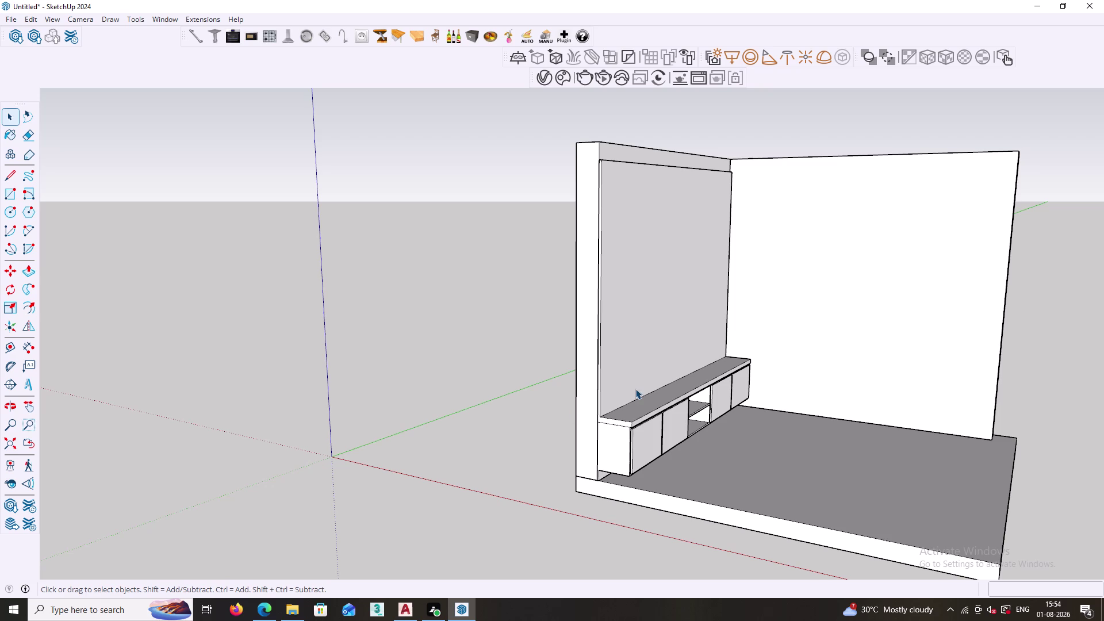
Orbit and zoom around the room to bring the TV back panel into view.
scroll(down, 3)
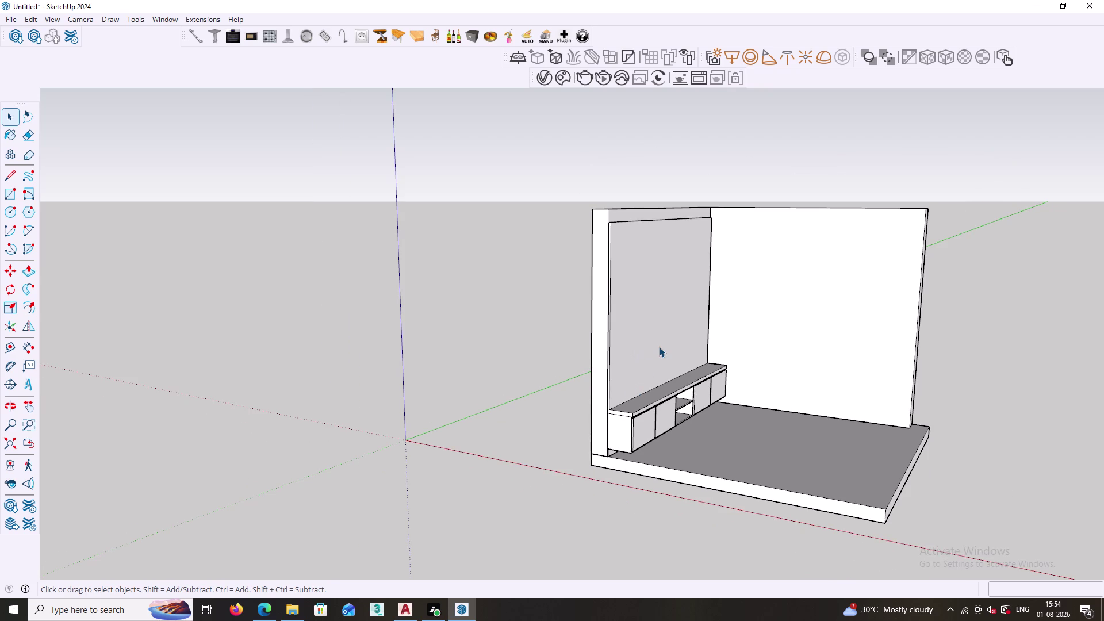
scroll(up, 3)
middle_drag(680, 351, 555, 405)
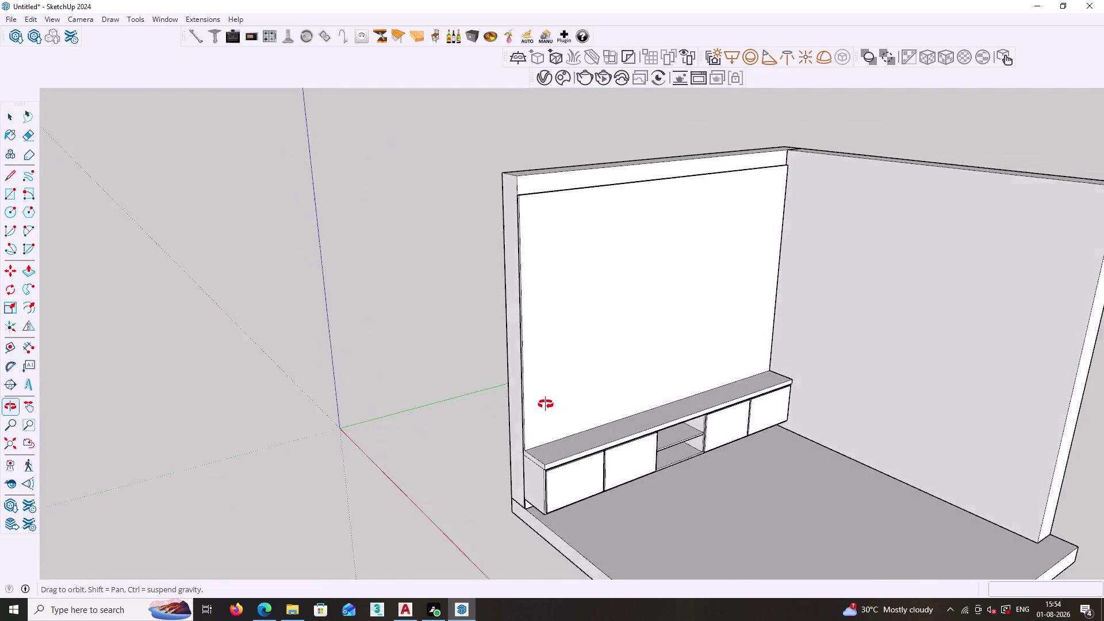
middle_drag(554, 404, 516, 411)
scroll(up, 3)
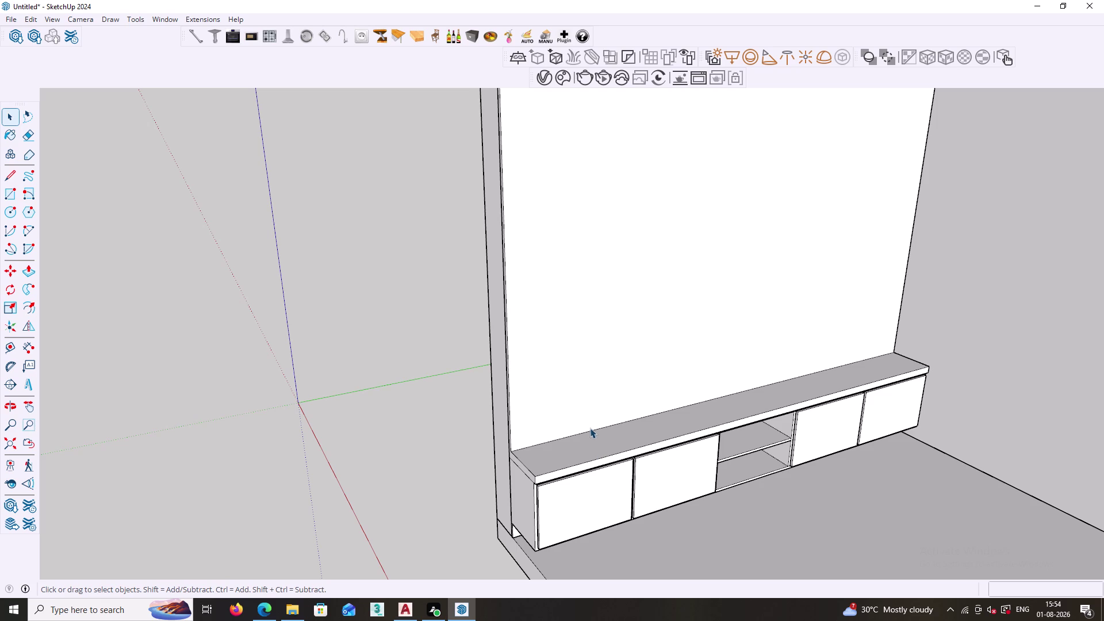
scroll(down, 3)
middle_drag(533, 419, 623, 407)
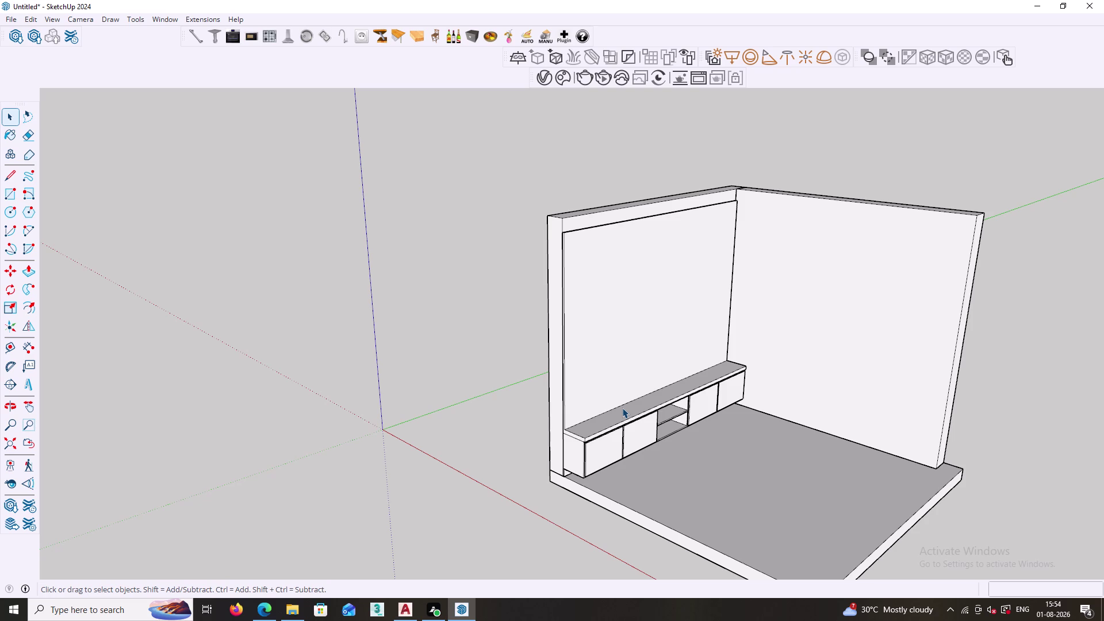
scroll(up, 3)
middle_drag(609, 388, 522, 391)
scroll(up, 3)
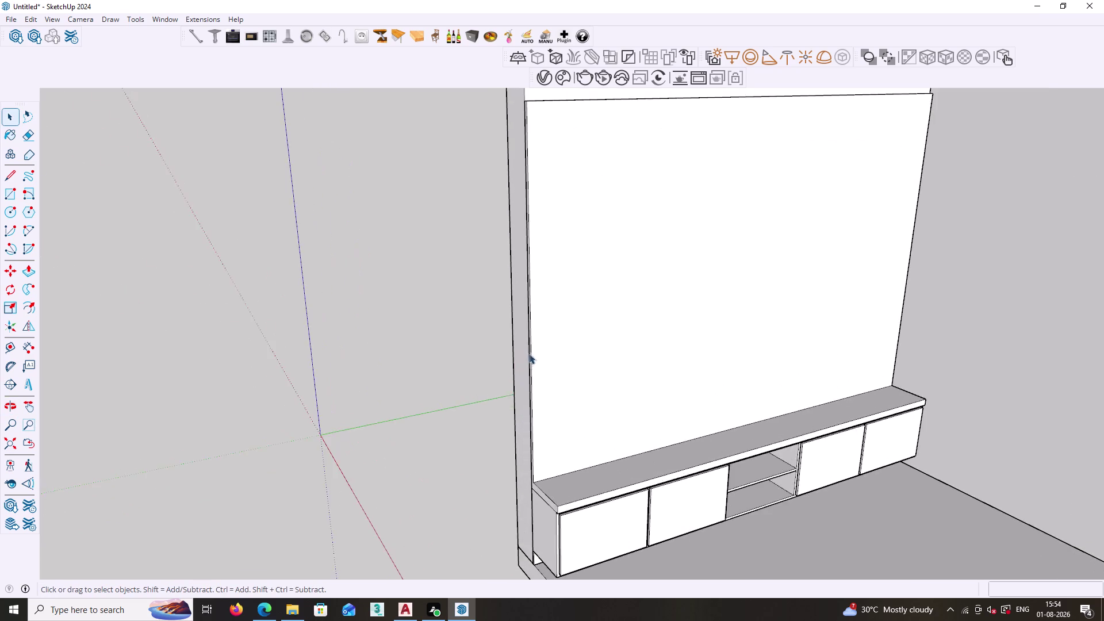
scroll(up, 3)
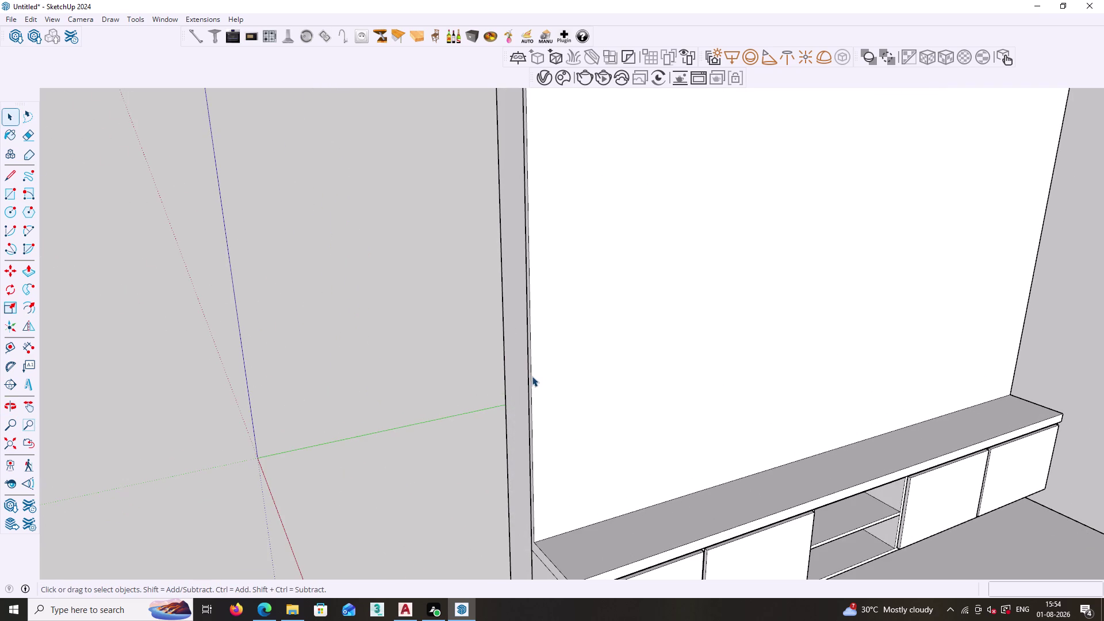
Enter the back panel group, select its left edge, and orbit toward its top.
click(532, 376)
double_click(532, 376)
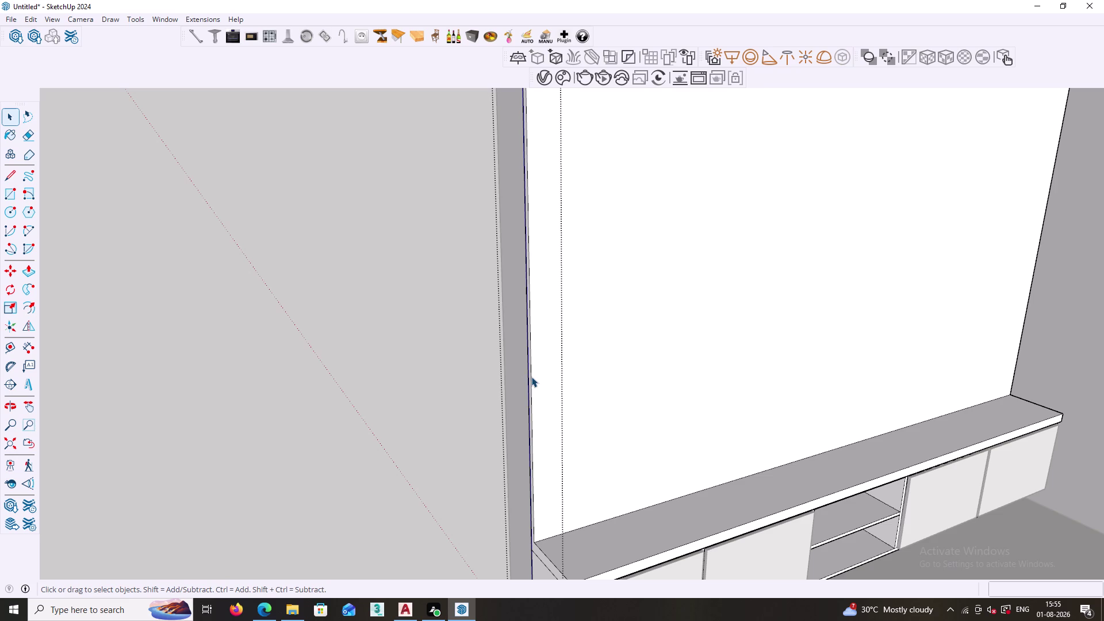
click(532, 374)
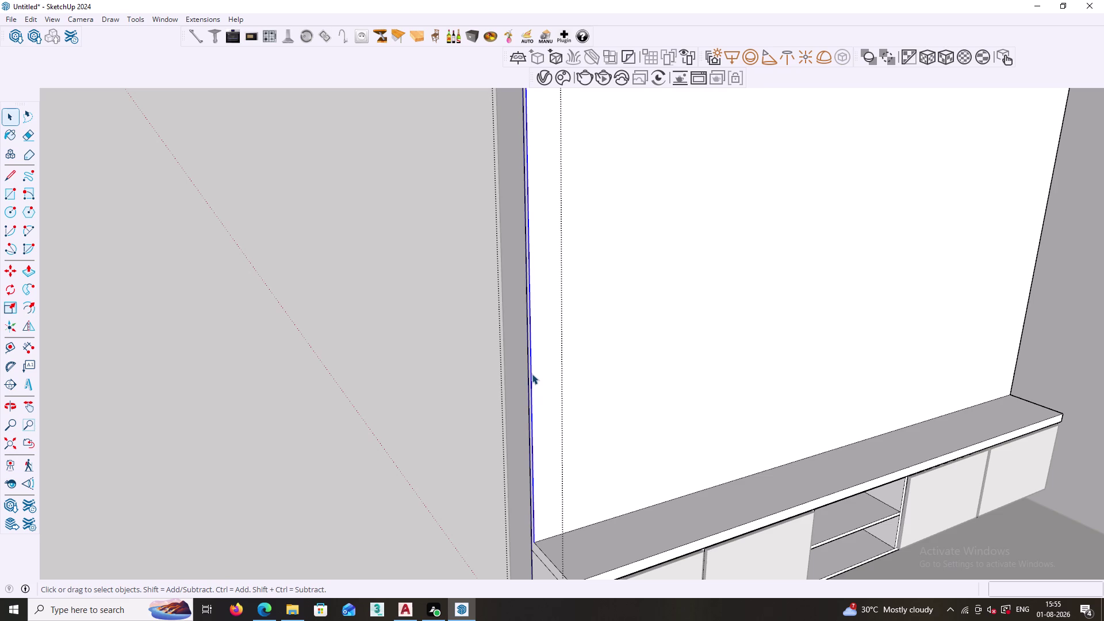
scroll(down, 3)
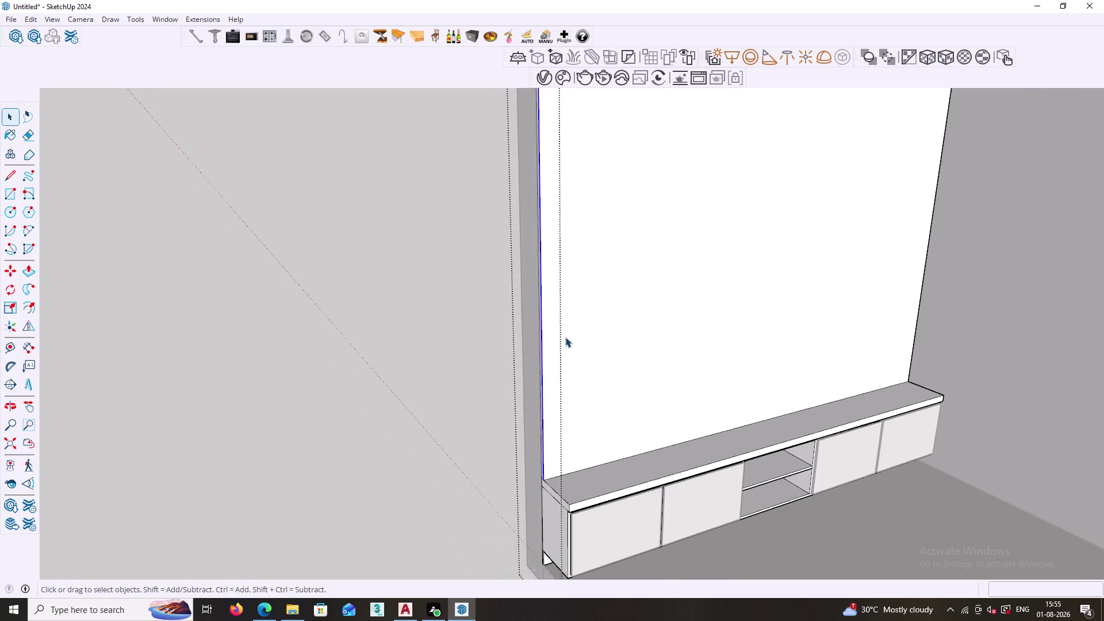
scroll(down, 3)
click(437, 300)
double_click(626, 259)
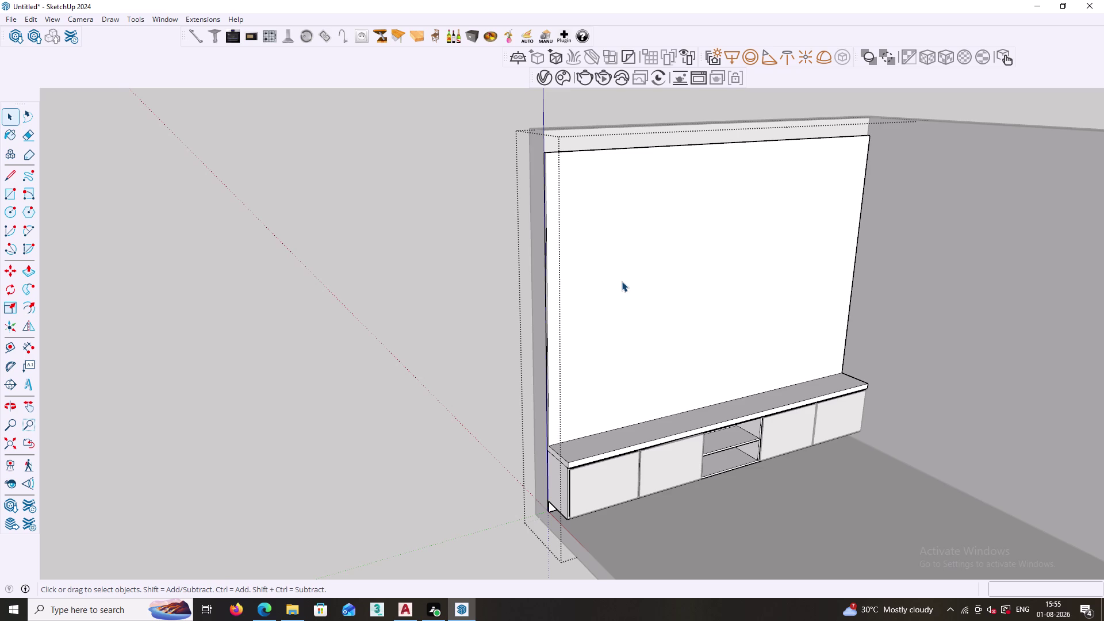
scroll(up, 3)
middle_drag(569, 178, 582, 288)
Copy the back panel's top edge 2' downward with Move and Ctrl.
scroll(up, 3)
click(565, 240)
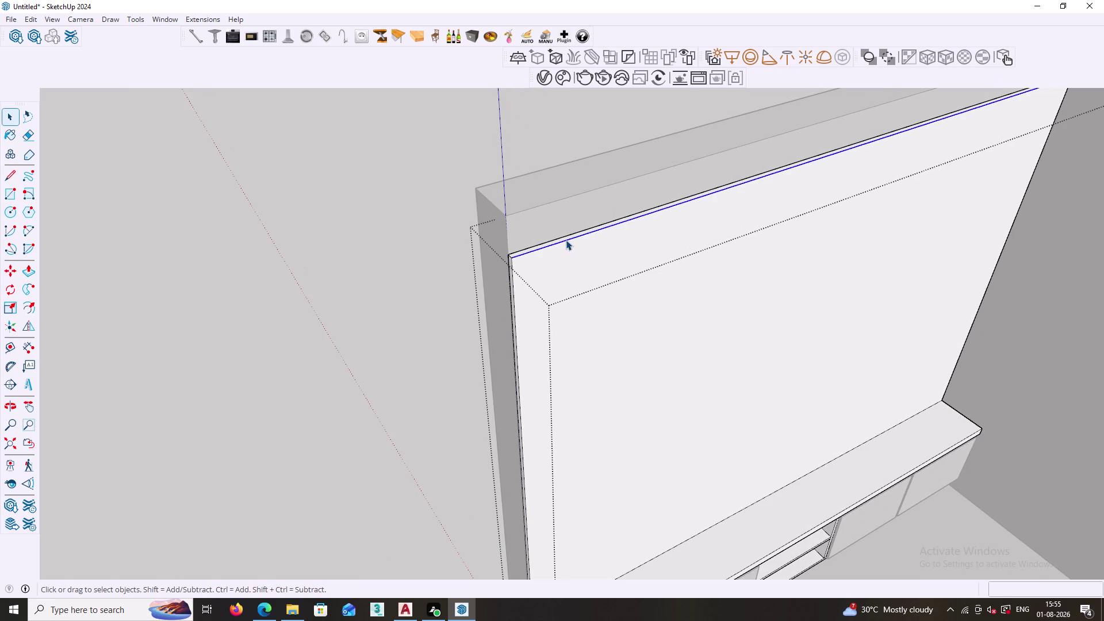
key(m)
scroll(up, 3)
click(512, 255)
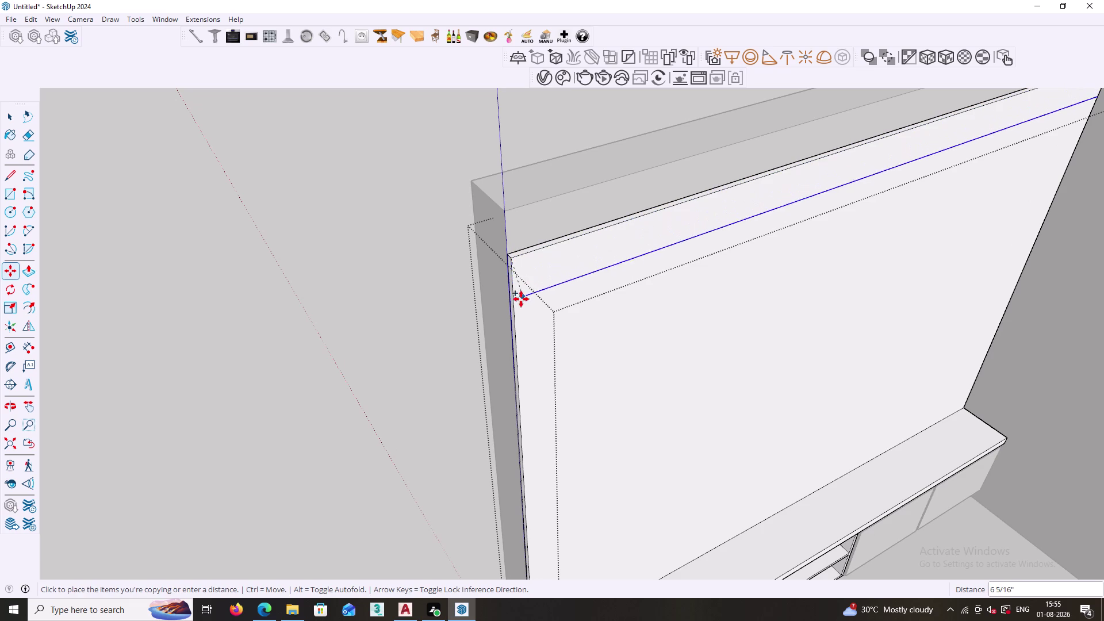
scroll(down, 3)
middle_drag(527, 359, 536, 269)
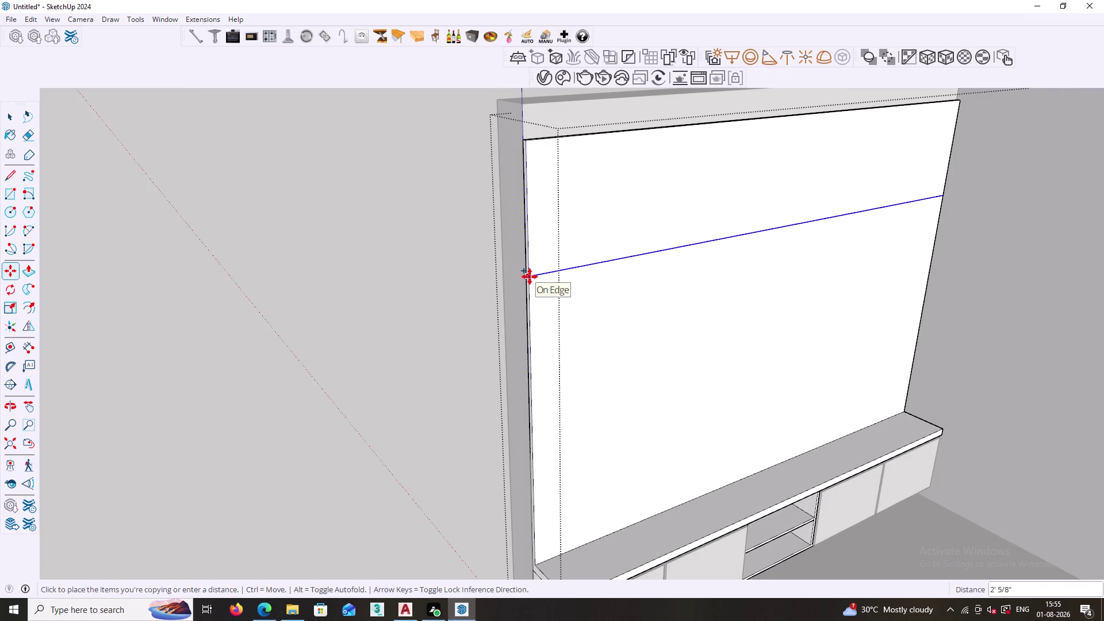
key(Up)
text(1')
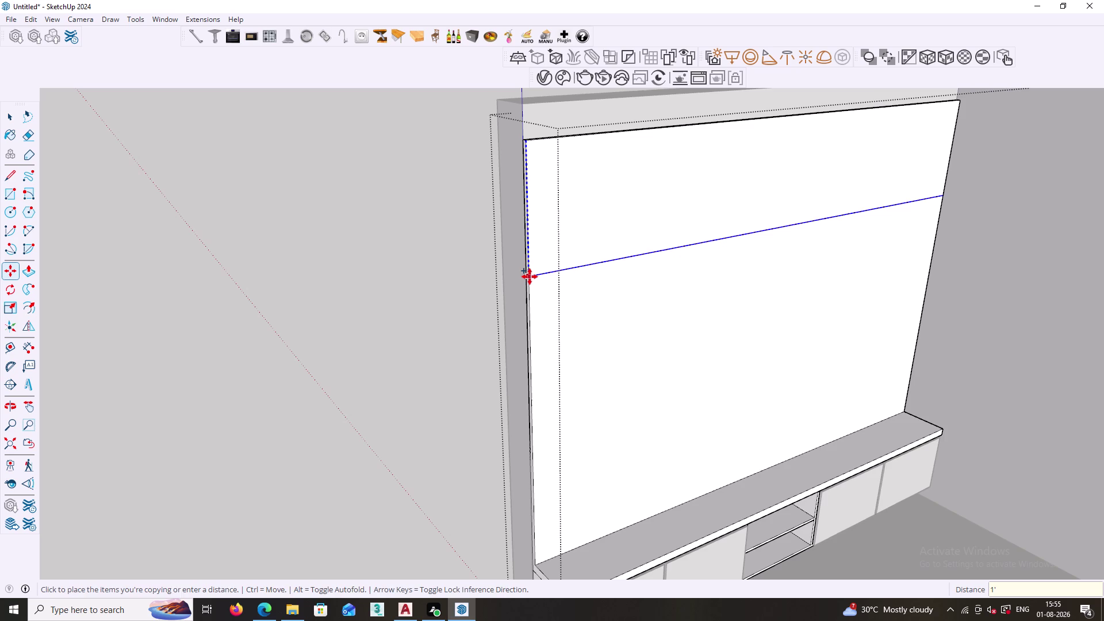
key(Return)
text(2')
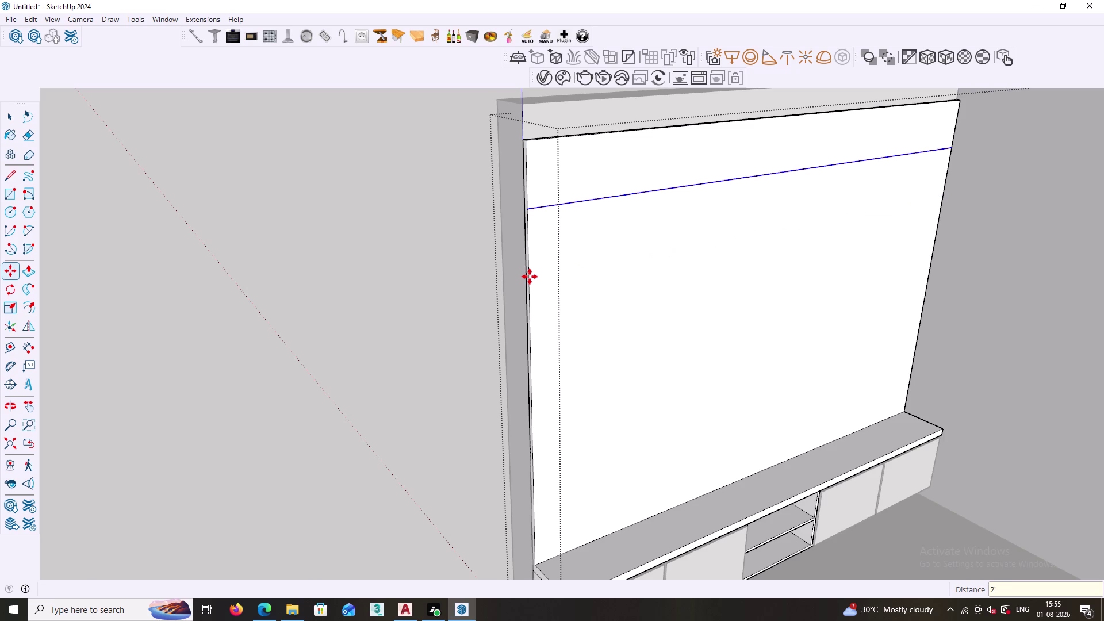
key(Return)
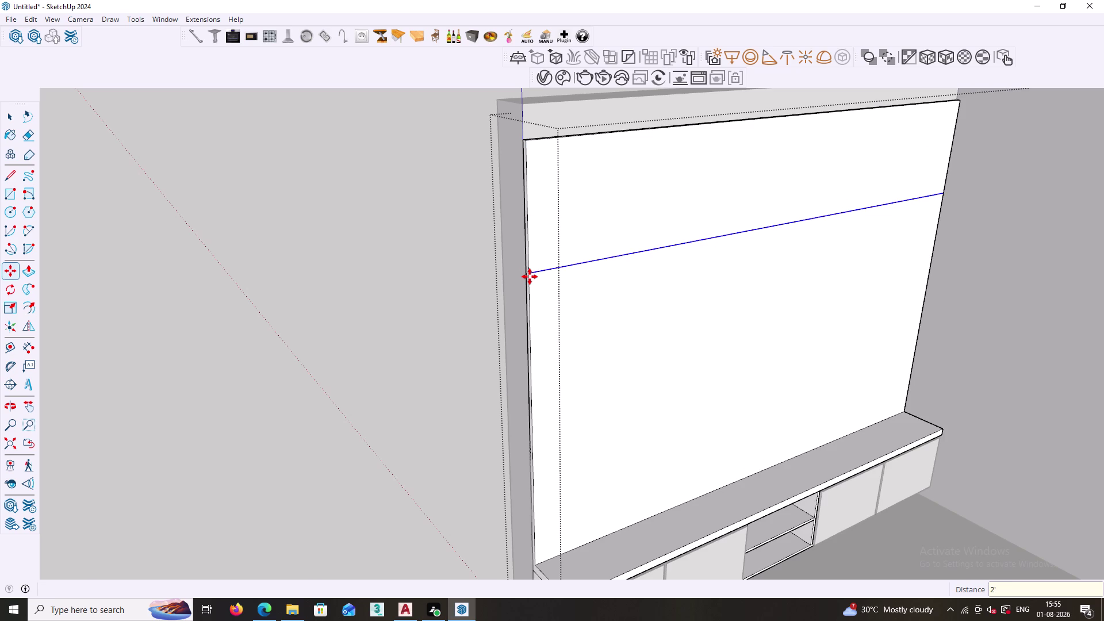
key(space)
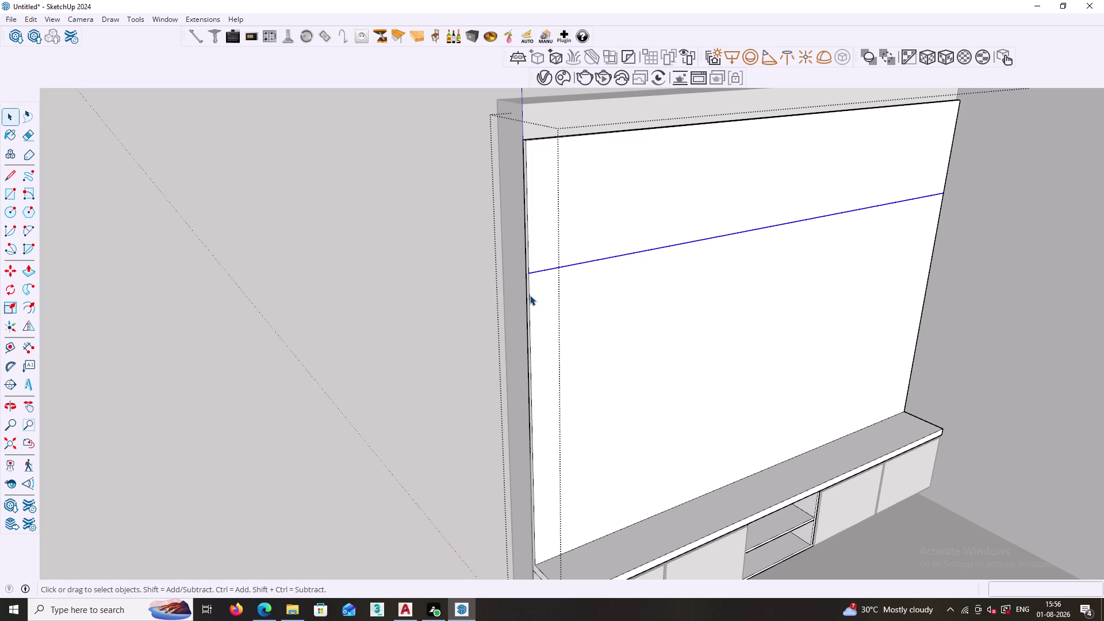
Copy the panel's left edge 1.5' inward.
click(530, 295)
key(m)
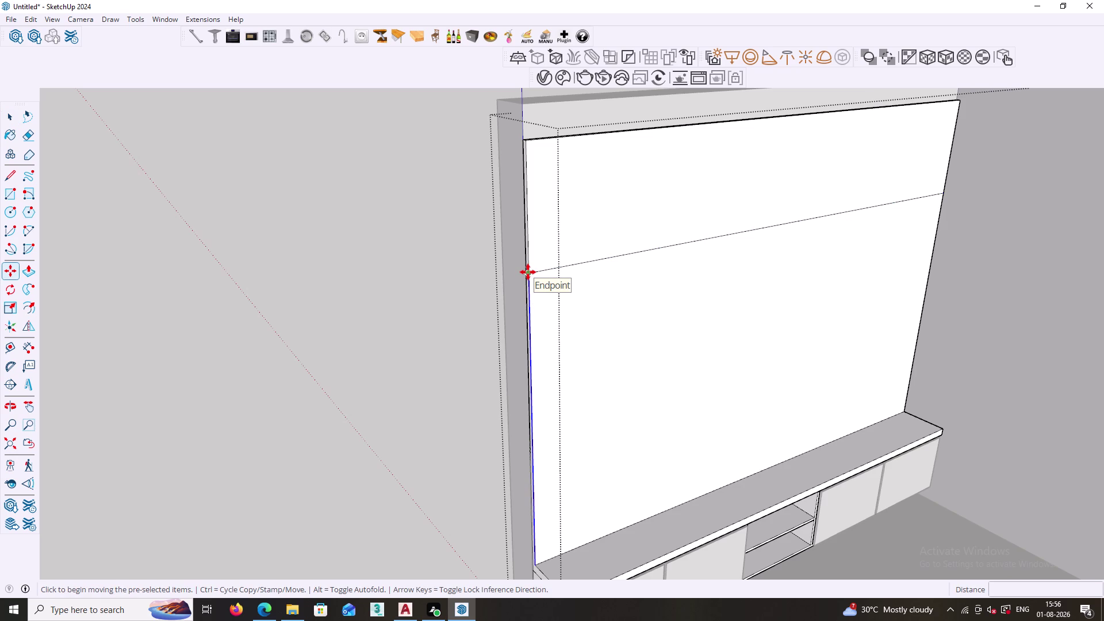
click(528, 271)
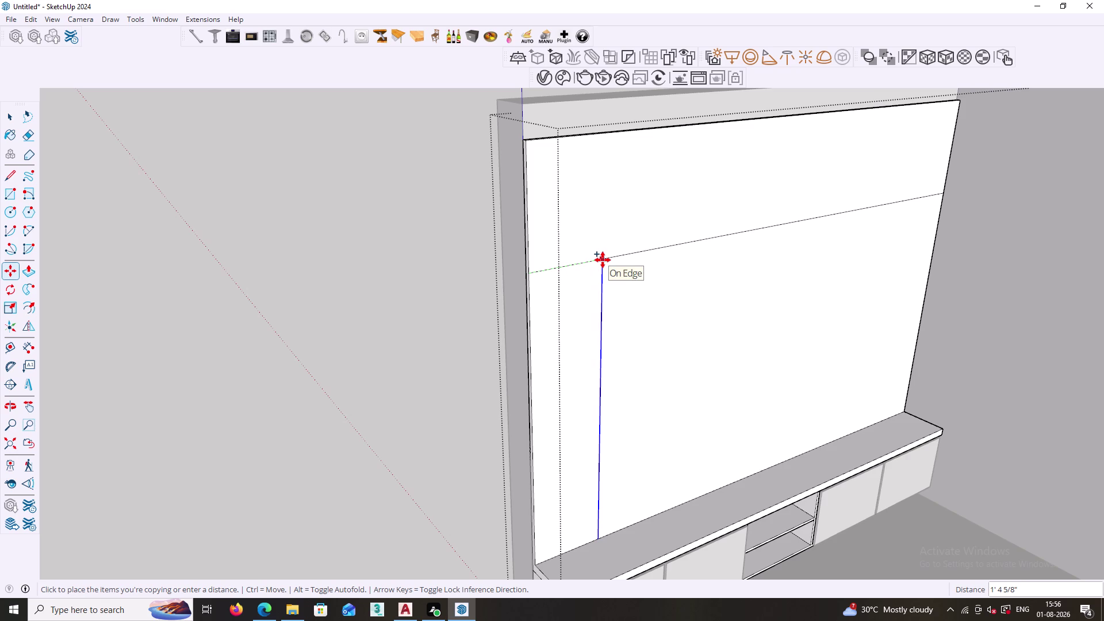
text(1')
key(Return)
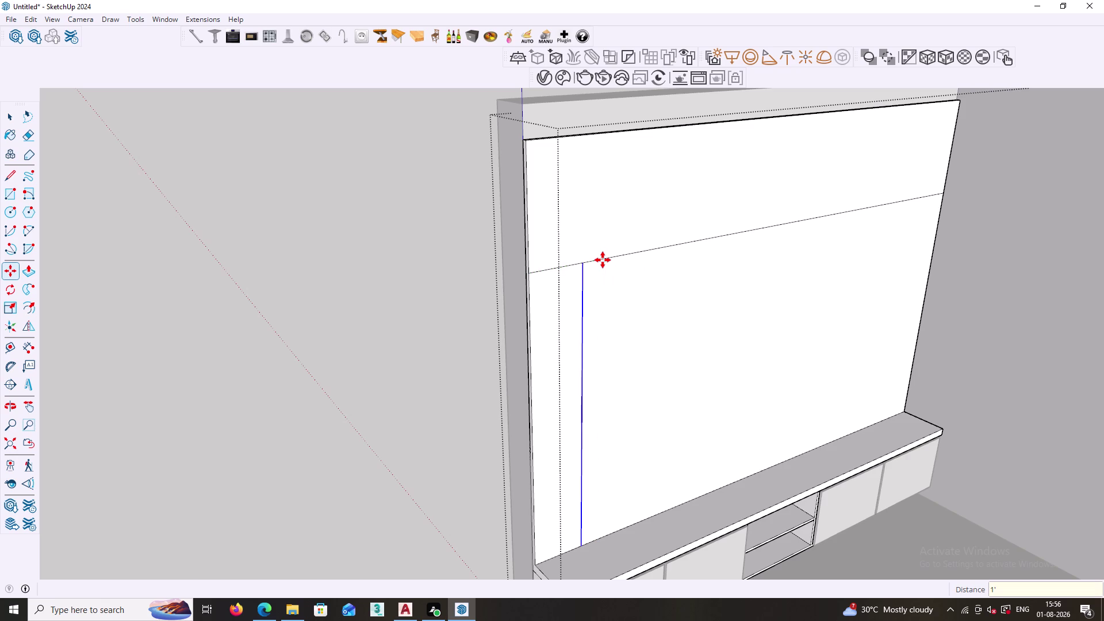
text(1.5;)
key(BackSpace)
key(apostrophe)
key(Return)
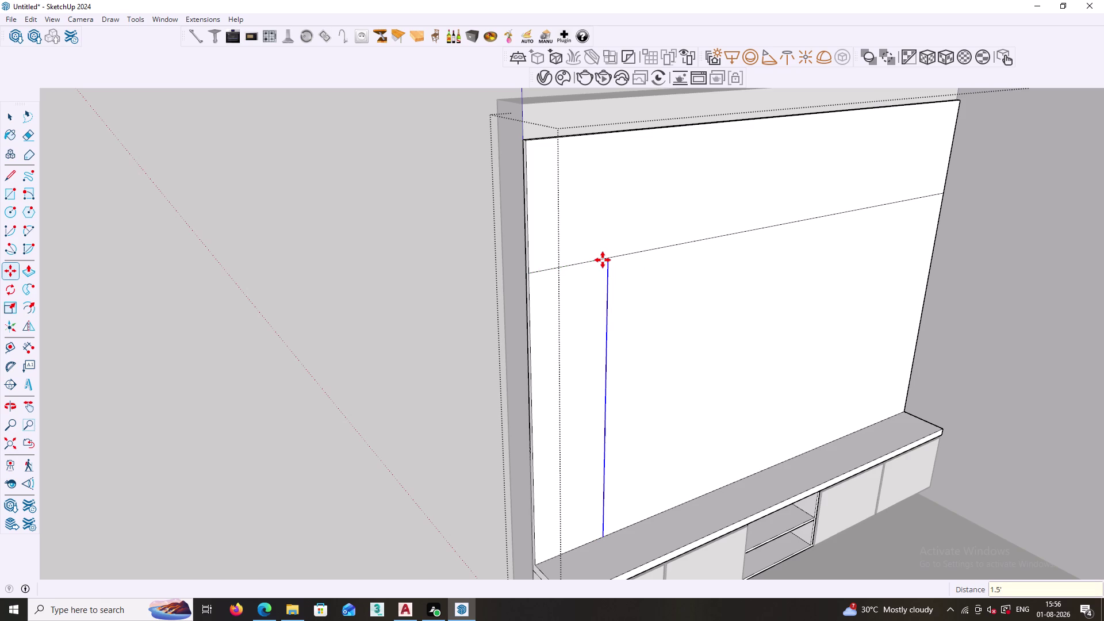
key(space)
Copy the panel's right edge 2' inward.
scroll(down, 3)
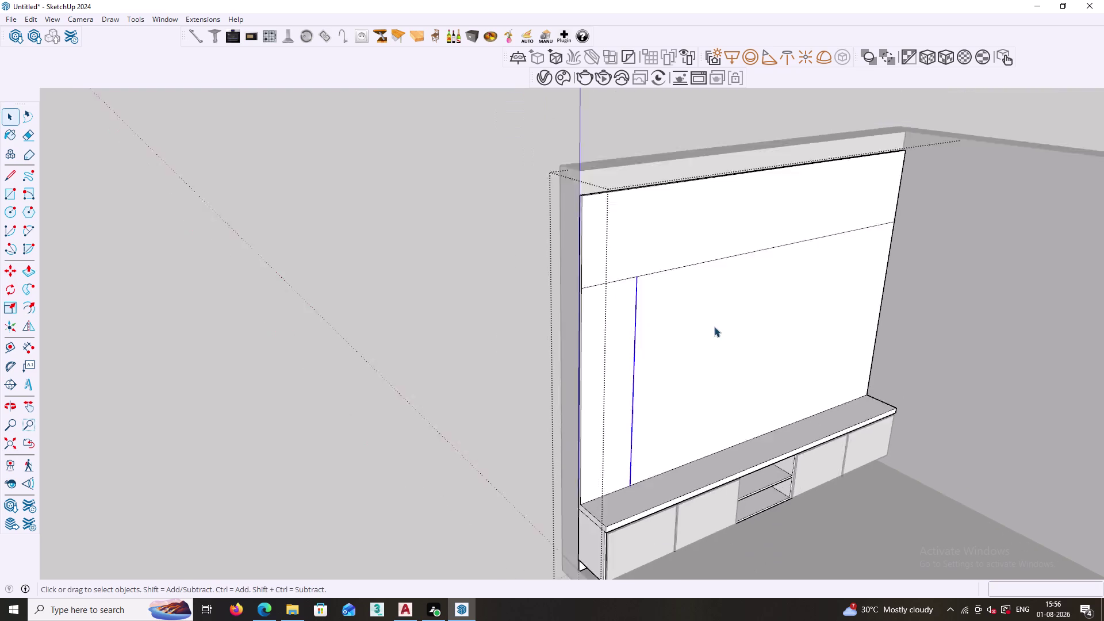
scroll(down, 3)
middle_drag(806, 348, 727, 336)
middle_drag(771, 360, 664, 263)
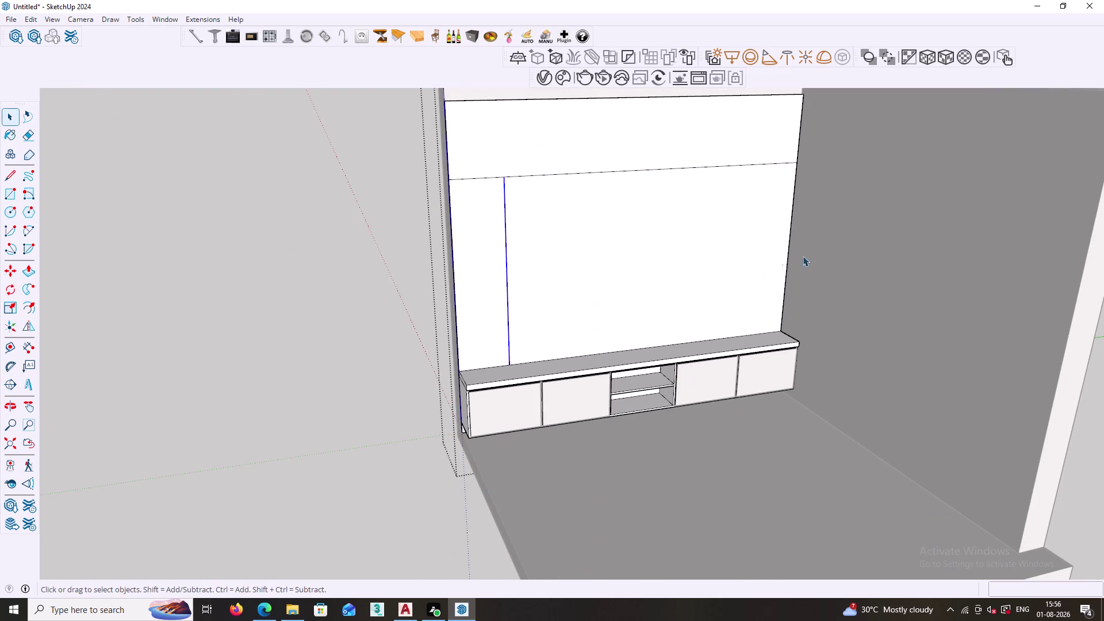
click(793, 215)
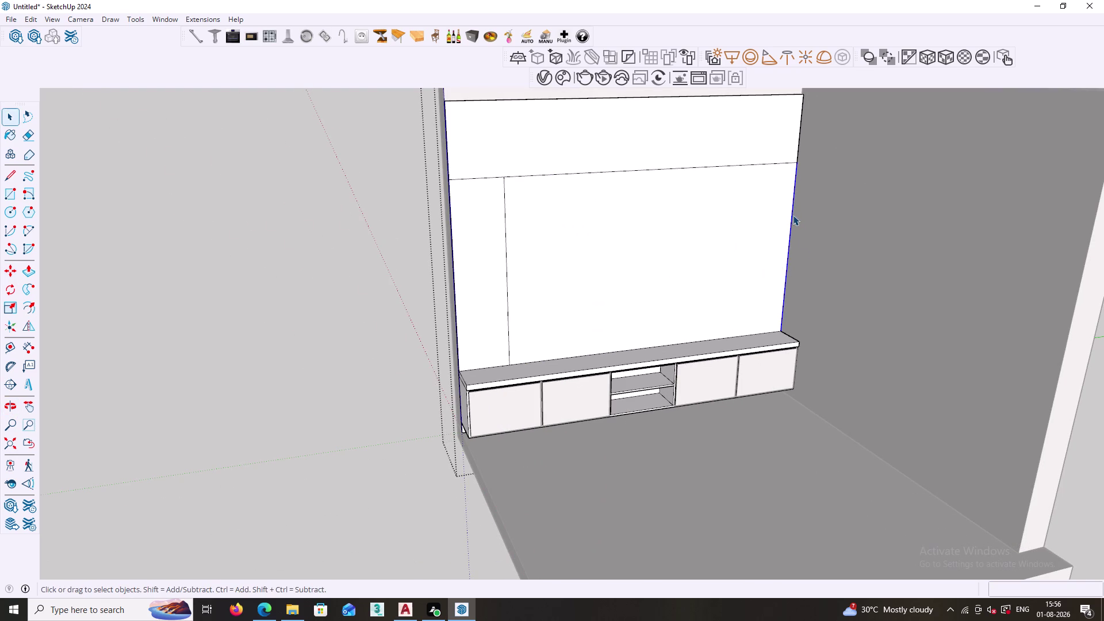
key(m)
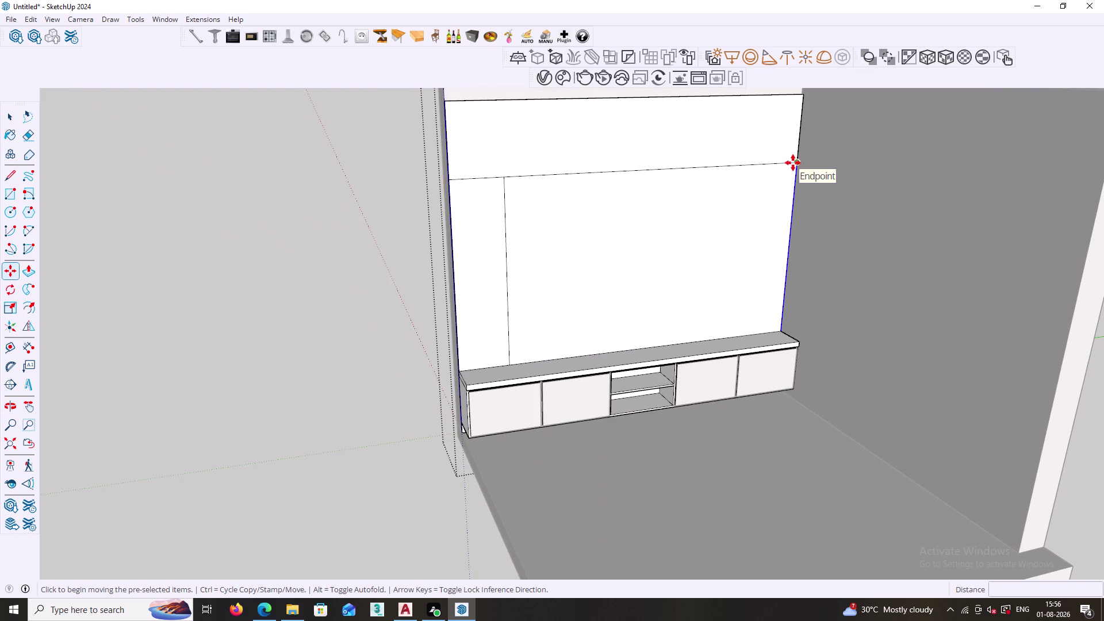
click(793, 162)
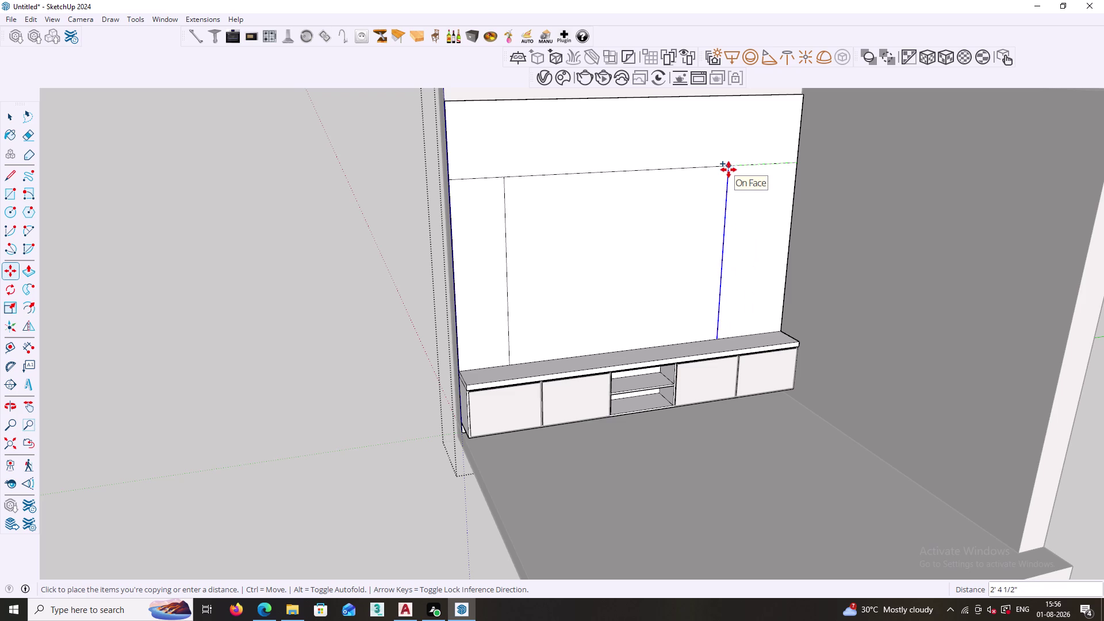
text(2')
key(Return)
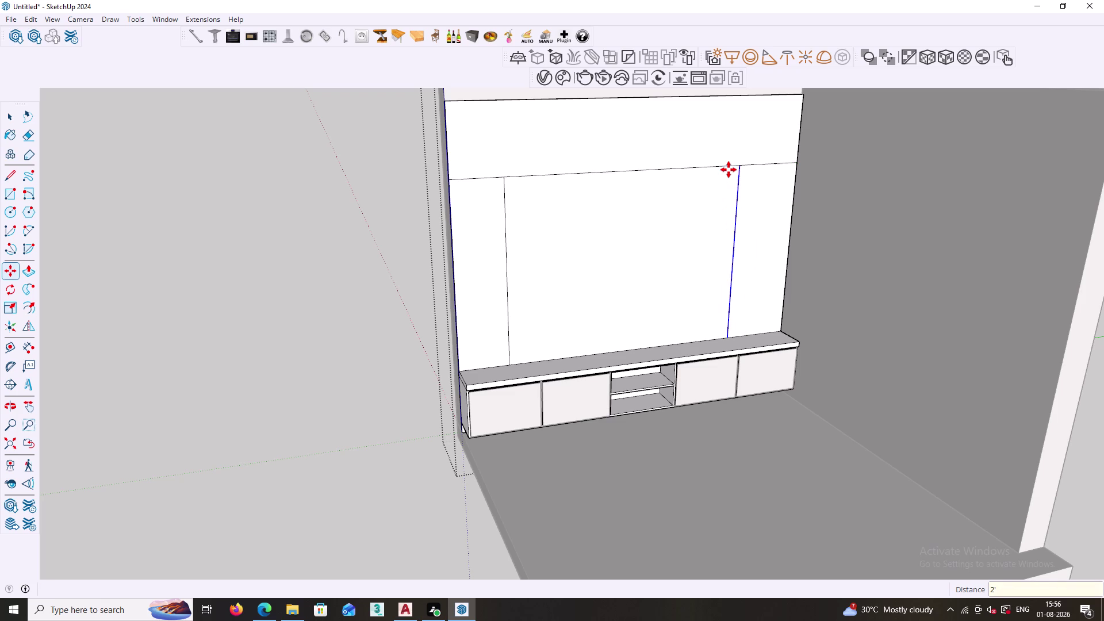
key(space)
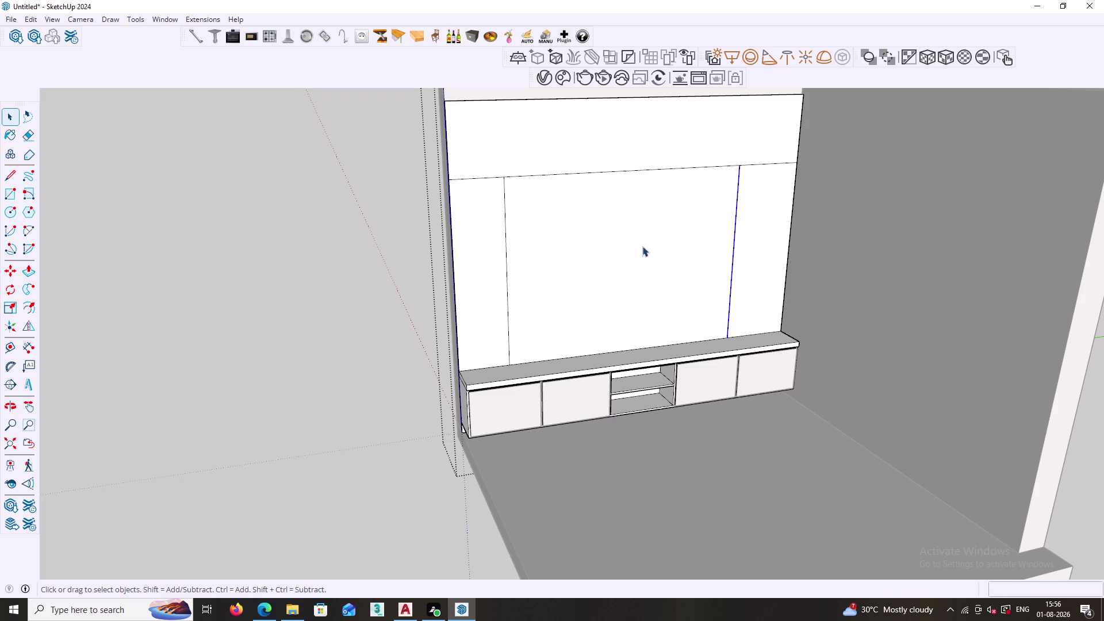
scroll(down, 3)
Offset the left strip's outline inward by 18mm, then close the network connections list.
click(473, 227)
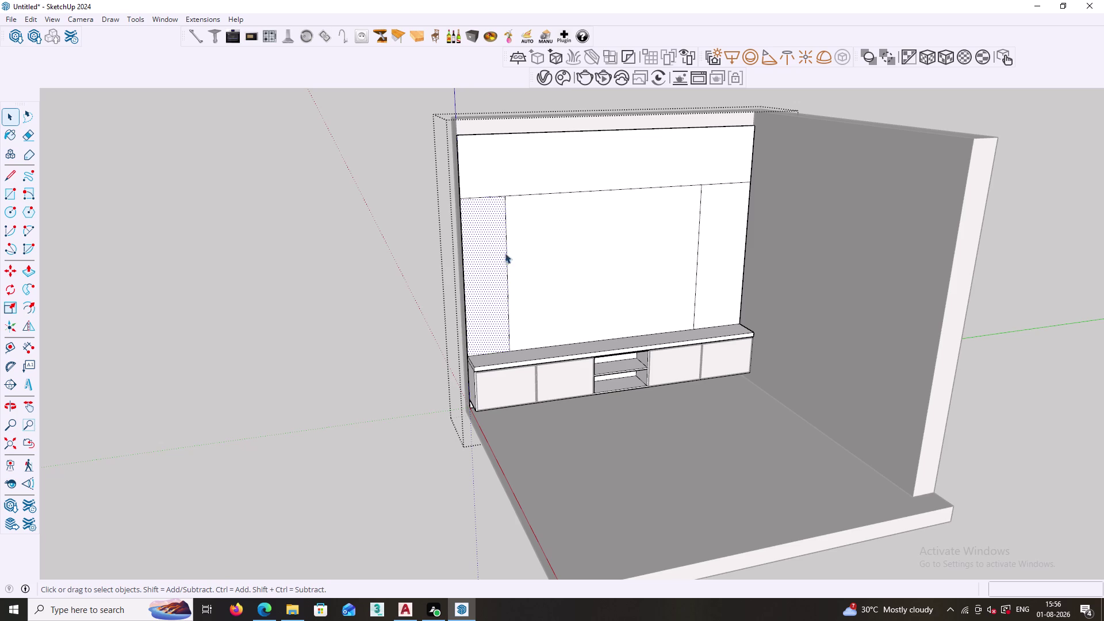
key(f)
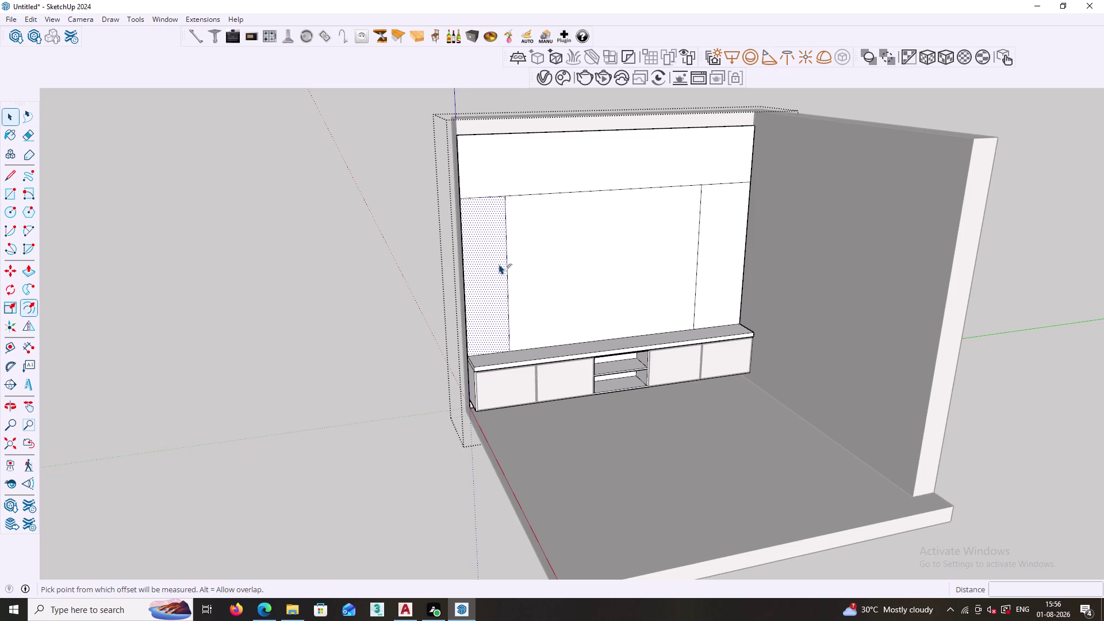
click(477, 202)
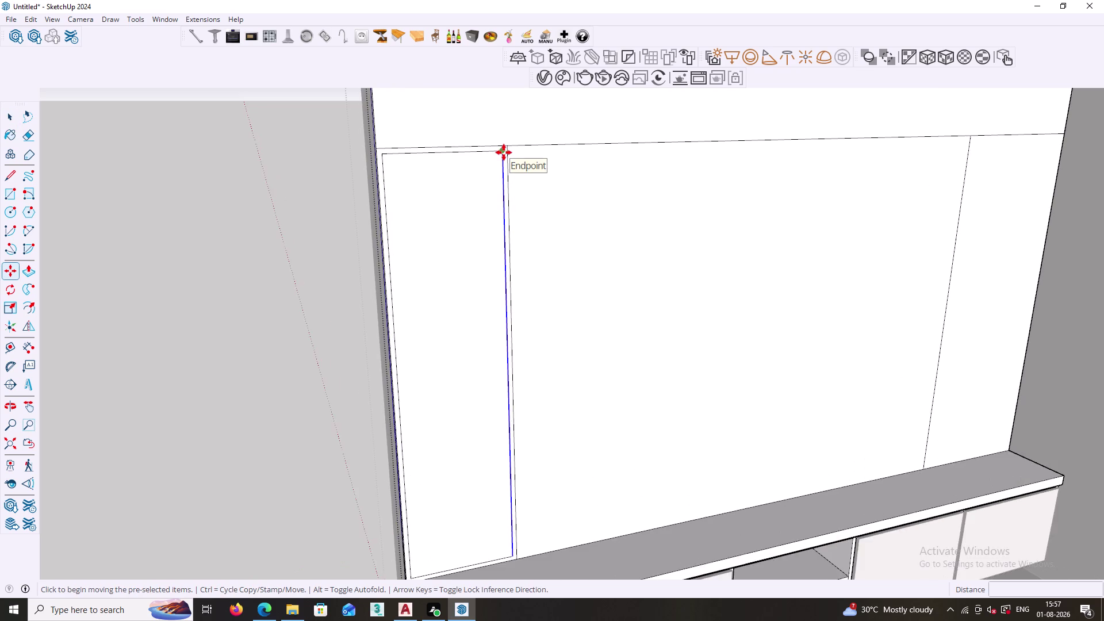
Inside the TV unit group, move the strip's right vertical edge slightly left.
scroll(up, 3)
click(503, 150)
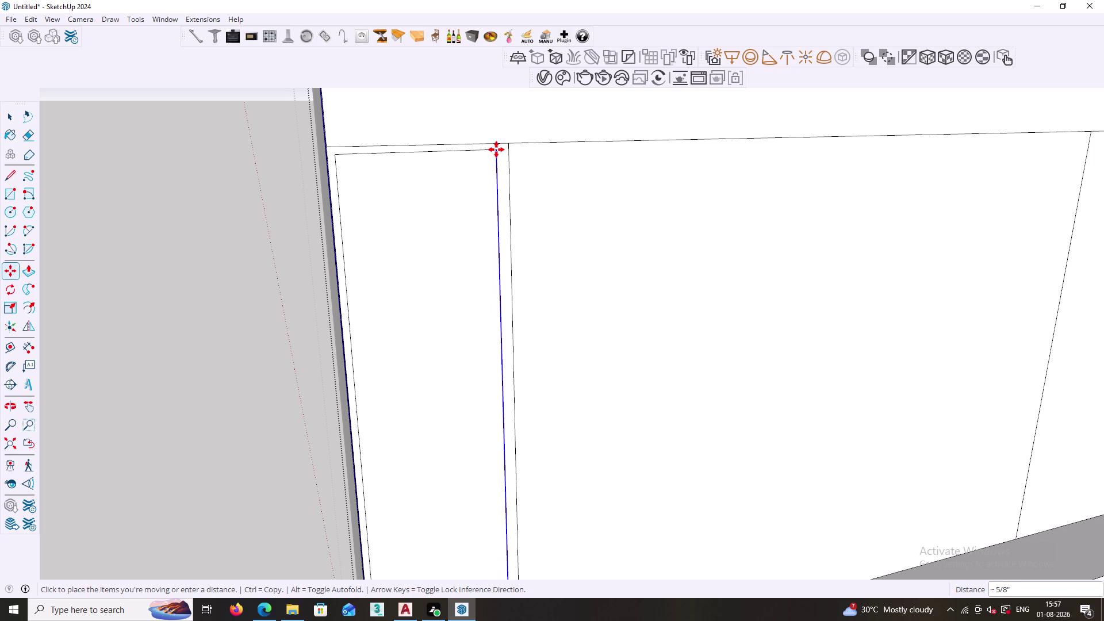
click(496, 149)
key(space)
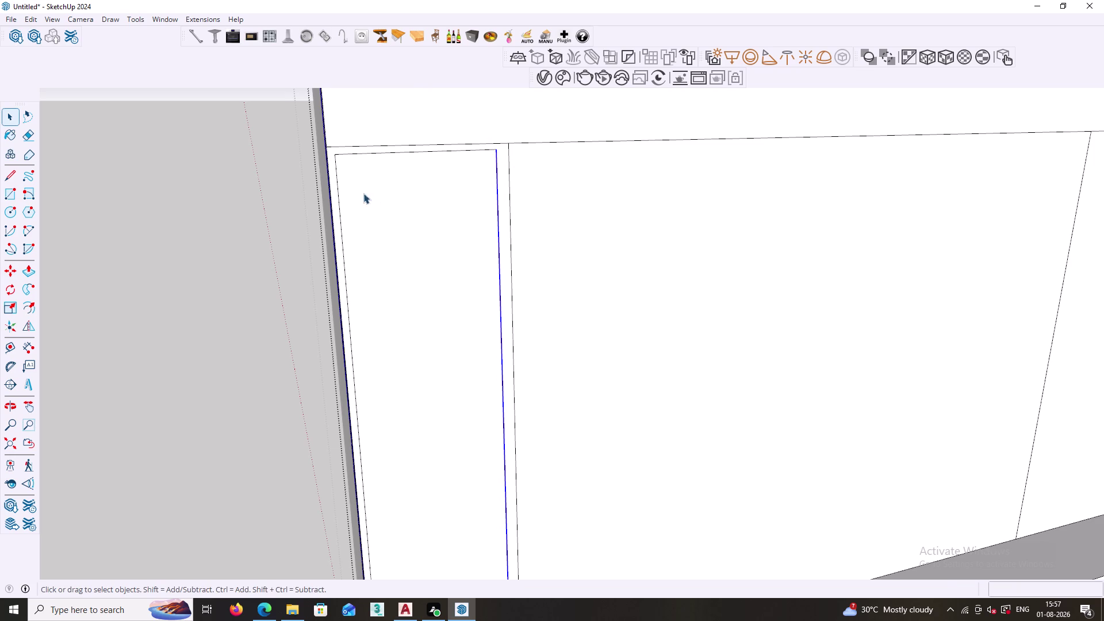
Move the strip's left vertical edge slightly inward.
scroll(up, 3)
click(335, 169)
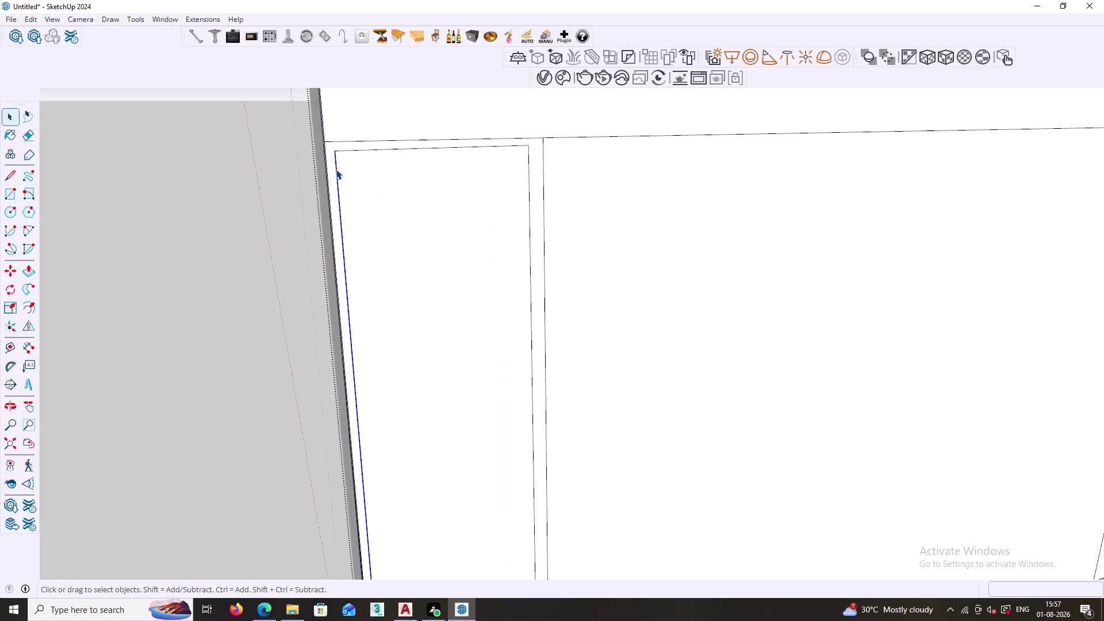
key(m)
click(335, 150)
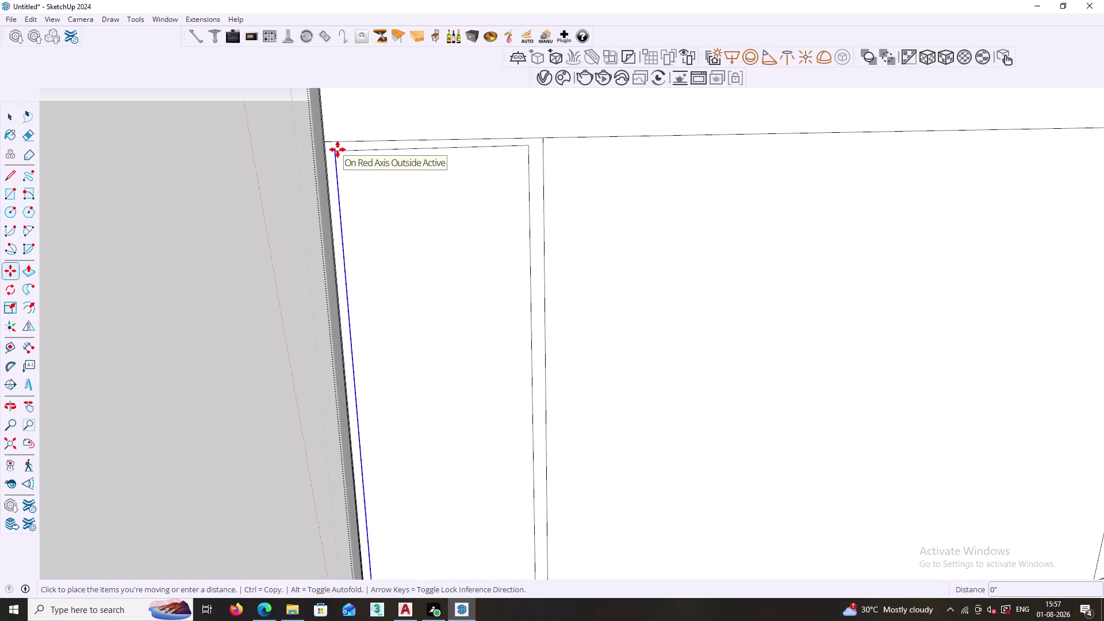
click(340, 150)
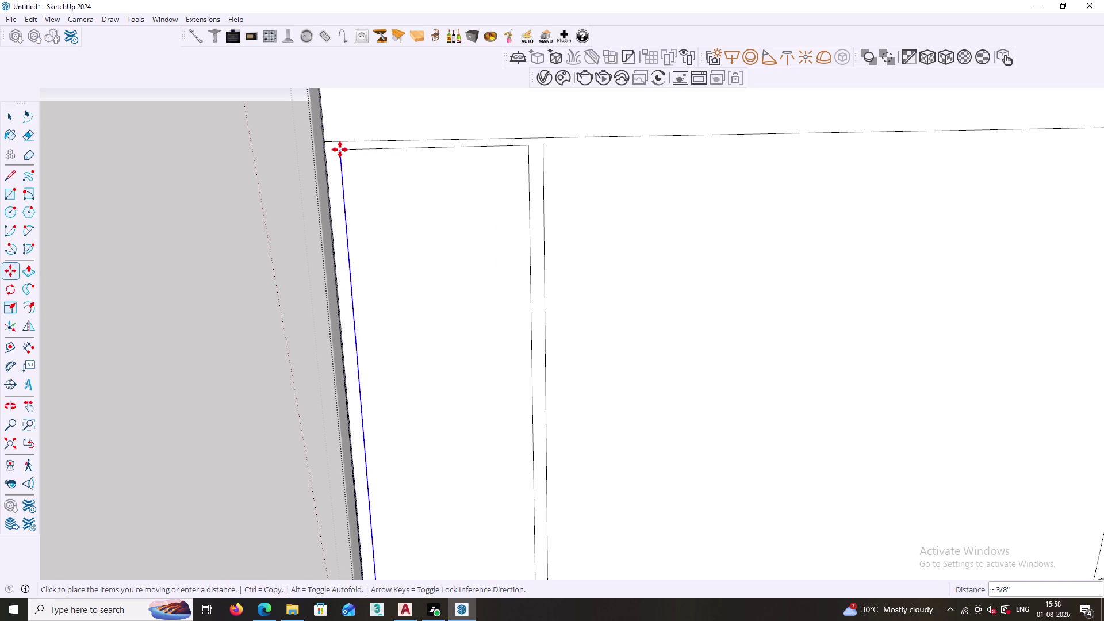
key(space)
scroll(down, 3)
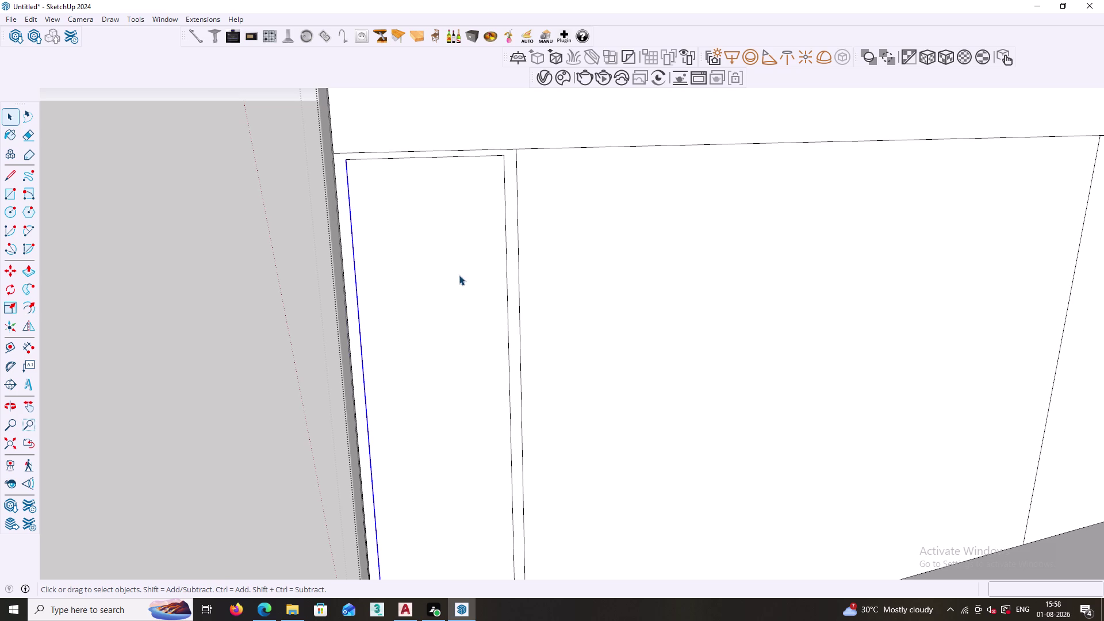
scroll(down, 3)
middle_drag(424, 356, 441, 367)
Copy the strip's top edge to its bottom and array it into five equal parts.
click(446, 216)
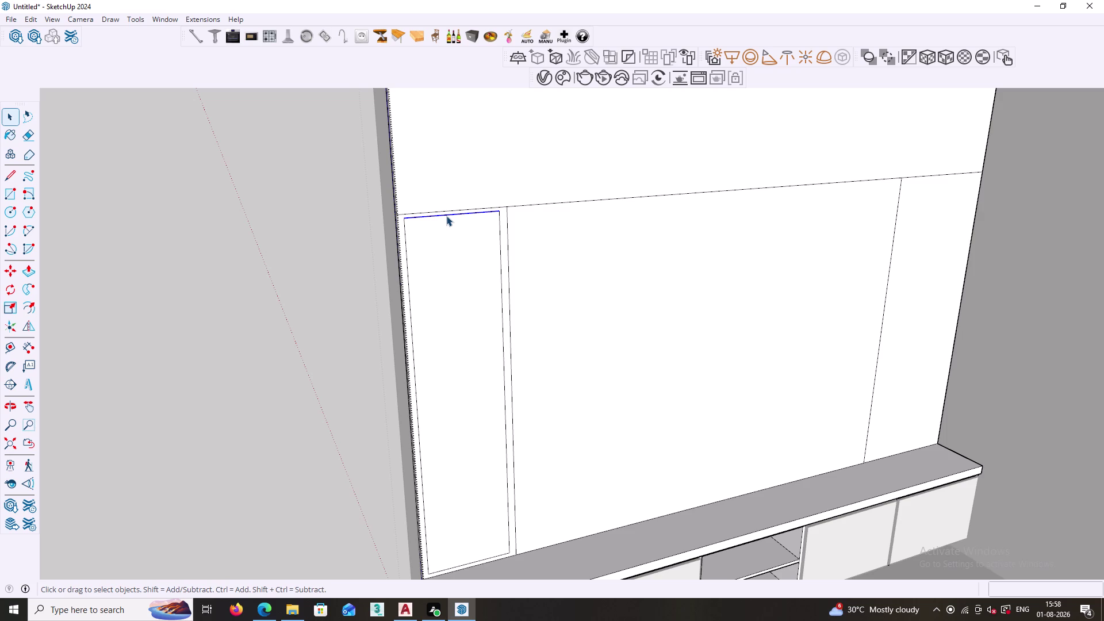
key(m)
click(497, 213)
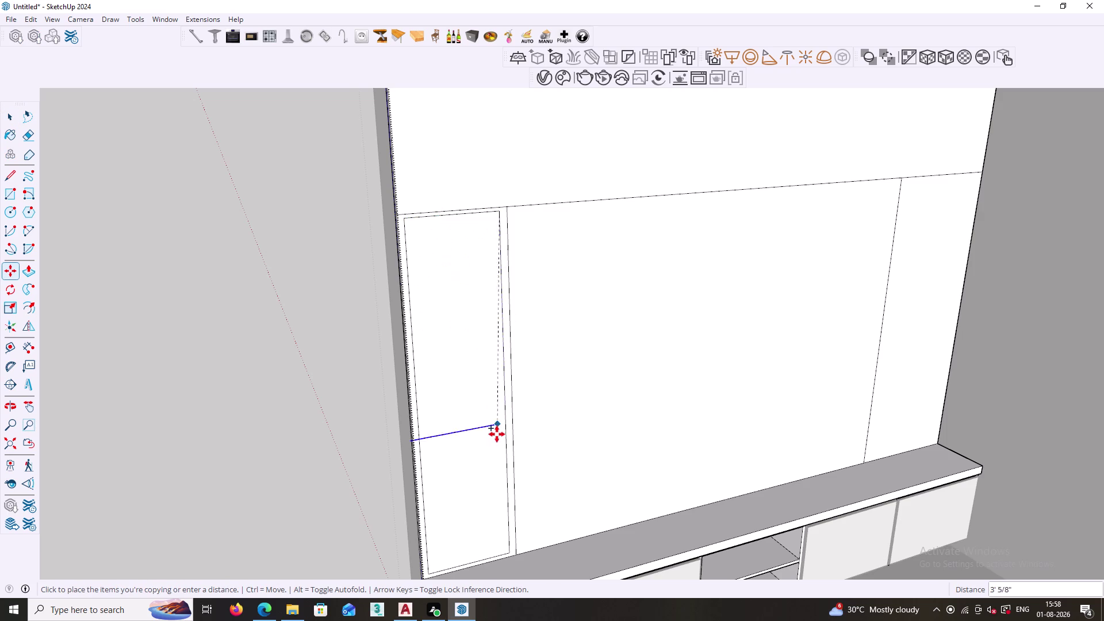
click(512, 554)
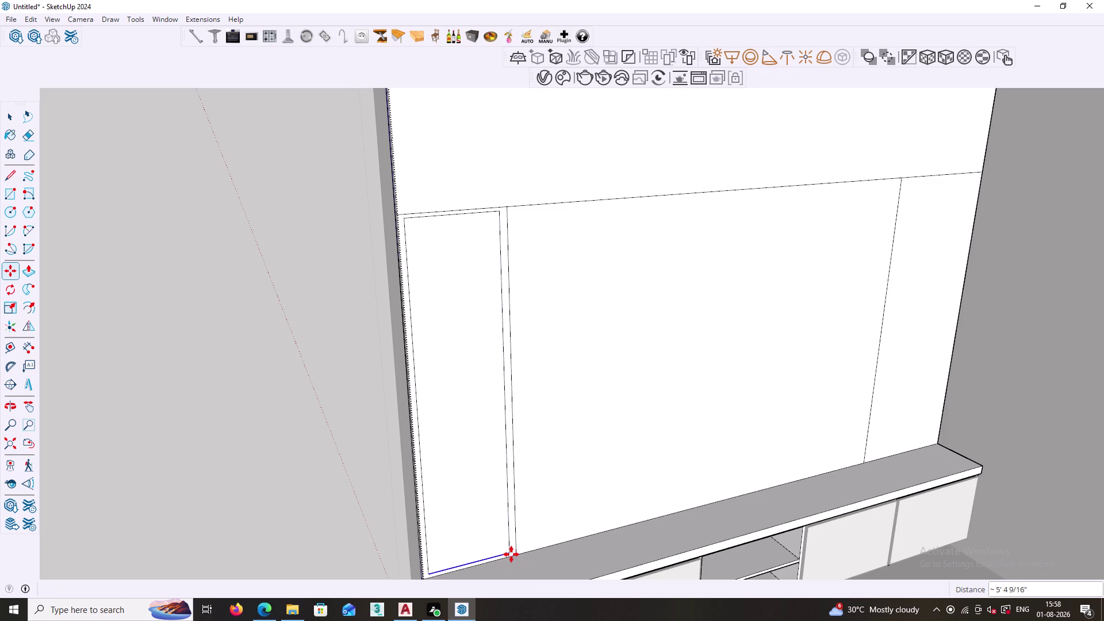
text(/5)
key(Return)
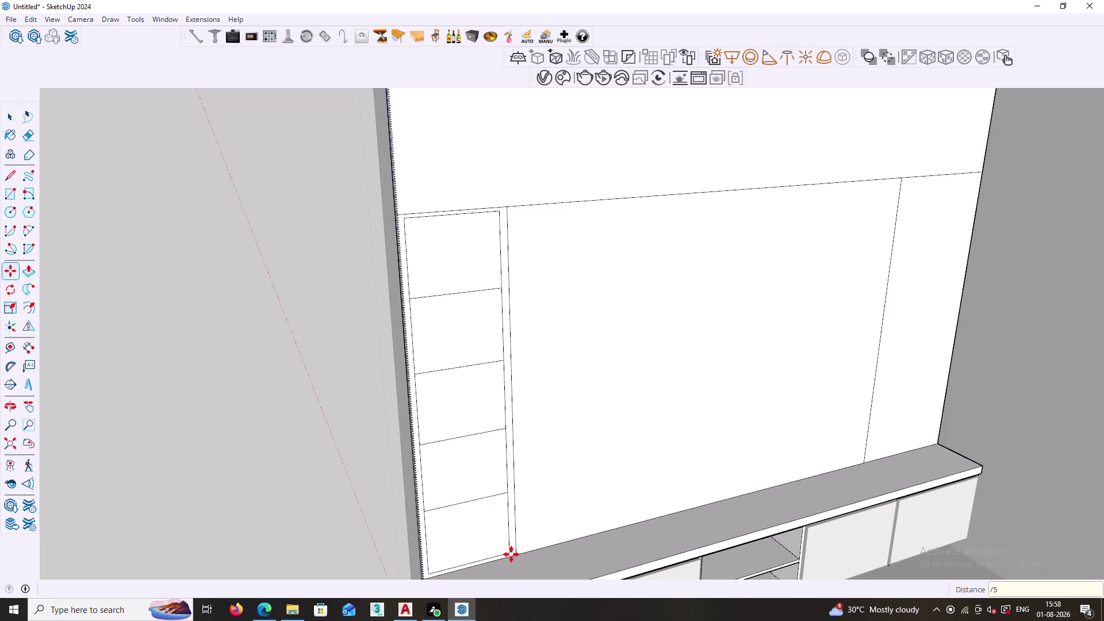
key(space)
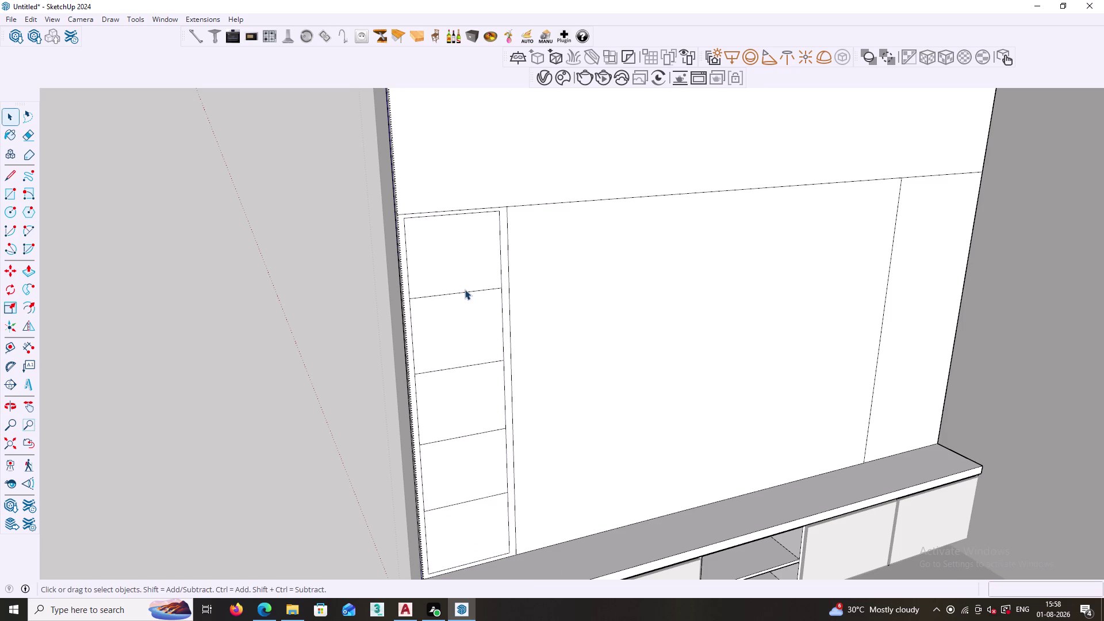
Copy the first horizontal divider 18mm down to double it.
click(465, 288)
click(465, 291)
key(m)
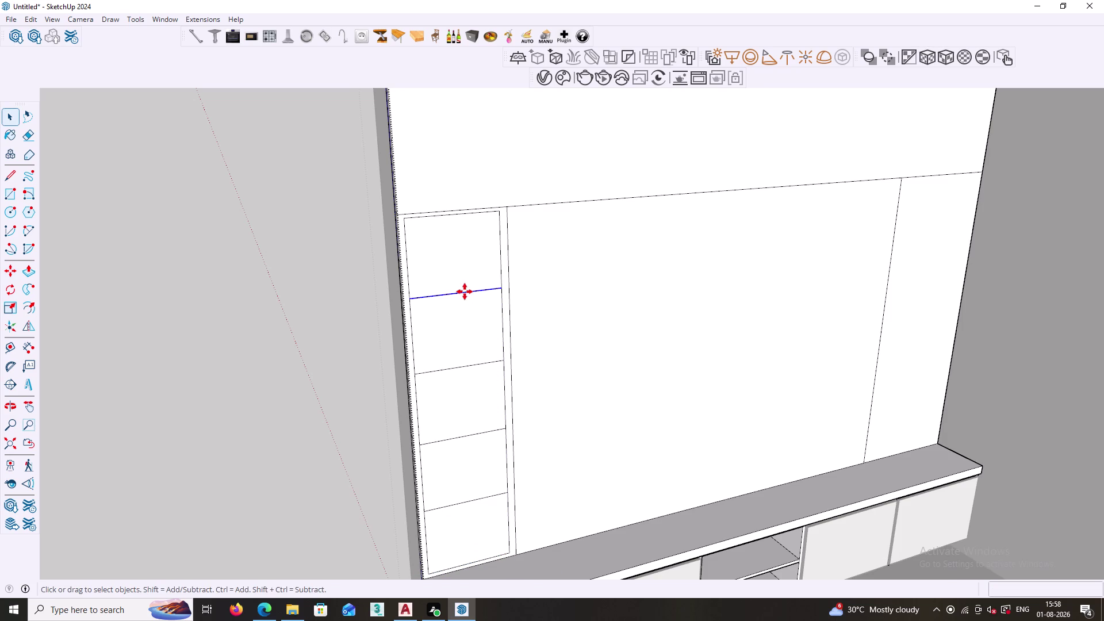
scroll(up, 3)
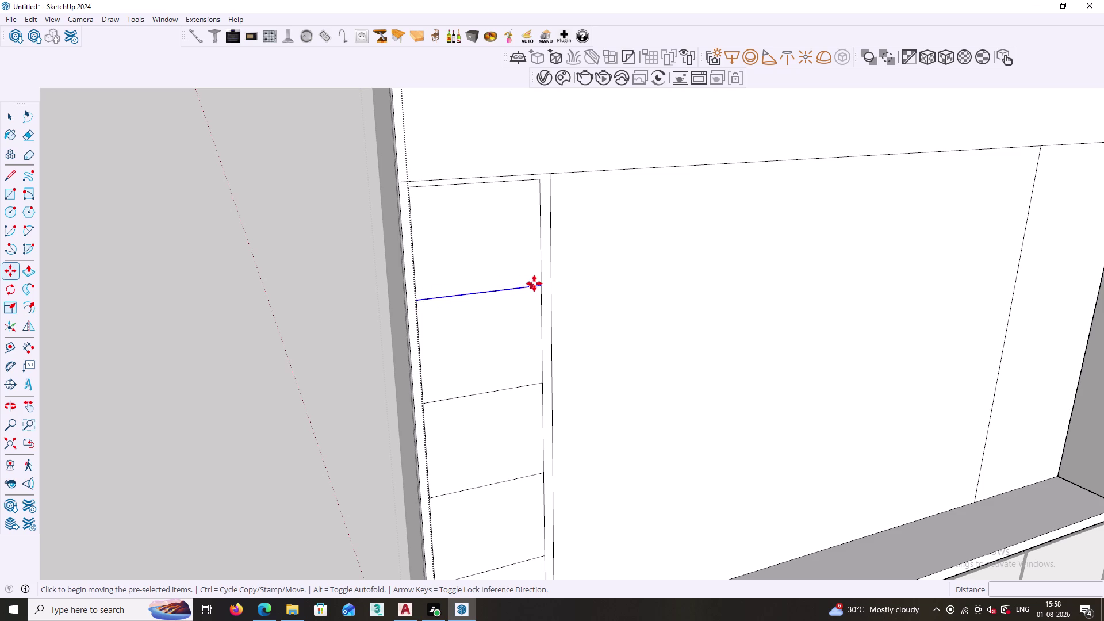
click(542, 283)
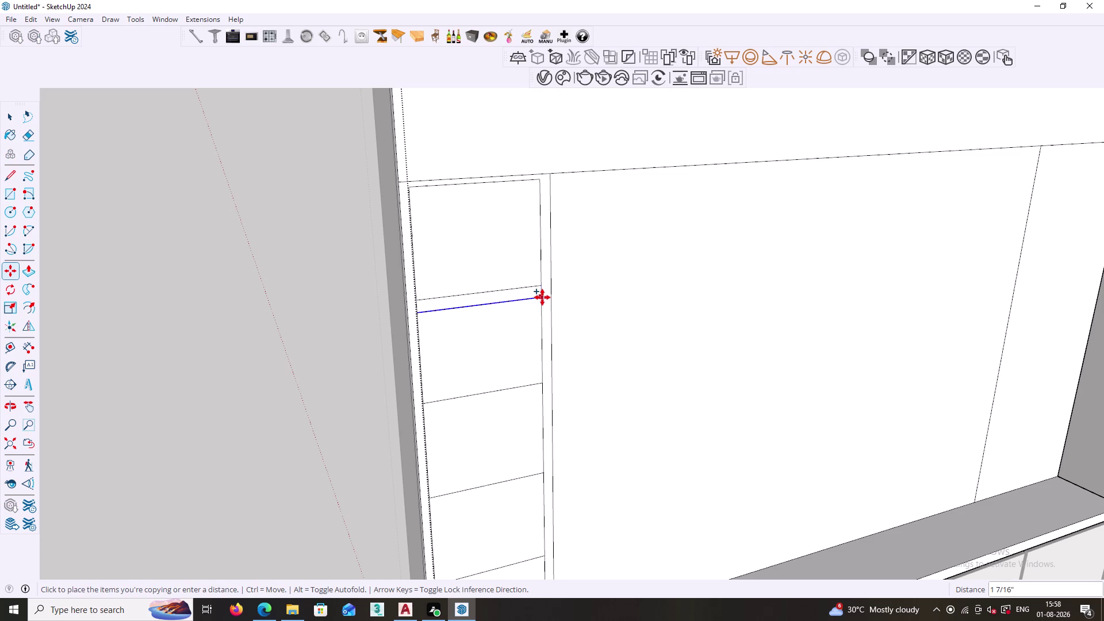
text(1)
text(8)
text(mm)
key(Return)
key(space)
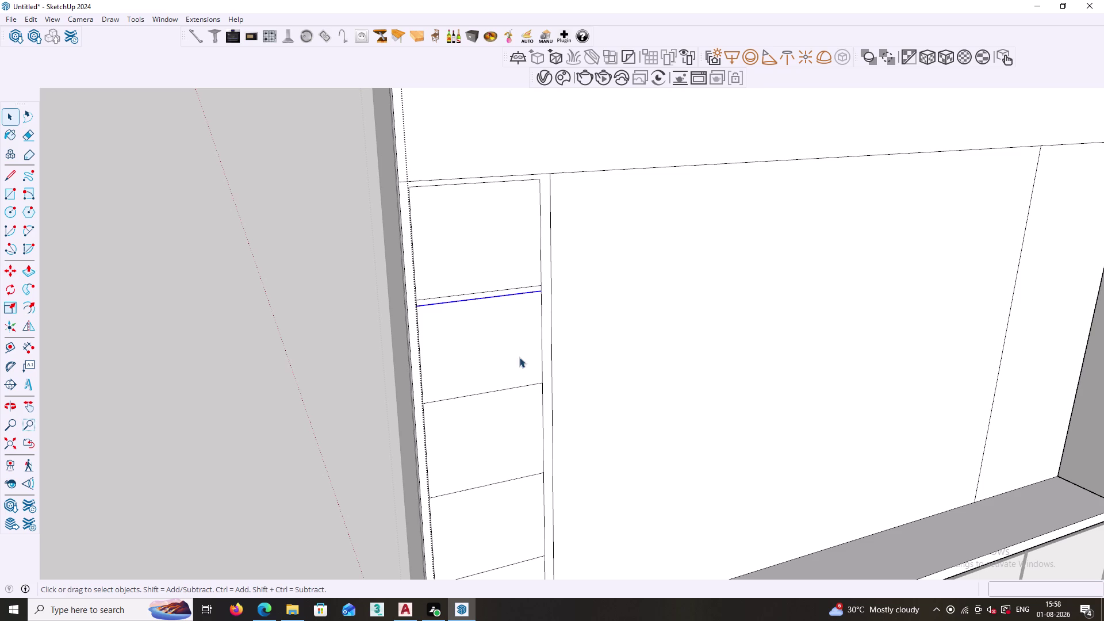
key(e)
scroll(down, 3)
Erase two extra horizontal dividers and select the remaining divider pair.
drag(505, 382, 507, 489)
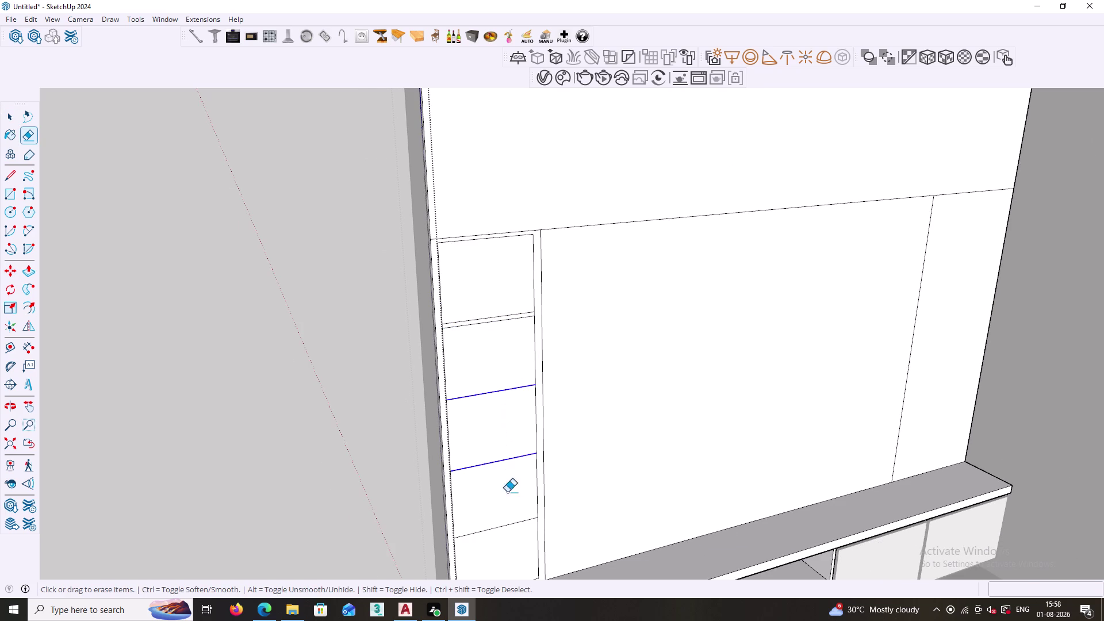
drag(507, 489, 506, 542)
key(space)
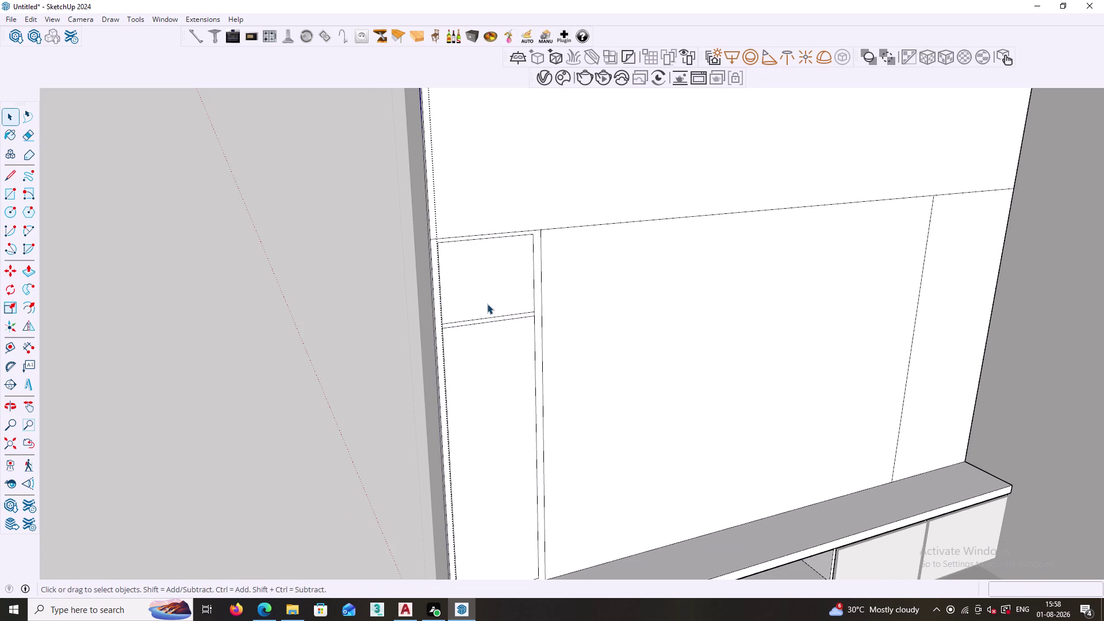
drag(485, 297, 497, 358)
click(495, 317)
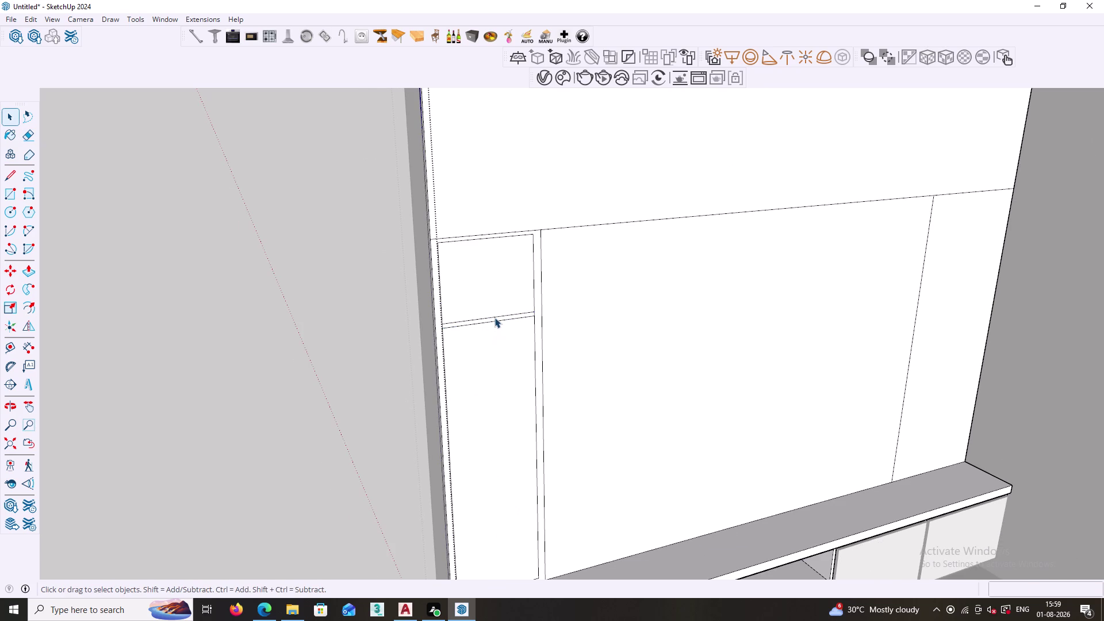
click(497, 321)
click(496, 316)
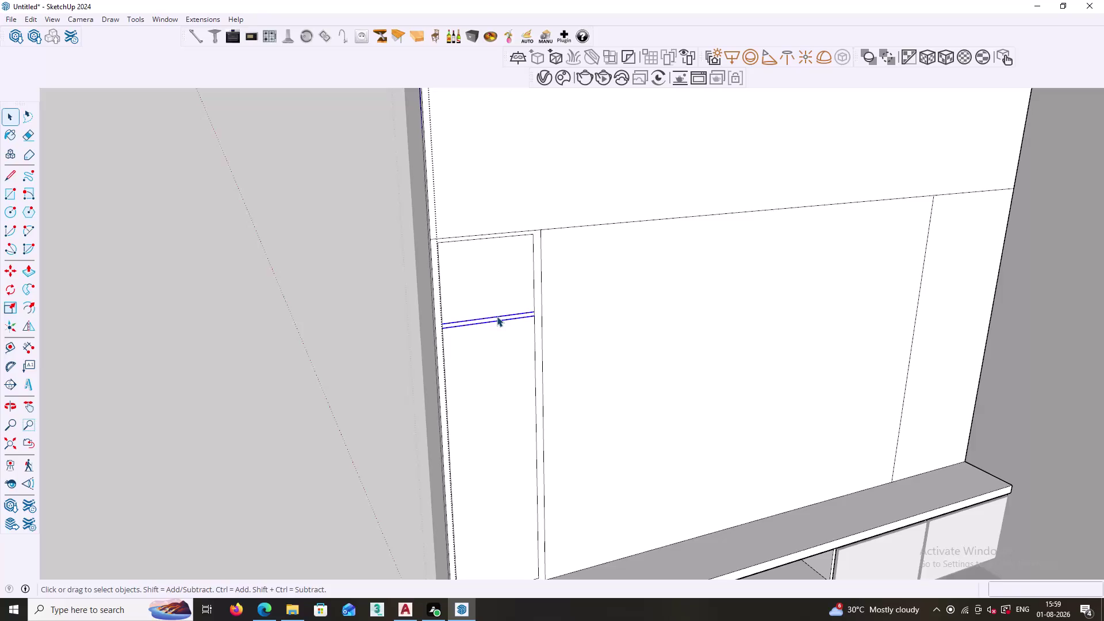
Start move-copying the divider pair, then cancel and reframe the back panel.
key(m)
scroll(up, 3)
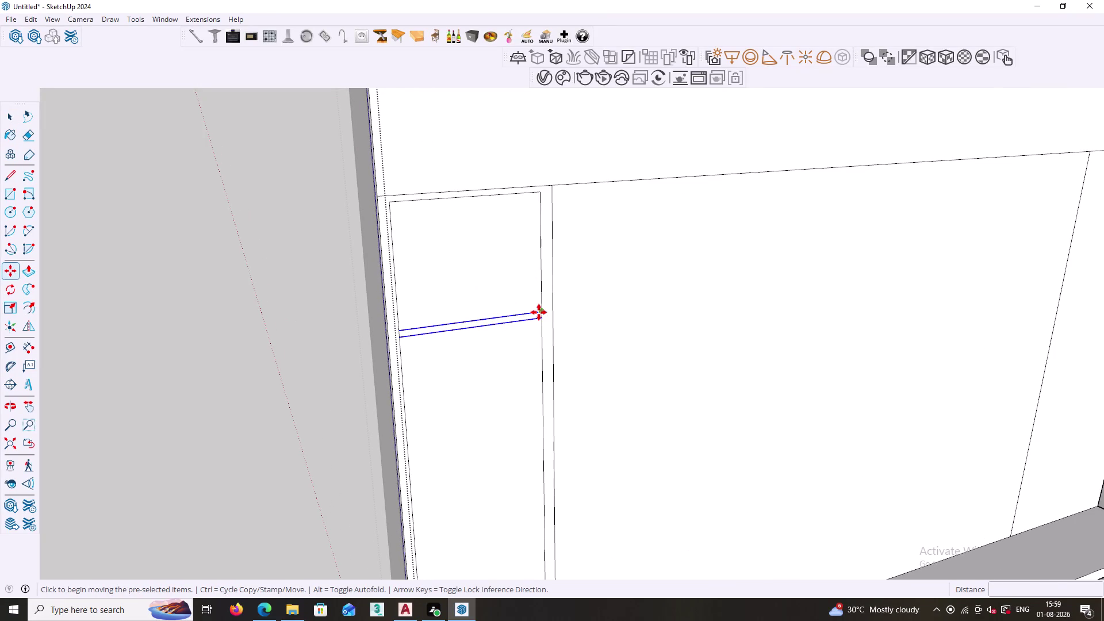
click(541, 312)
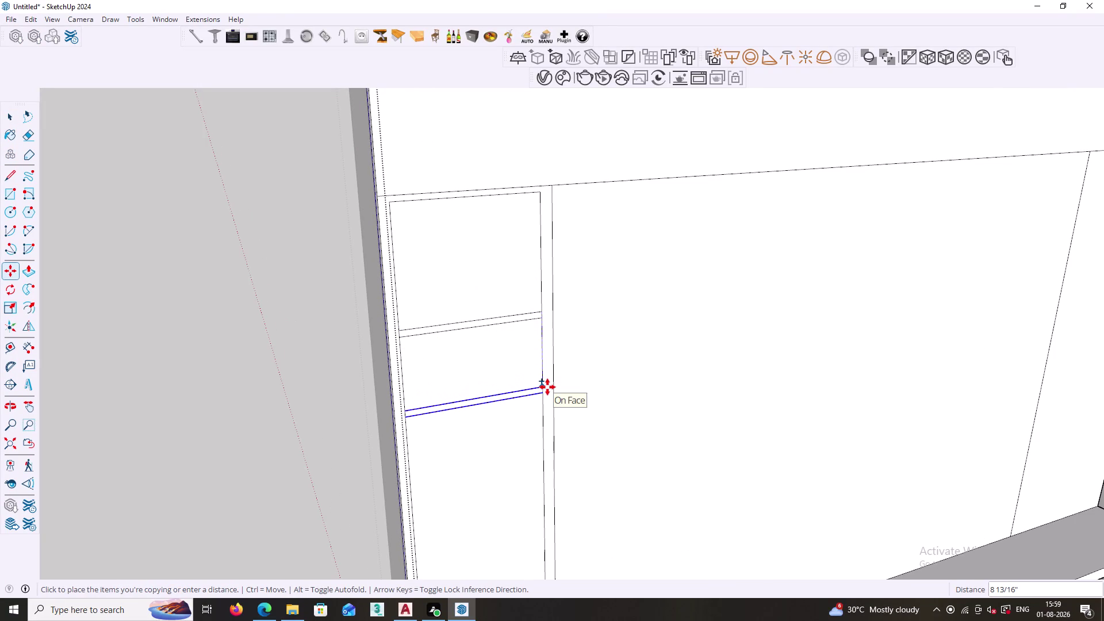
key(2)
key(Escape)
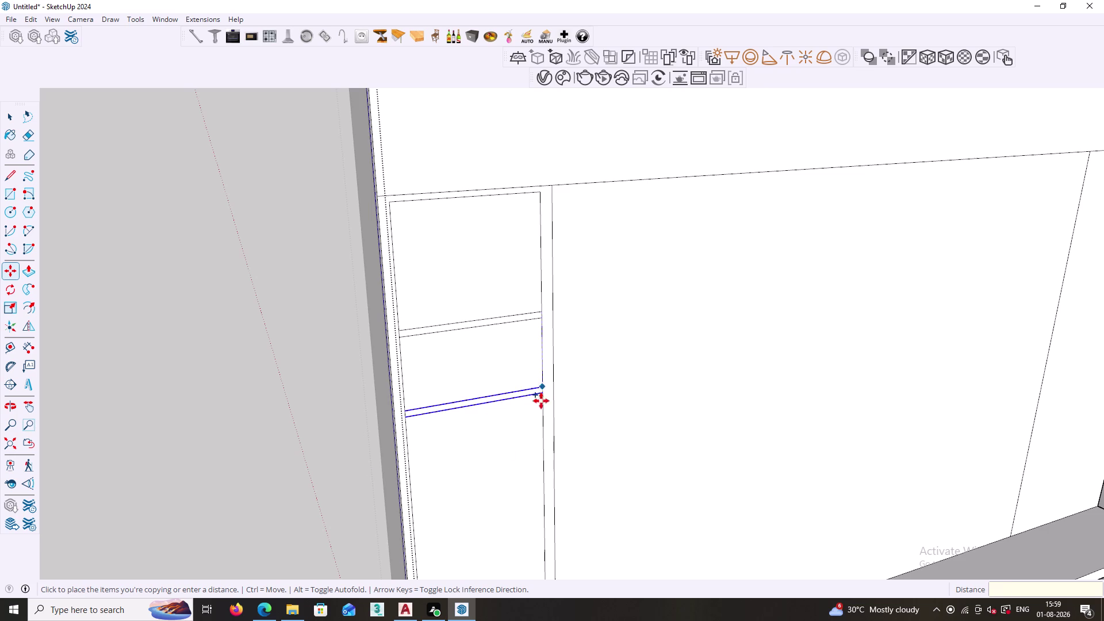
scroll(down, 3)
scroll(down, 3)
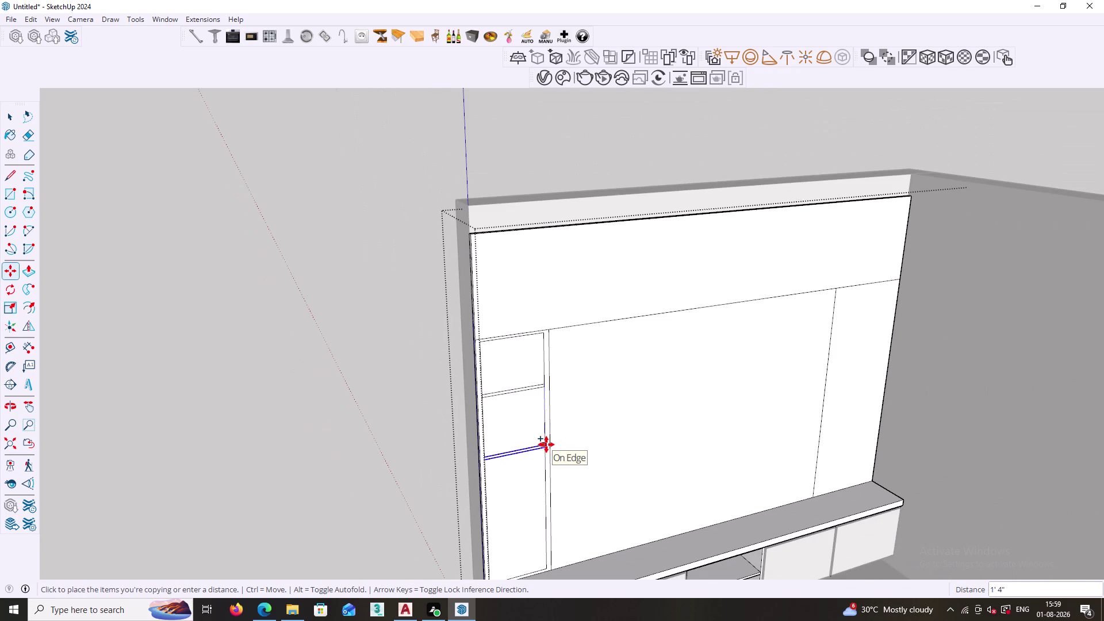
scroll(down, 3)
middle_drag(546, 445, 541, 388)
Exit the Move tool and delete a selected divider line.
key(Escape)
key(Escape)
key(Escape)
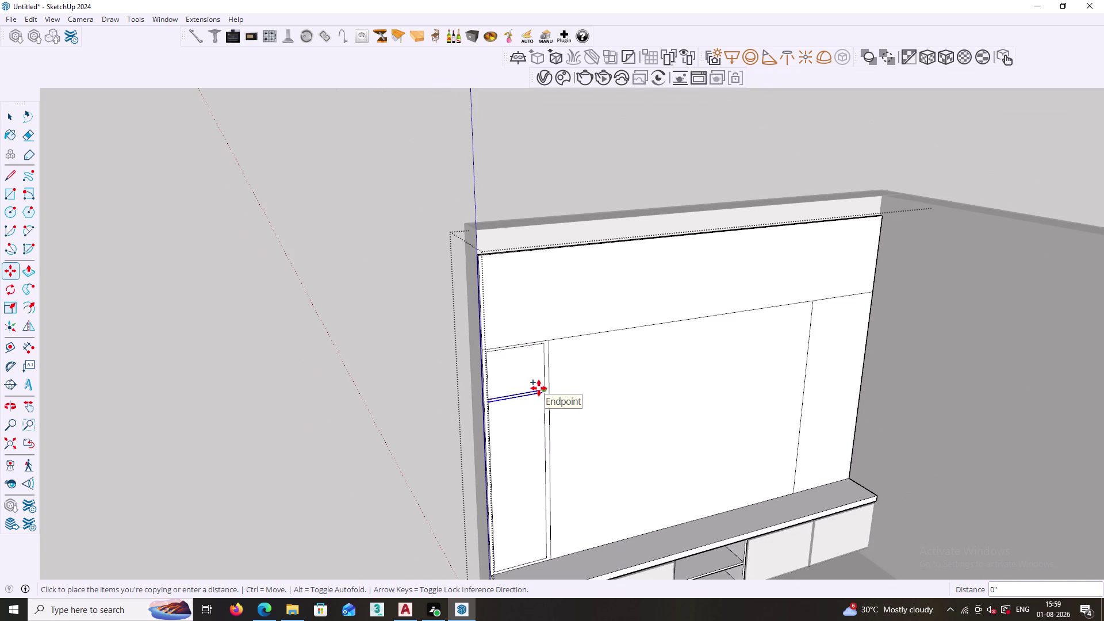
key(Escape)
key(Escape)
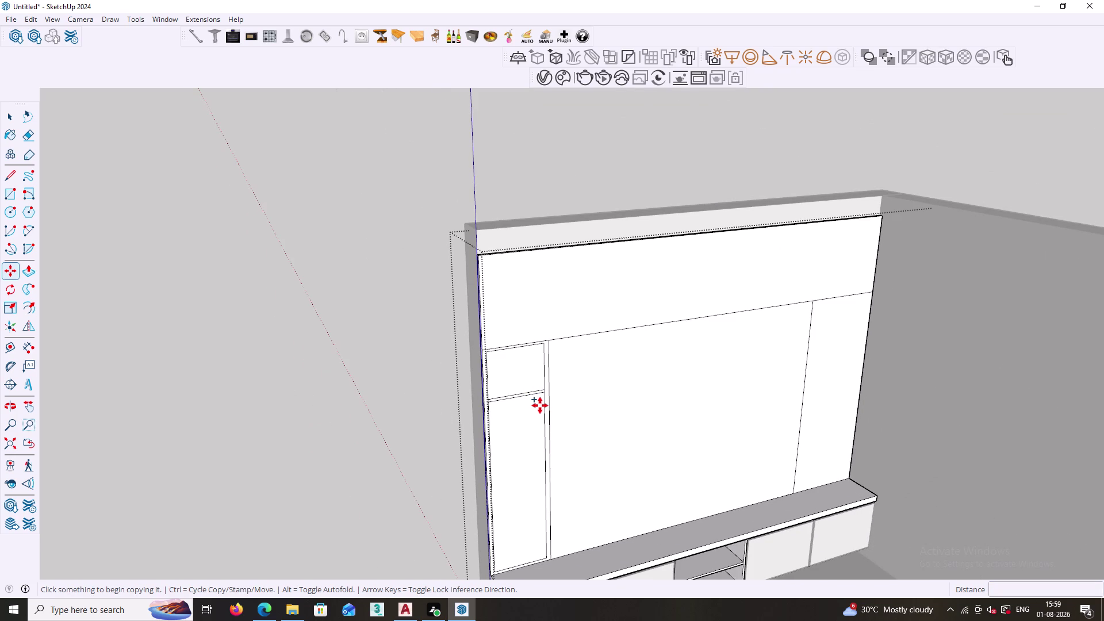
key(Escape)
key(Escape)
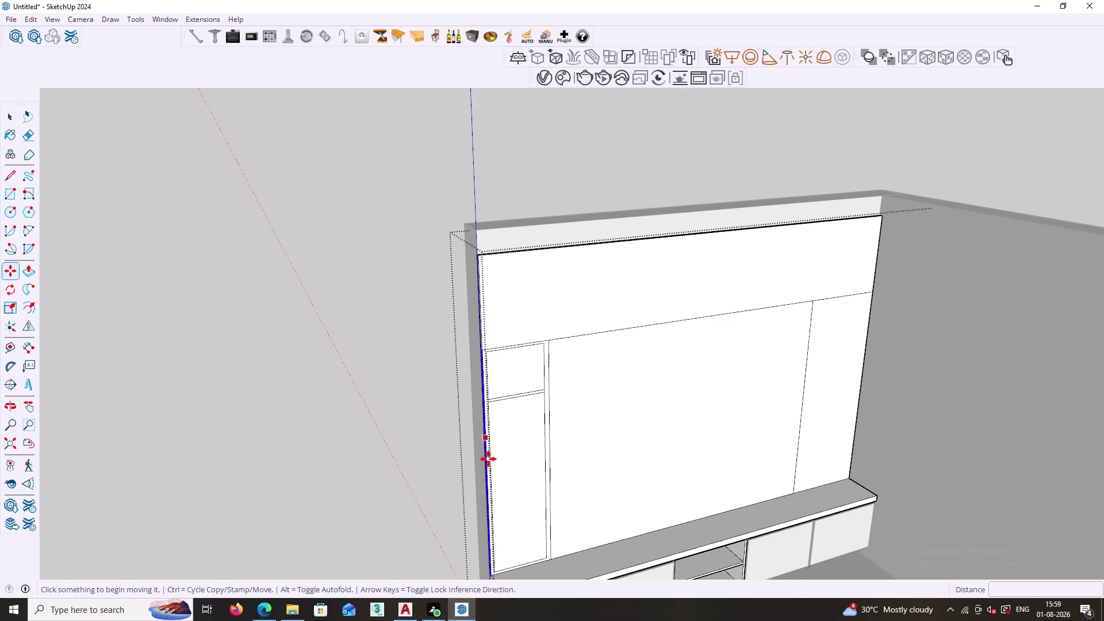
key(space)
key(space)
click(515, 394)
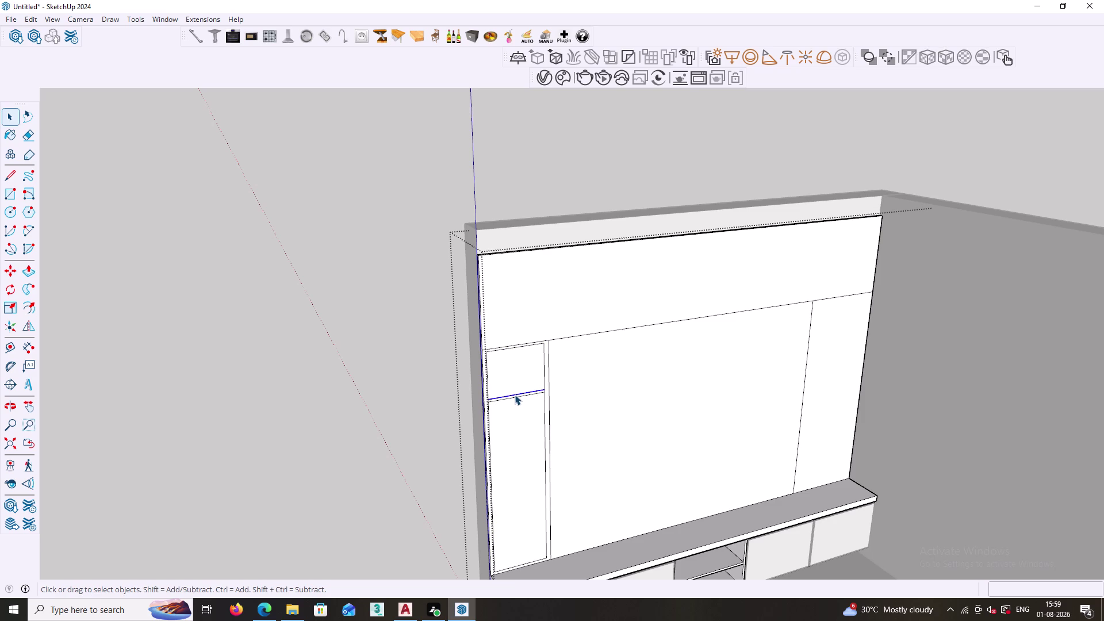
key(Delete)
scroll(up, 3)
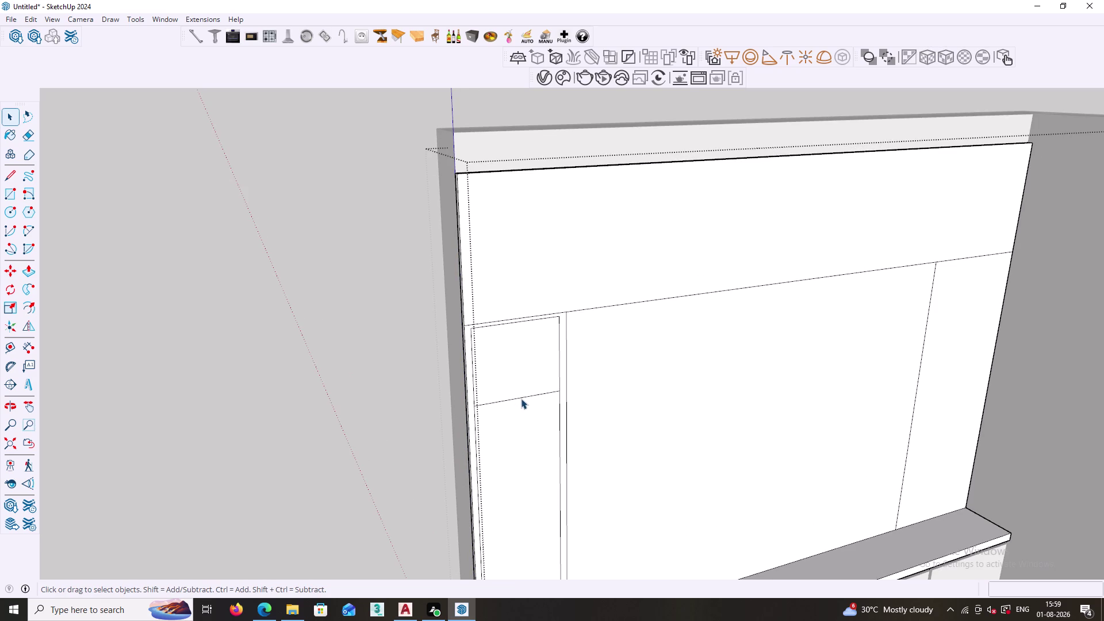
Delete a stray edge on the TV back panel.
click(521, 398)
key(Delete)
click(533, 321)
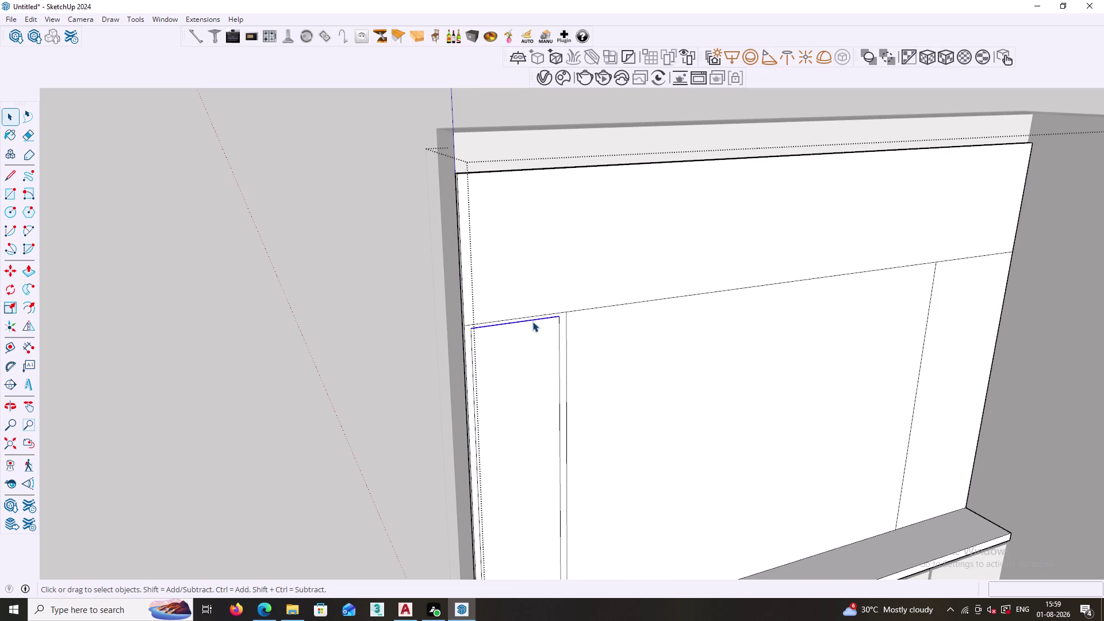
Copy the narrow column's top edge to its bottom and divide it into five copies (/5).
click(526, 316)
key(m)
click(560, 318)
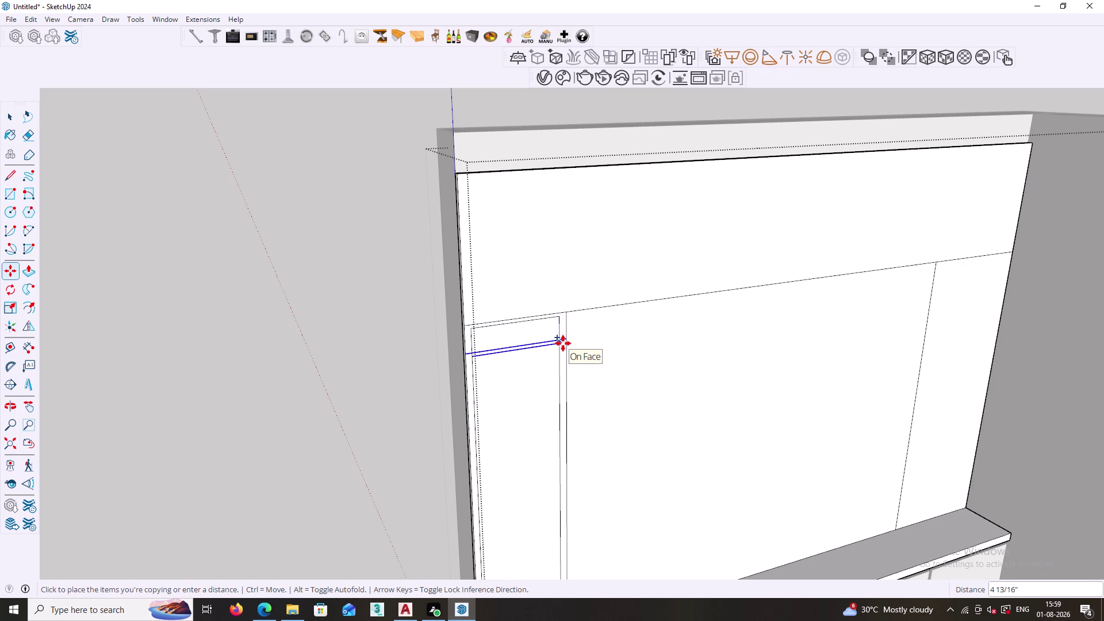
scroll(down, 3)
middle_drag(576, 390, 572, 391)
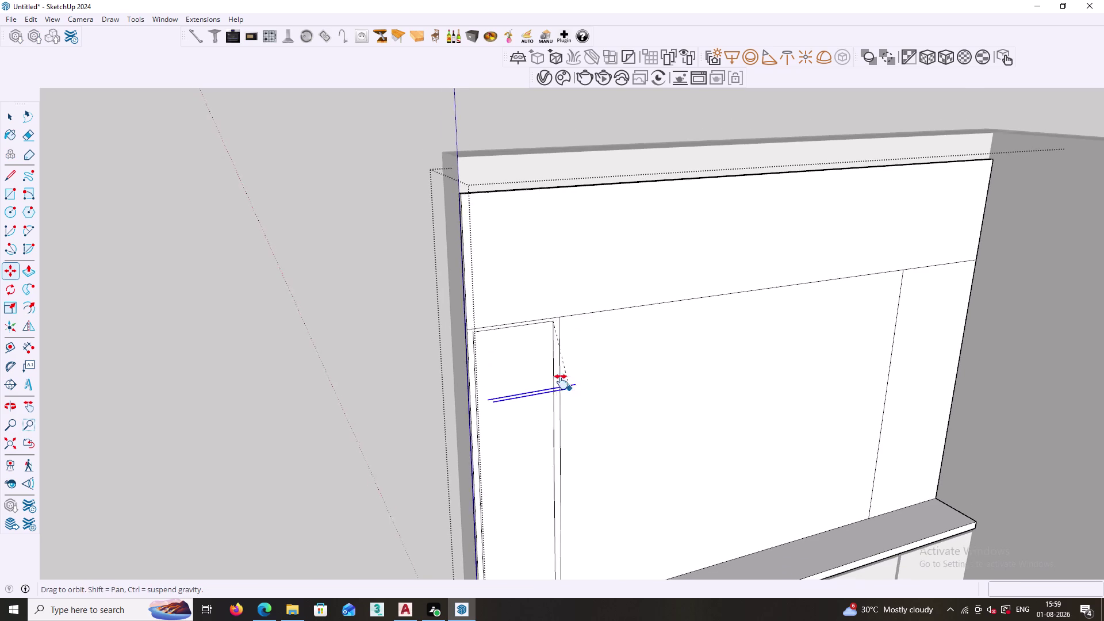
middle_drag(573, 391, 541, 299)
key(Up)
scroll(up, 3)
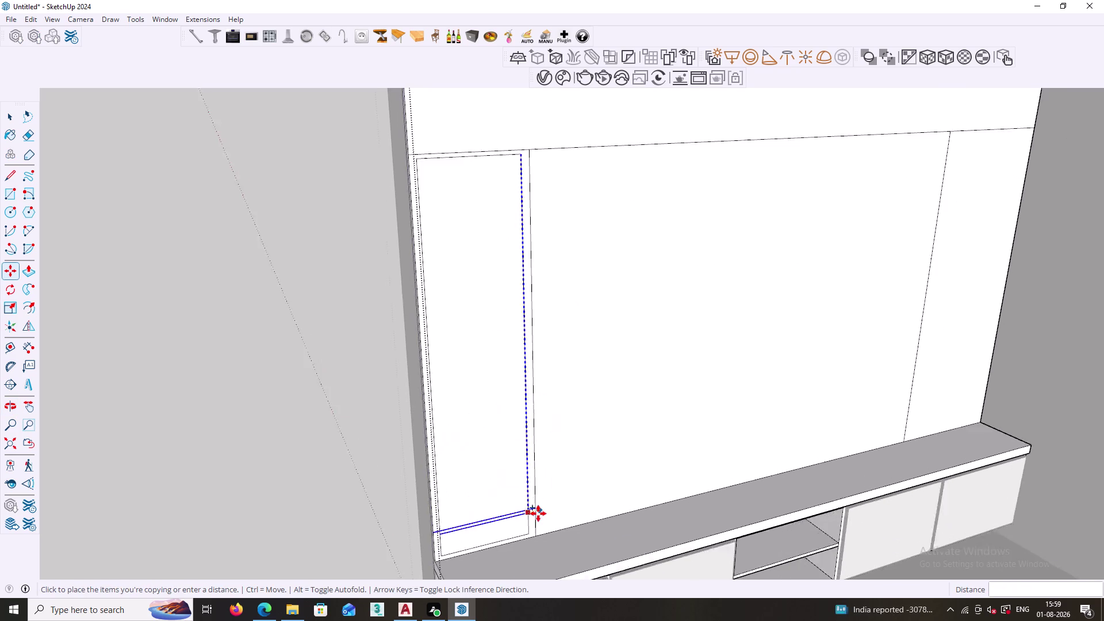
scroll(up, 3)
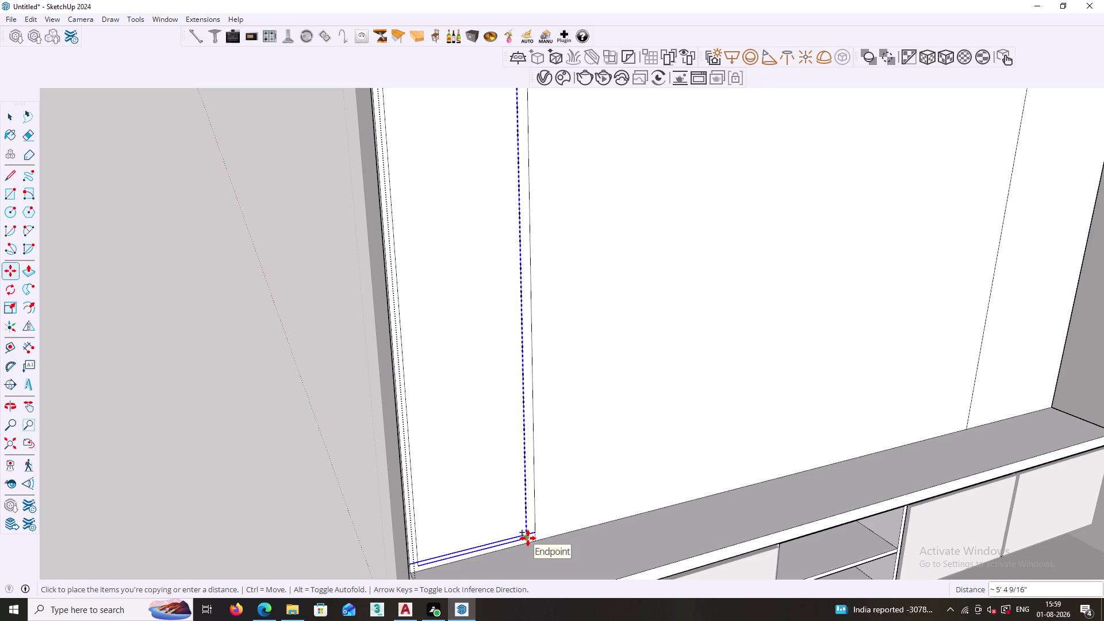
click(528, 538)
text(/)
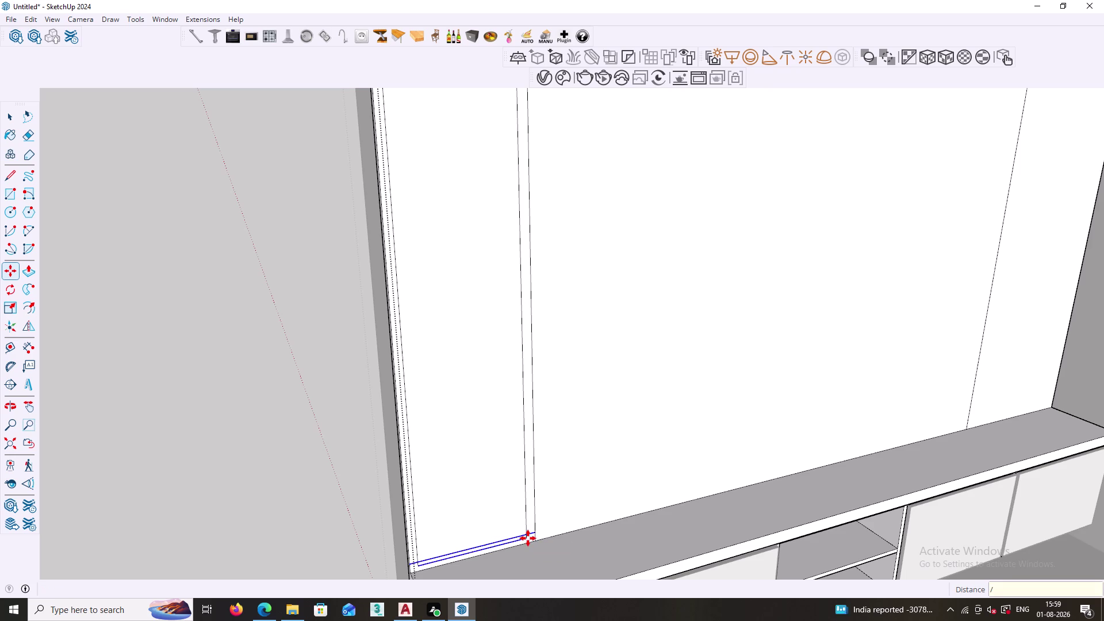
text(5)
key(Return)
key(space)
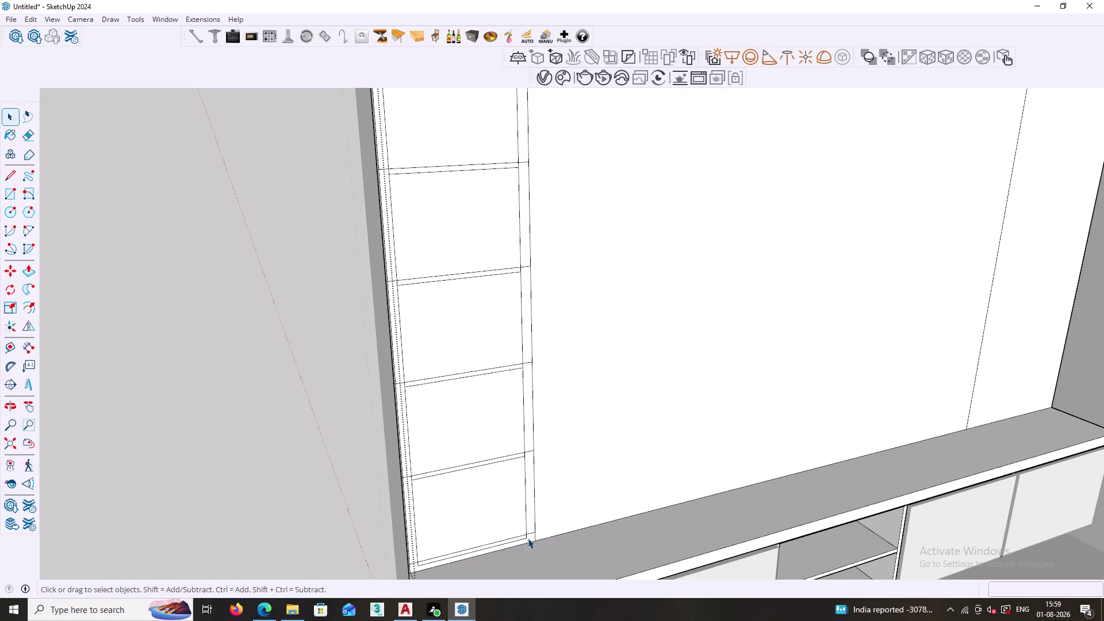
Erase leftover edge stubs around the first shelf dividers with the Eraser.
text(e)
scroll(up, 3)
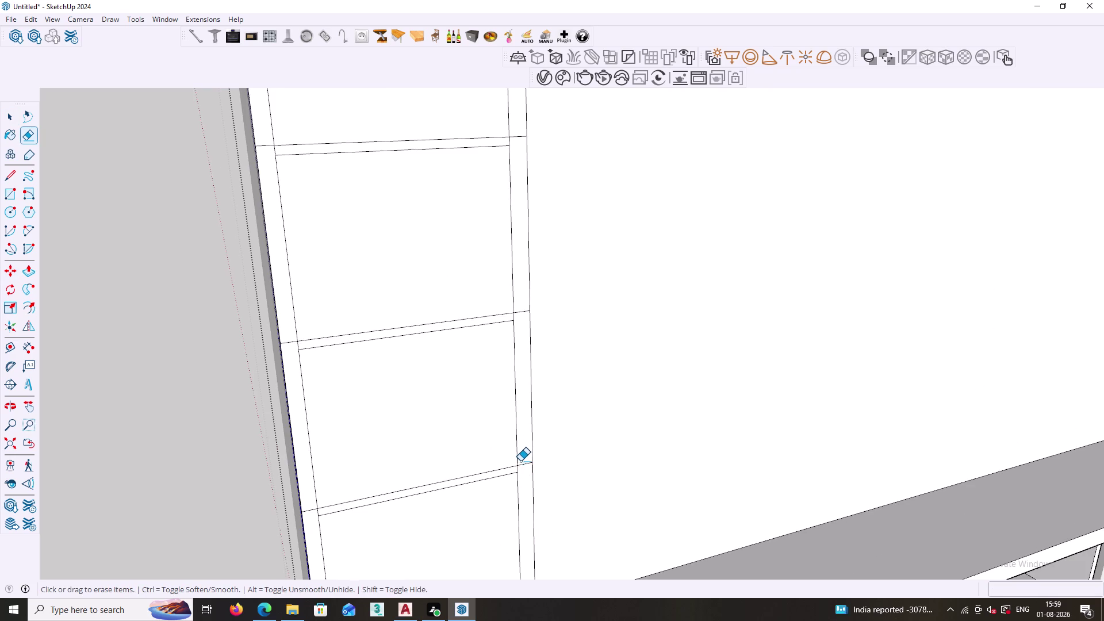
drag(520, 461, 524, 473)
drag(520, 305, 522, 320)
drag(289, 335, 289, 359)
drag(307, 501, 311, 530)
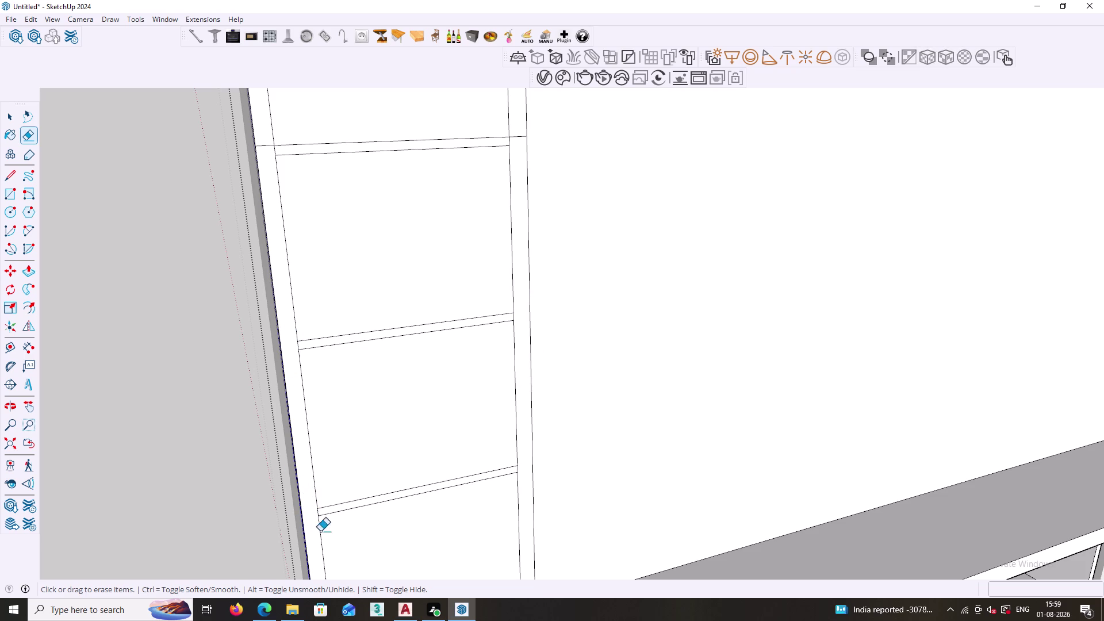
Erase the stray edges at the bottom of the narrow column.
scroll(down, 3)
middle_drag(384, 545, 354, 378)
scroll(up, 3)
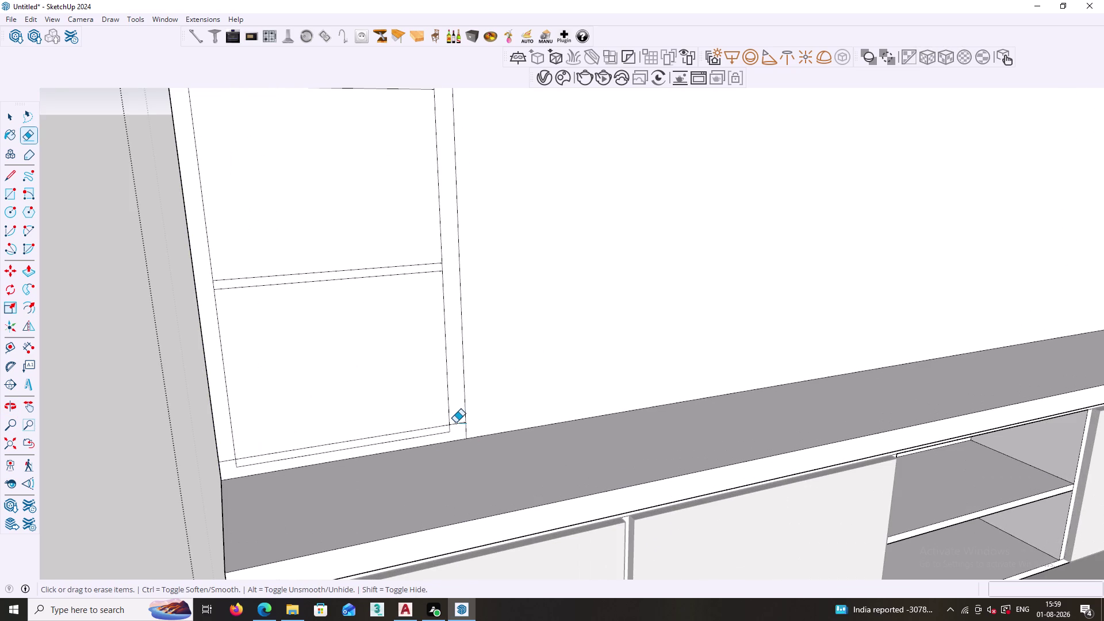
drag(454, 419, 457, 432)
drag(228, 455, 231, 468)
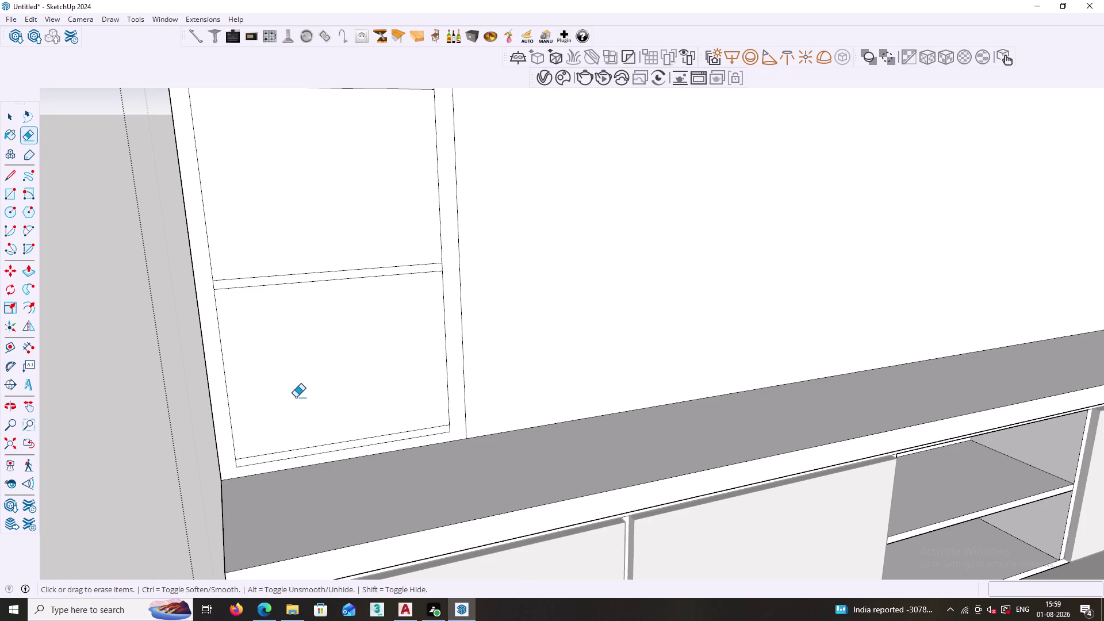
drag(309, 440, 306, 448)
Erase the remaining stray edges beside the upper and lower shelves.
scroll(down, 3)
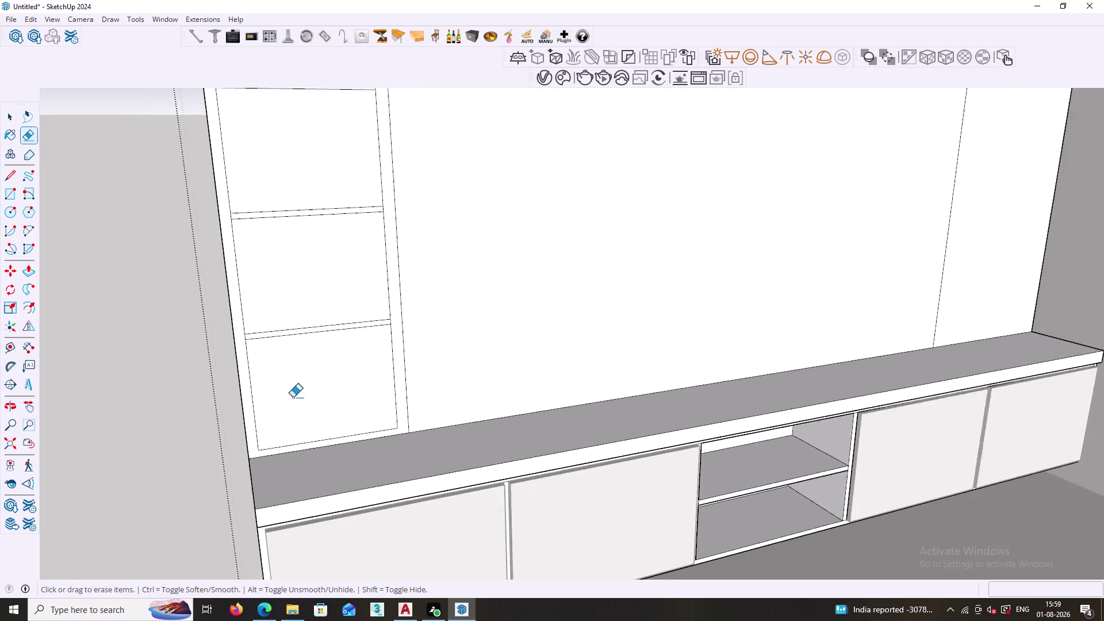
scroll(down, 3)
middle_drag(279, 222, 315, 253)
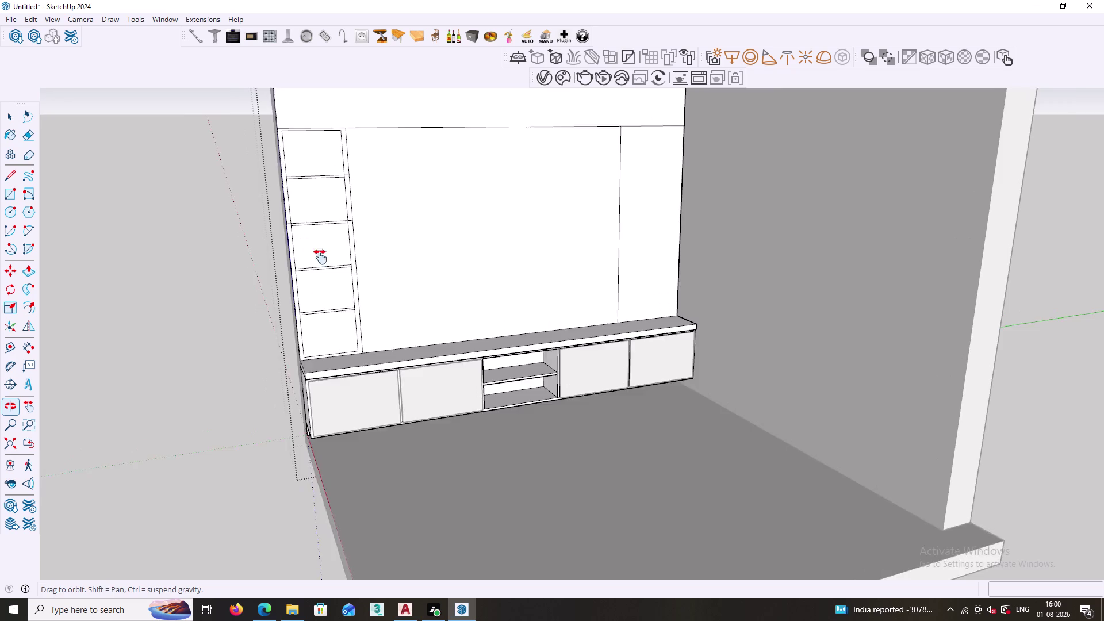
middle_drag(314, 253, 372, 375)
scroll(down, 3)
scroll(up, 3)
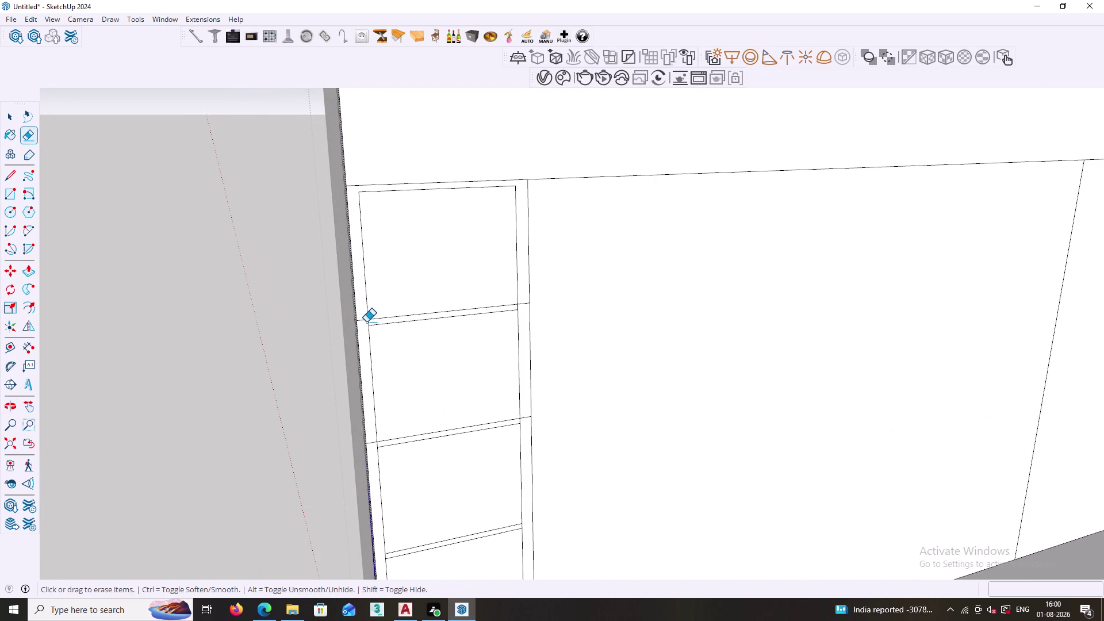
drag(361, 315, 363, 328)
drag(373, 439, 373, 447)
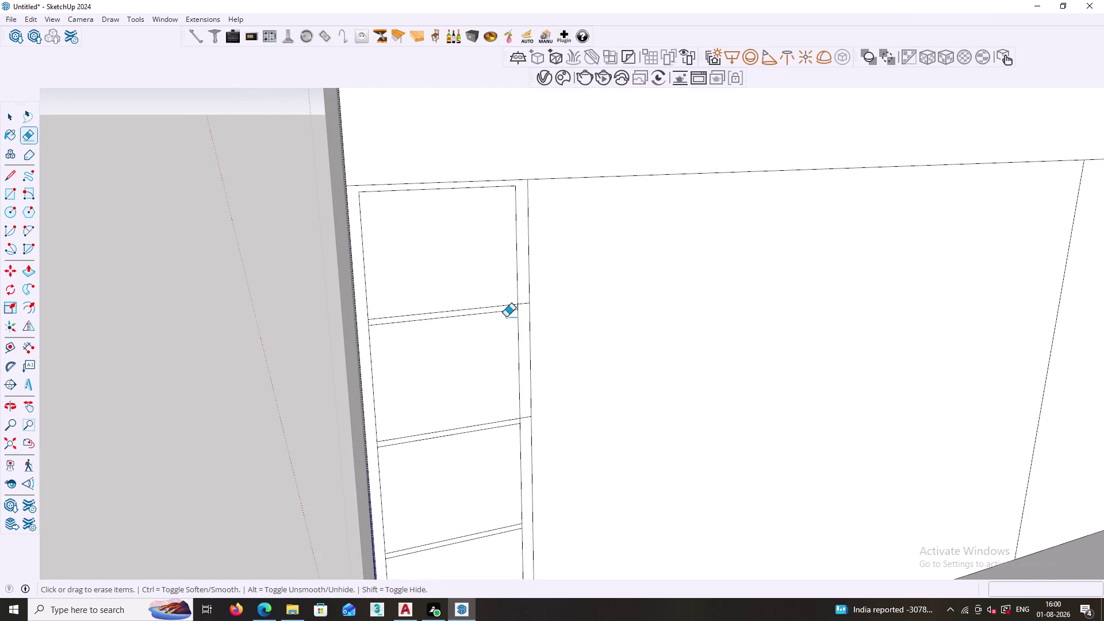
middle_drag(615, 296, 505, 298)
scroll(up, 3)
drag(418, 298, 419, 306)
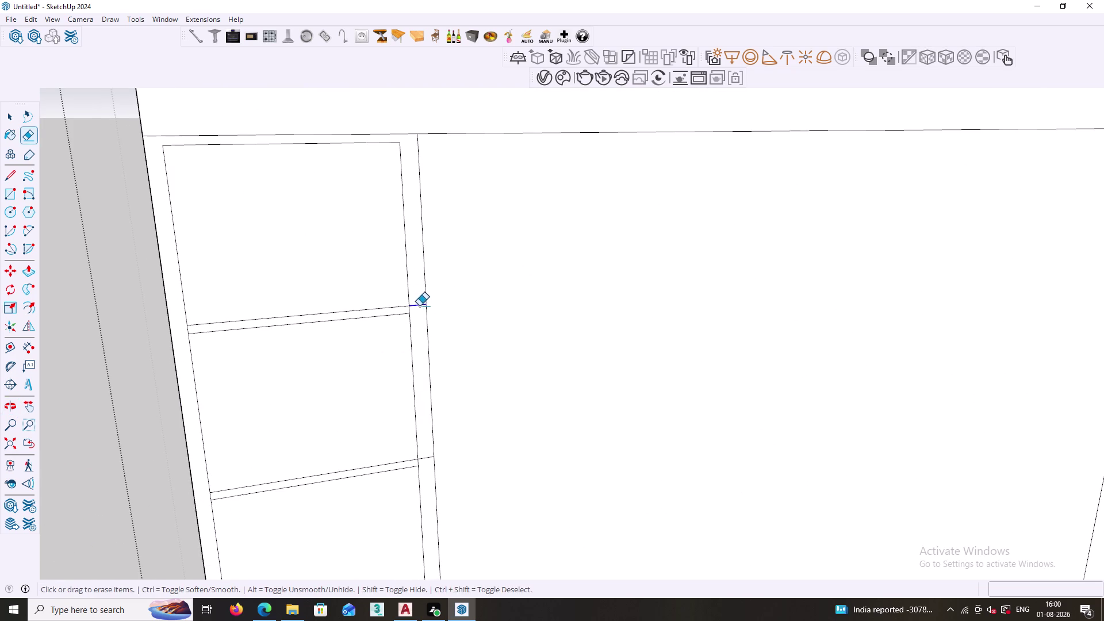
drag(419, 306, 419, 312)
drag(425, 453, 425, 454)
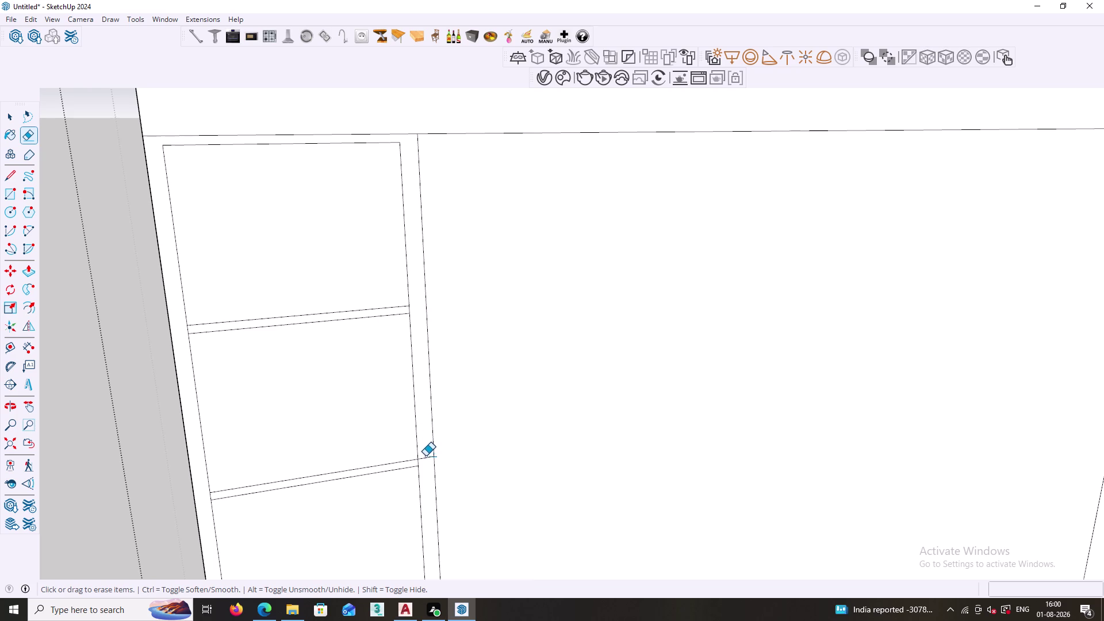
drag(425, 455, 426, 458)
Switch back to Select and orbit out to view the whole back panel.
key(space)
scroll(down, 3)
scroll(down, 3)
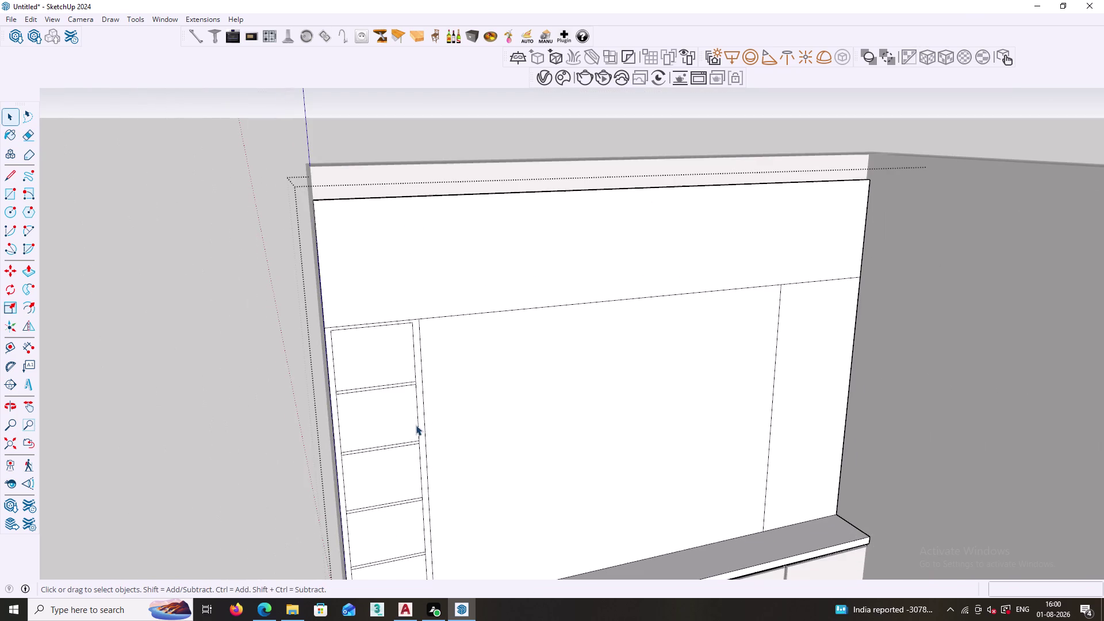
middle_drag(407, 445, 471, 341)
middle_drag(427, 376, 485, 435)
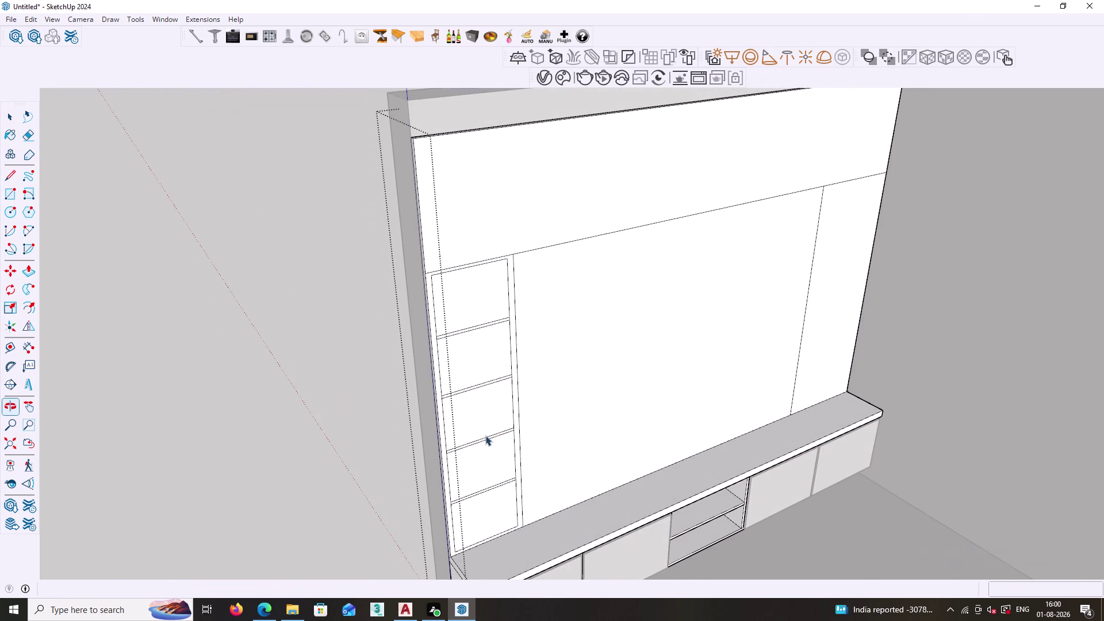
Push/Pull the narrow column's face outward and inspect the extrusion.
key(p)
scroll(up, 3)
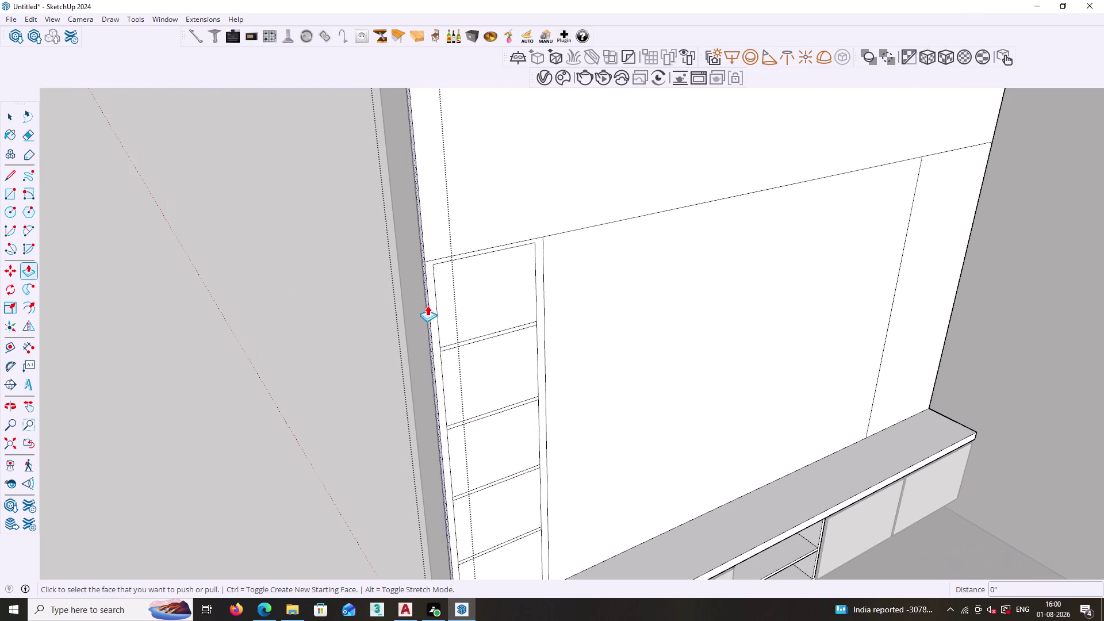
click(431, 309)
scroll(down, 3)
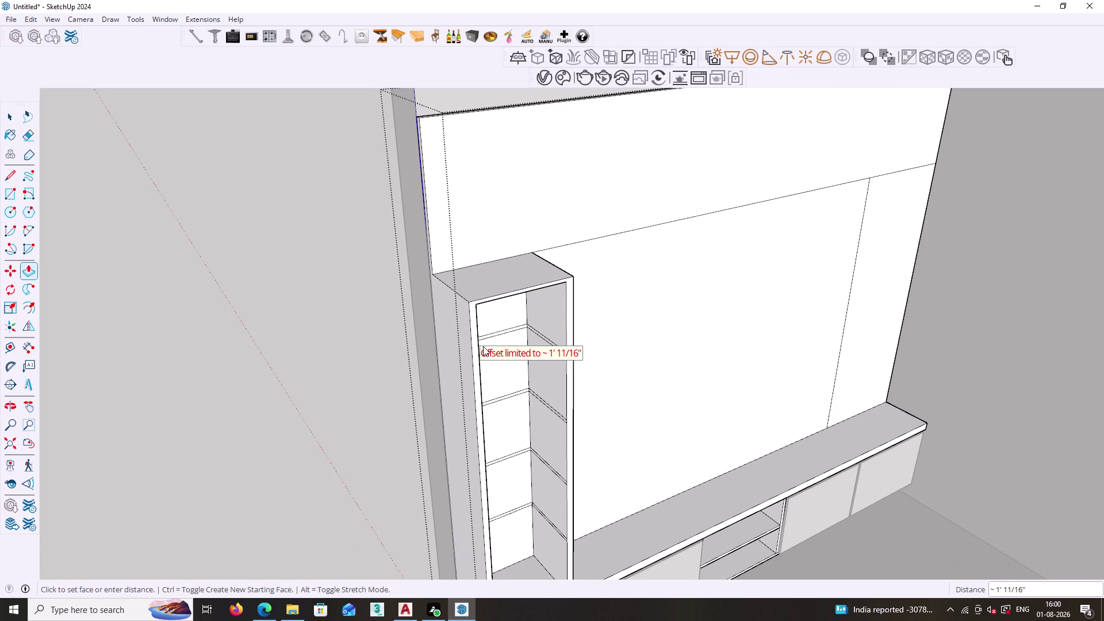
middle_drag(483, 346, 408, 234)
scroll(down, 3)
middle_drag(473, 314, 430, 232)
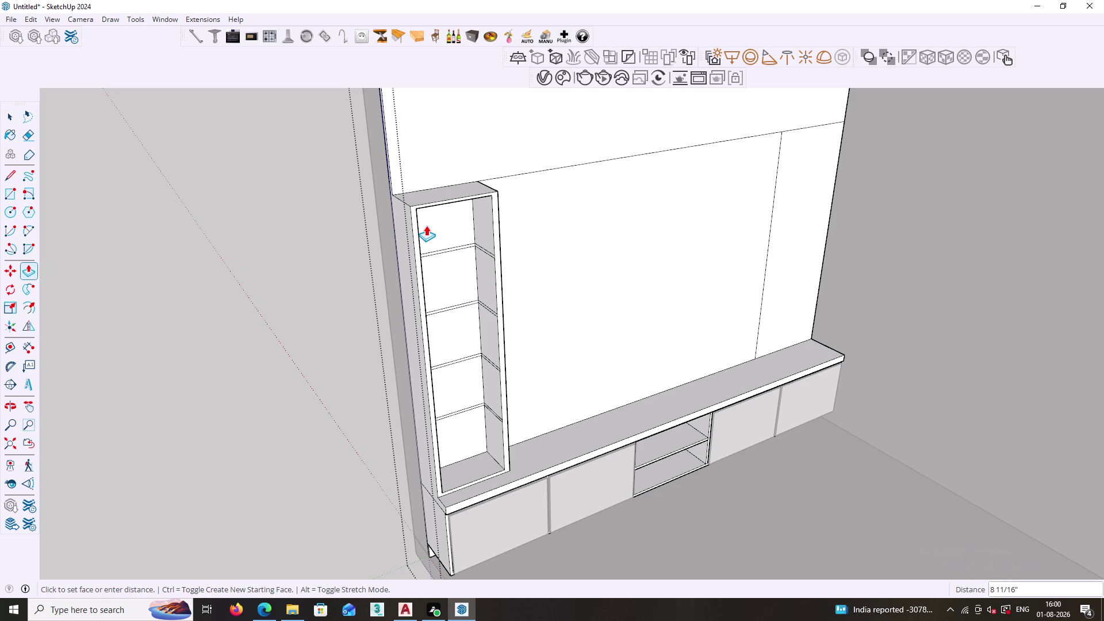
key(Escape)
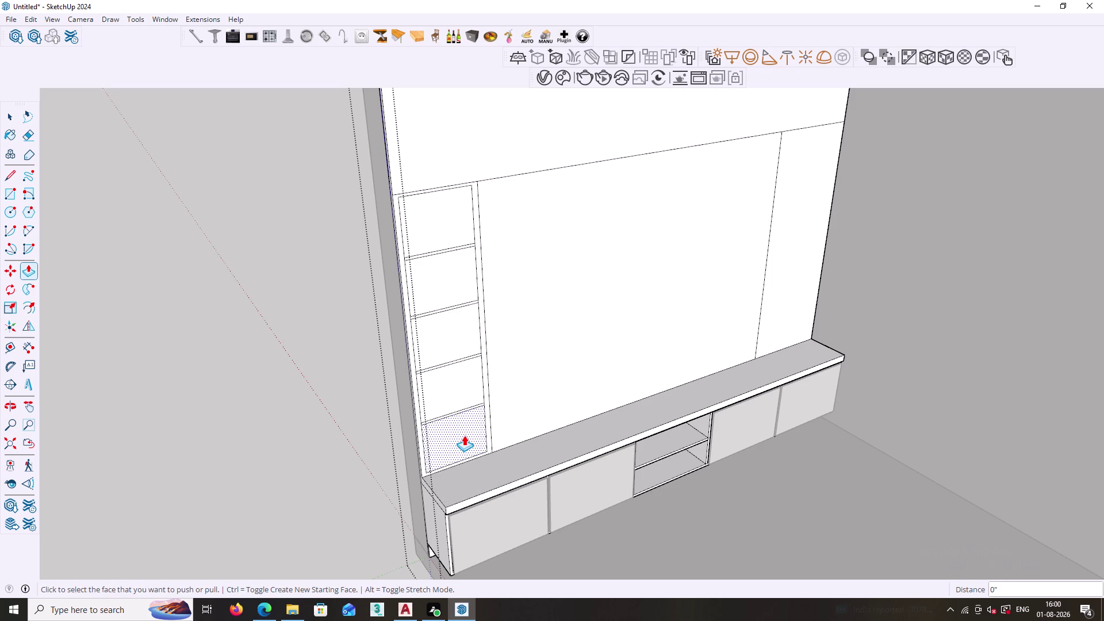
Push the bottom compartment's face, then orbit around the TV unit to inspect it.
click(464, 435)
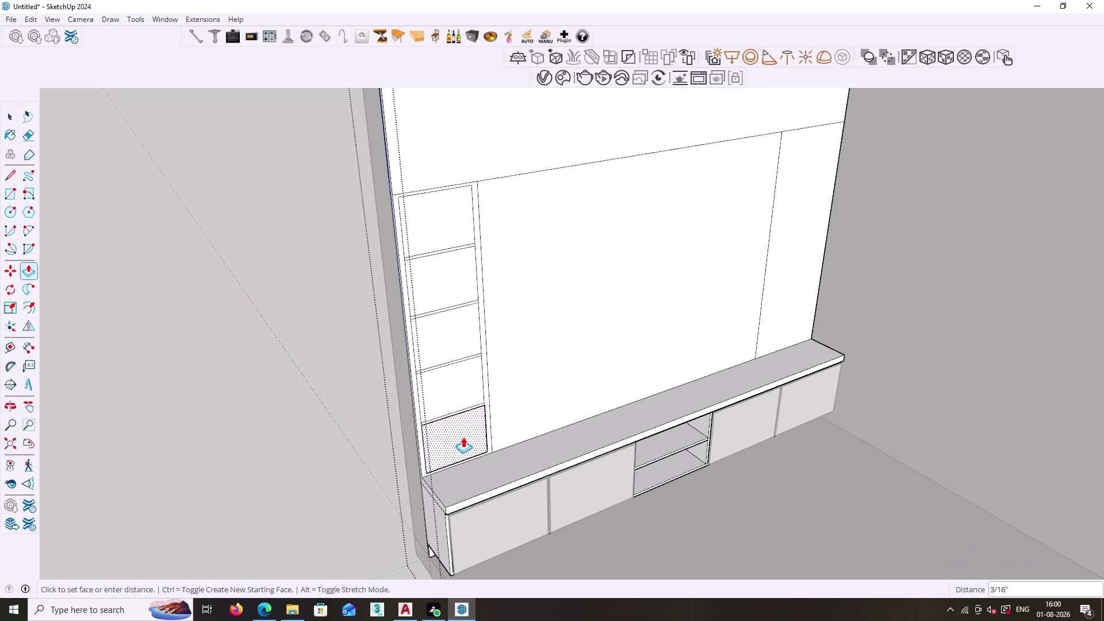
key(Escape)
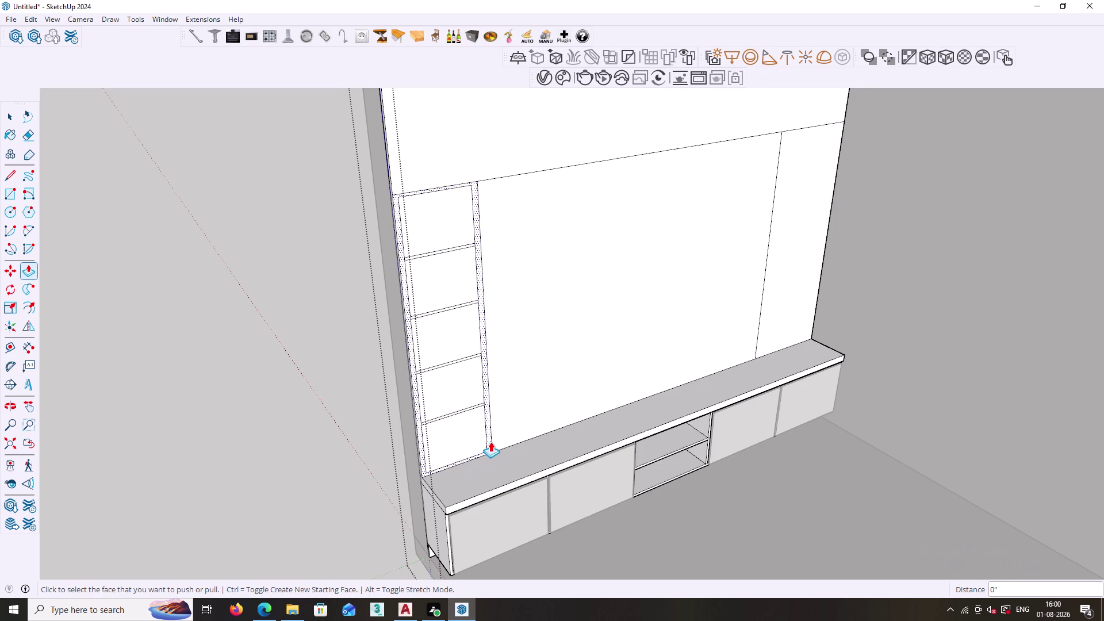
scroll(up, 3)
middle_drag(433, 467, 515, 489)
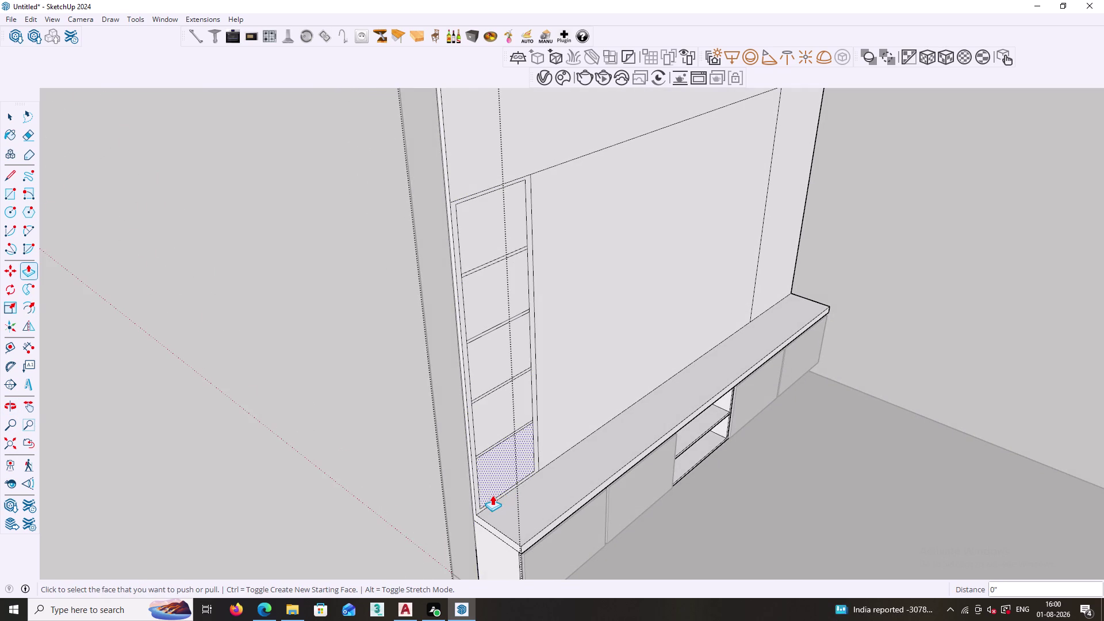
scroll(down, 3)
middle_drag(503, 504, 470, 419)
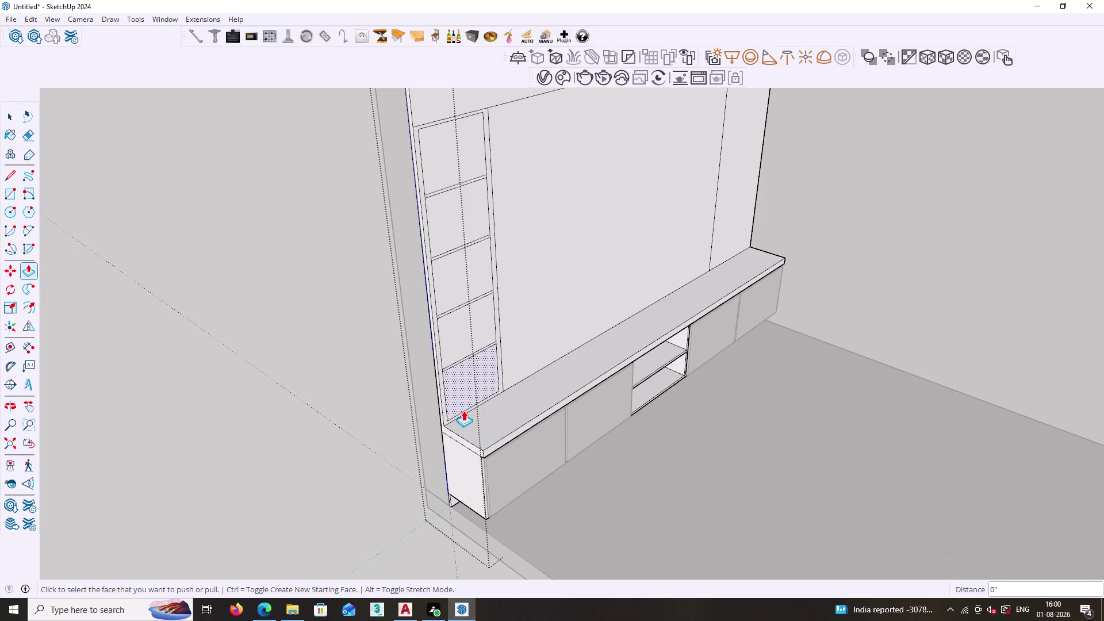
scroll(up, 3)
key(Escape)
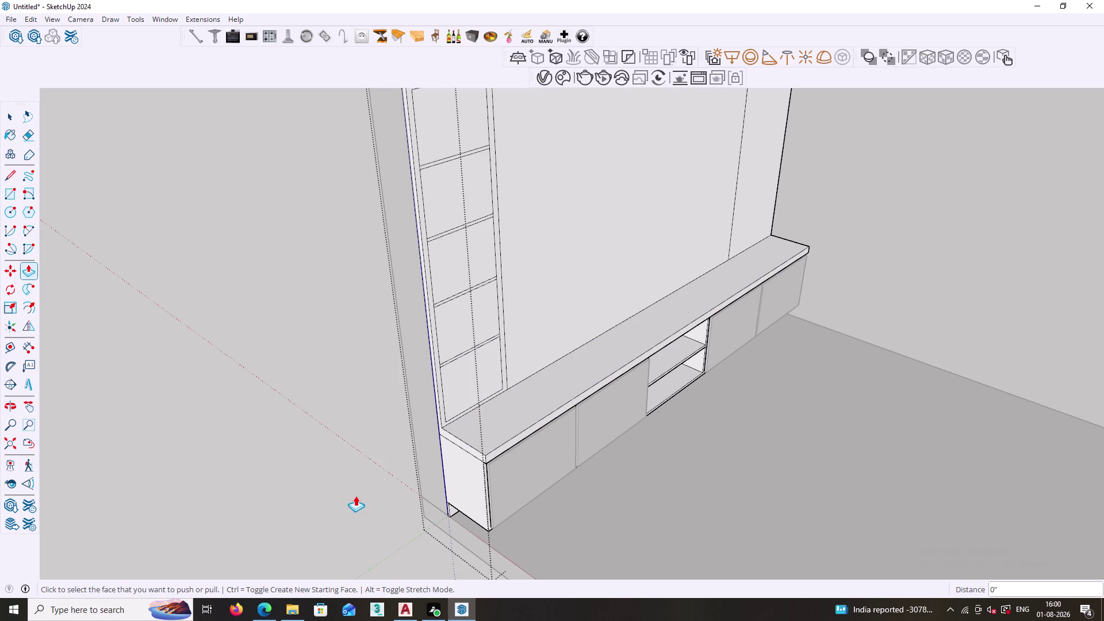
key(space)
click(355, 474)
click(481, 473)
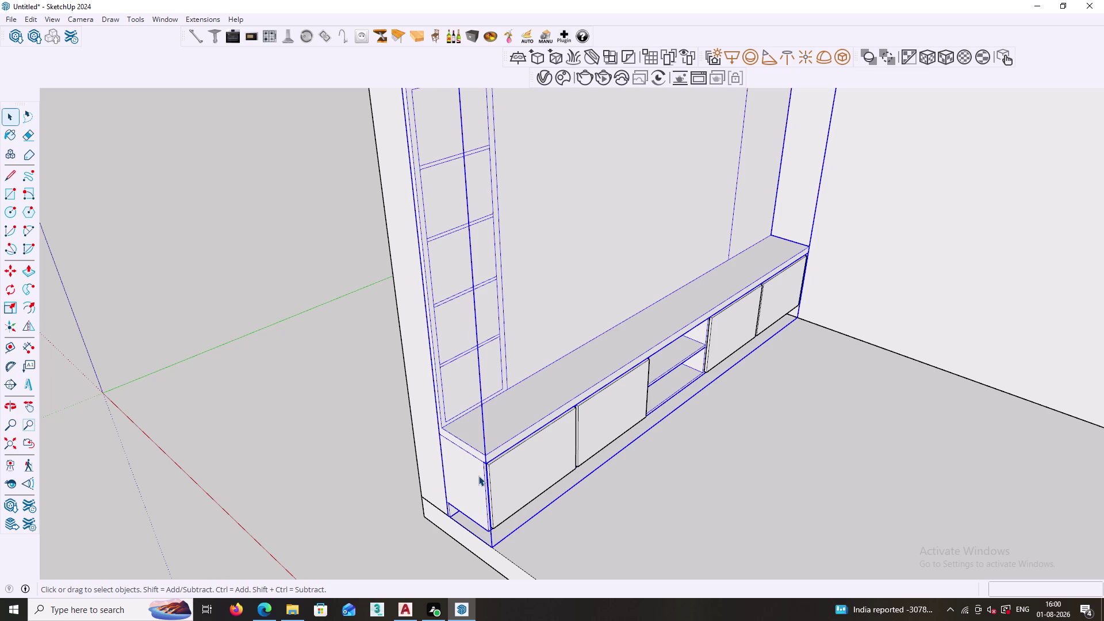
key(m)
scroll(up, 3)
middle_drag(434, 528, 476, 543)
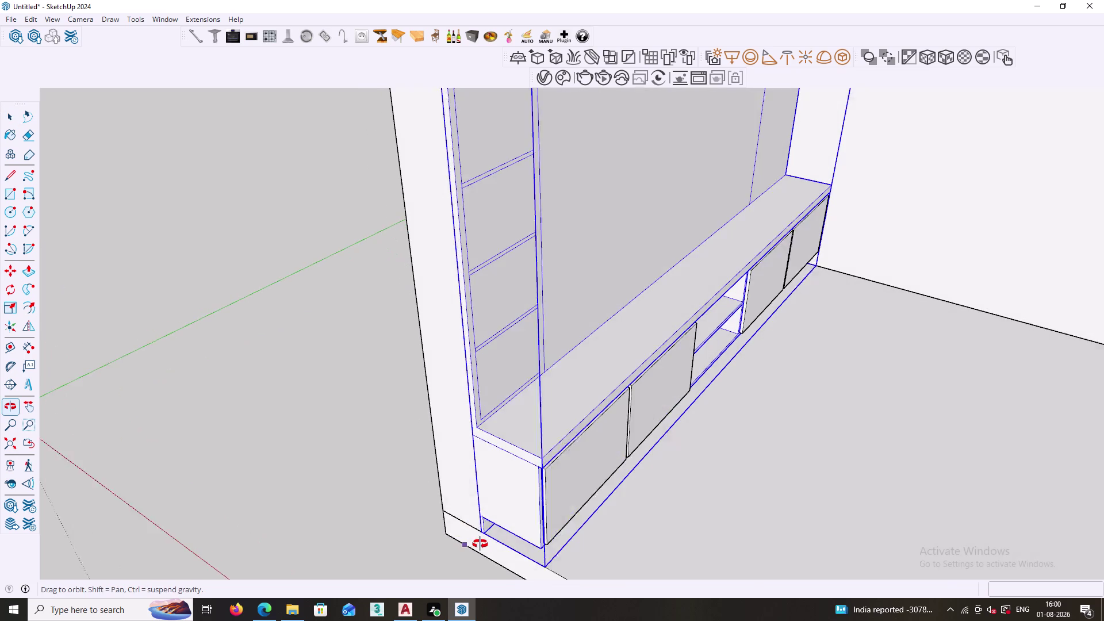
middle_drag(476, 542, 487, 546)
scroll(up, 3)
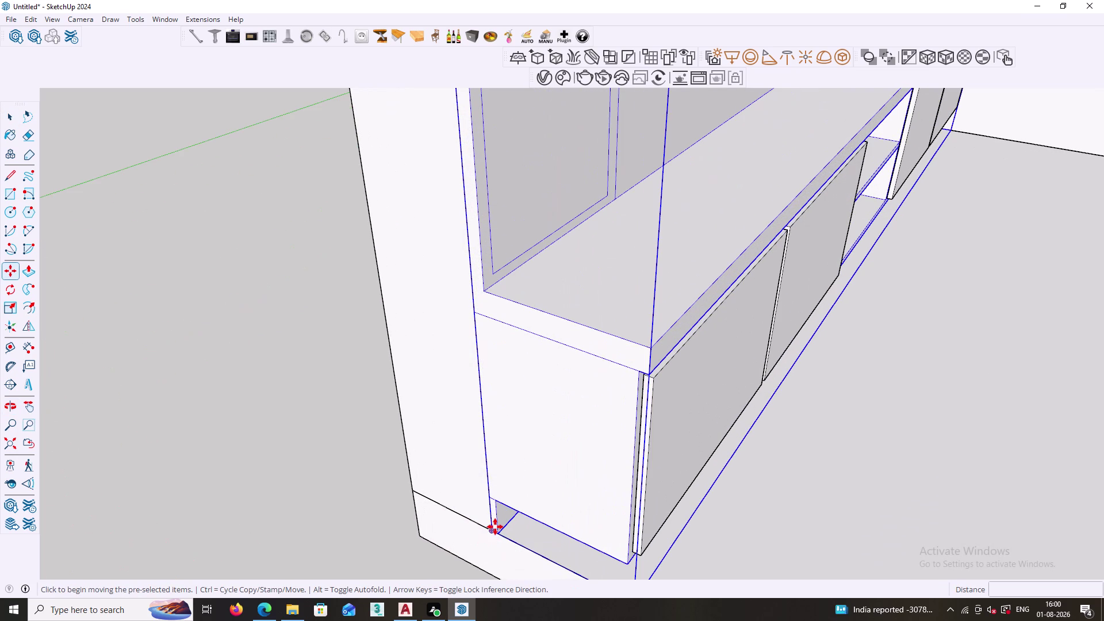
click(493, 529)
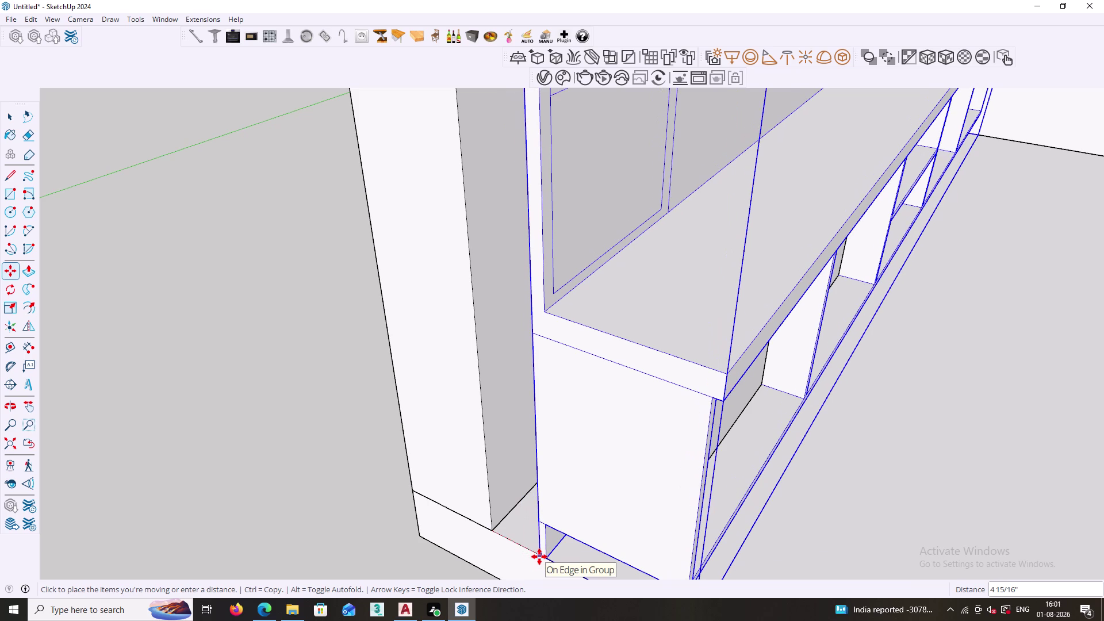
click(540, 557)
key(space)
scroll(down, 3)
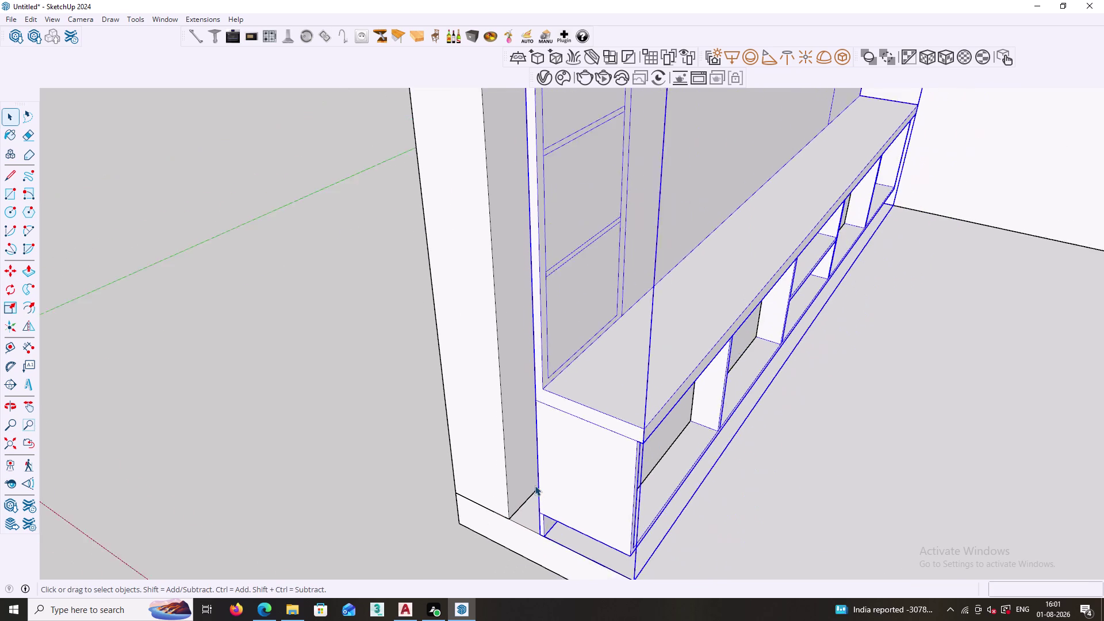
scroll(down, 3)
middle_drag(556, 474, 444, 408)
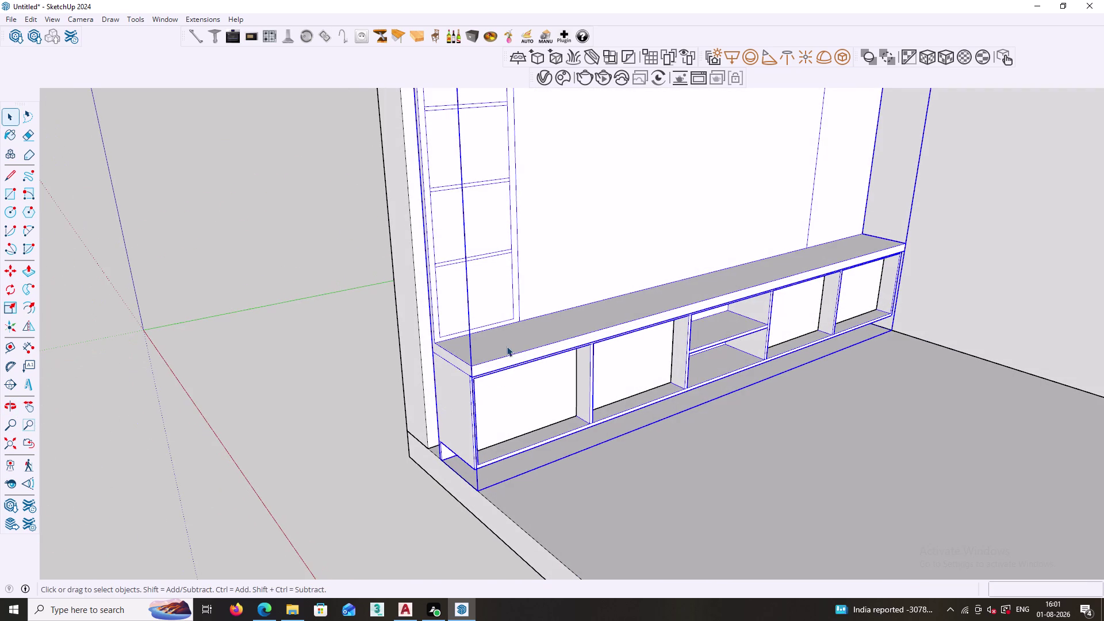
double_click(508, 341)
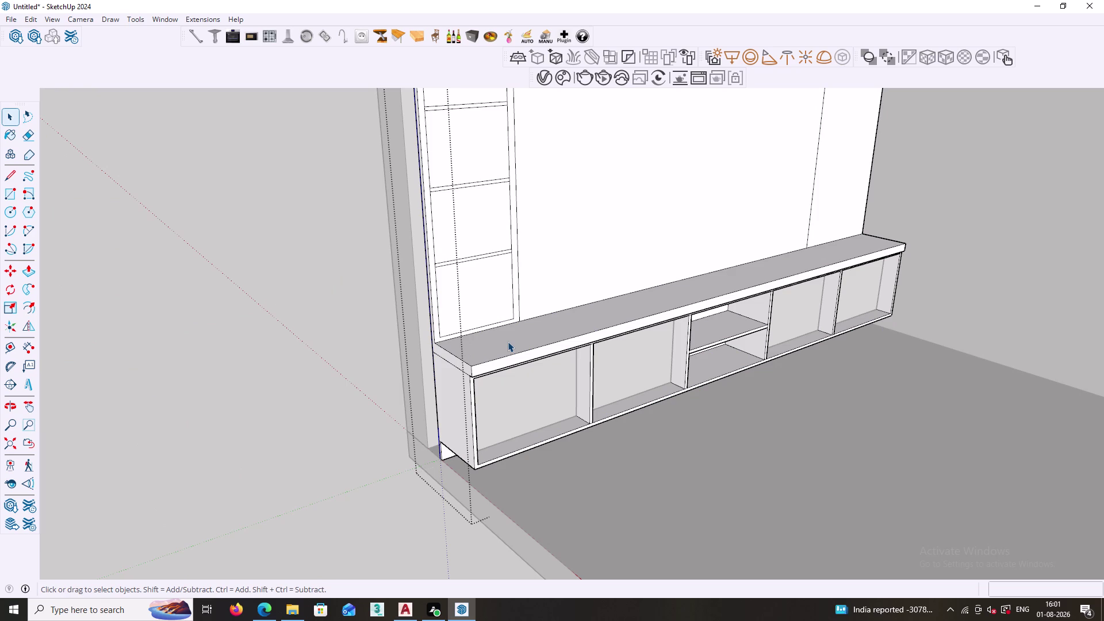
key(p)
click(475, 292)
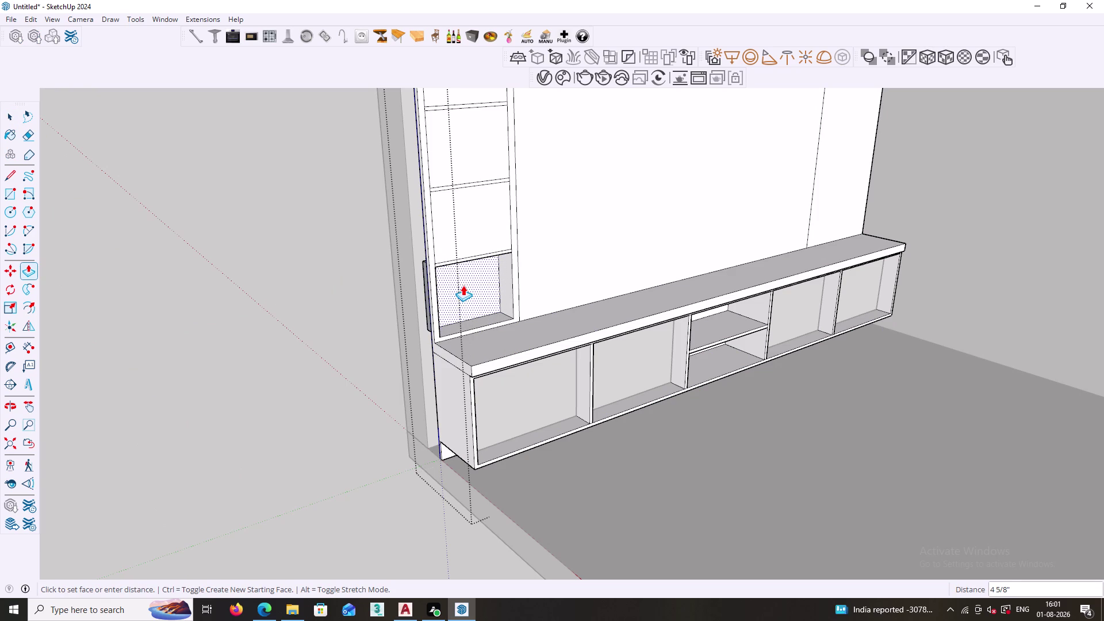
key(Escape)
scroll(down, 3)
key(space)
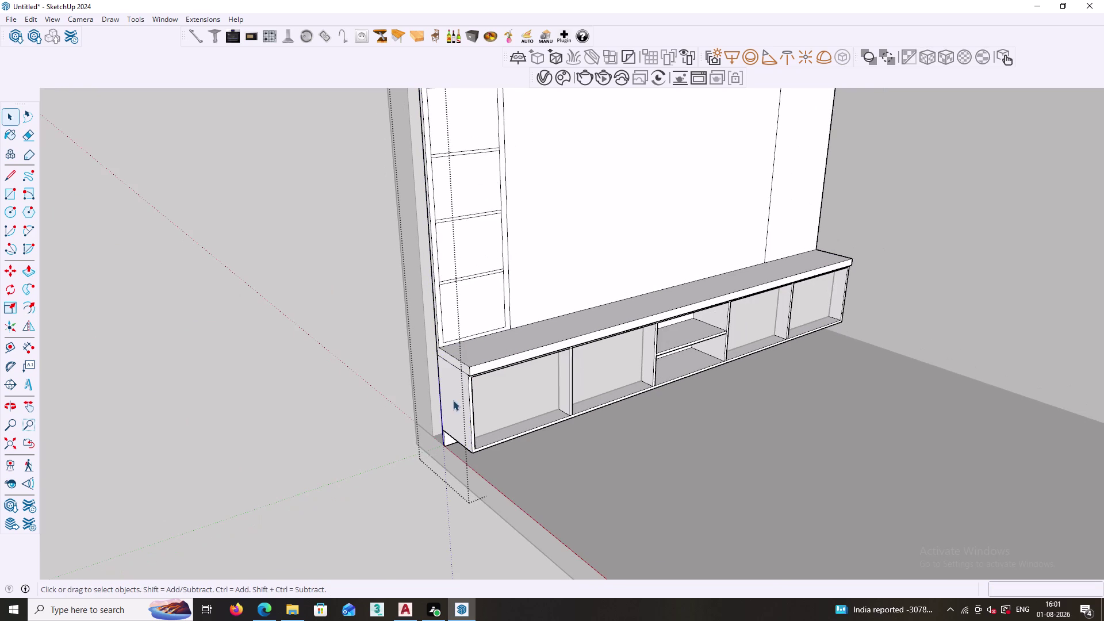
click(362, 427)
click(457, 403)
scroll(up, 3)
middle_drag(427, 456, 484, 472)
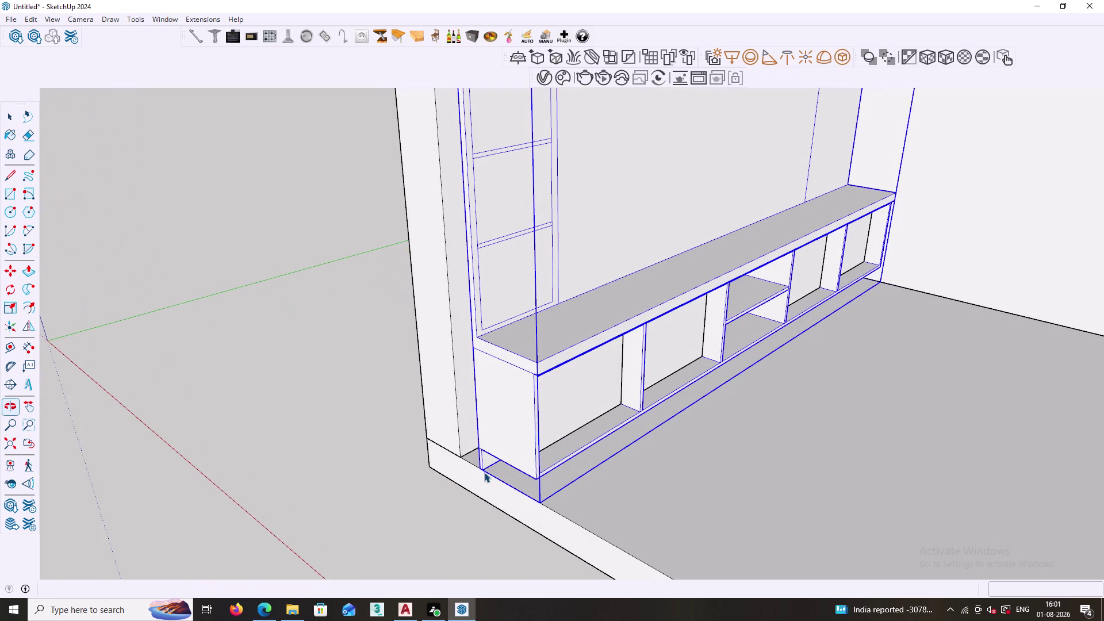
key(m)
scroll(up, 3)
click(480, 457)
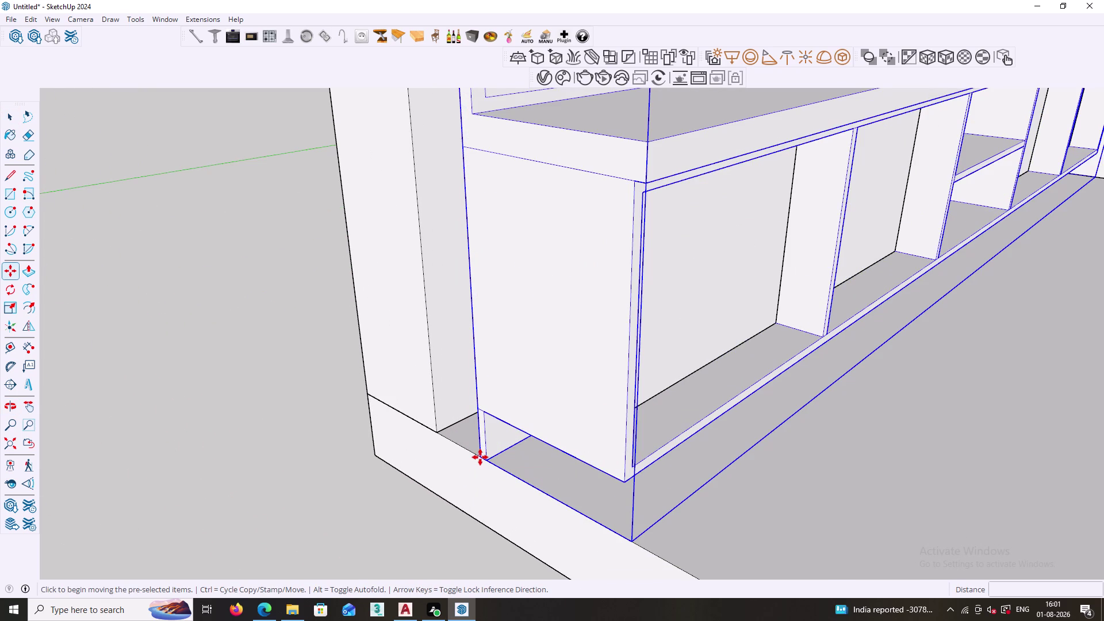
click(436, 434)
key(space)
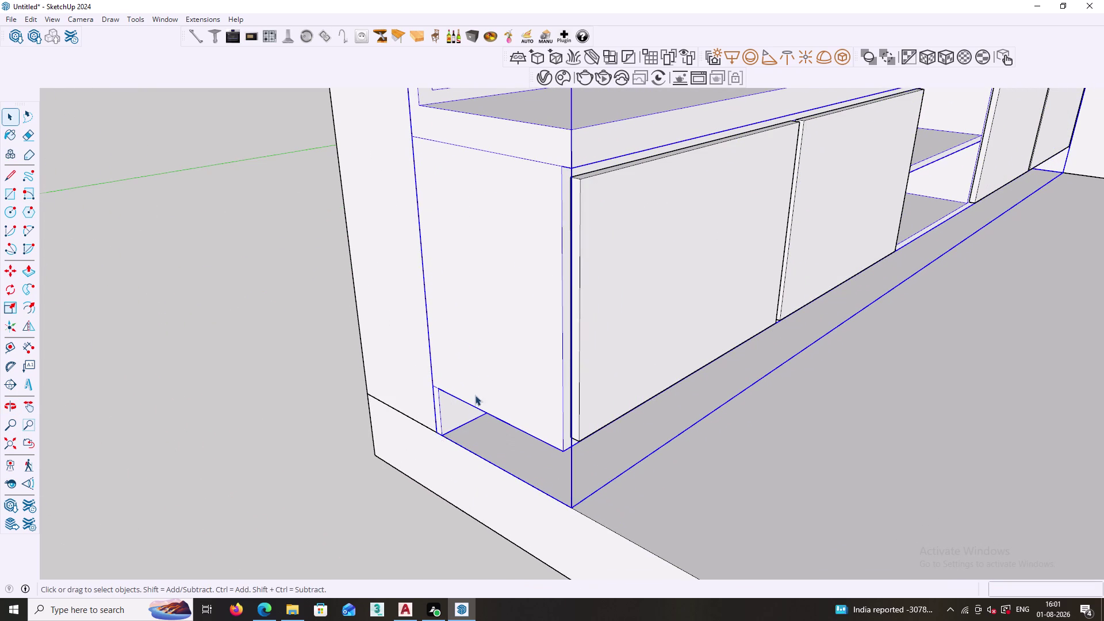
scroll(down, 3)
middle_drag(485, 247, 486, 405)
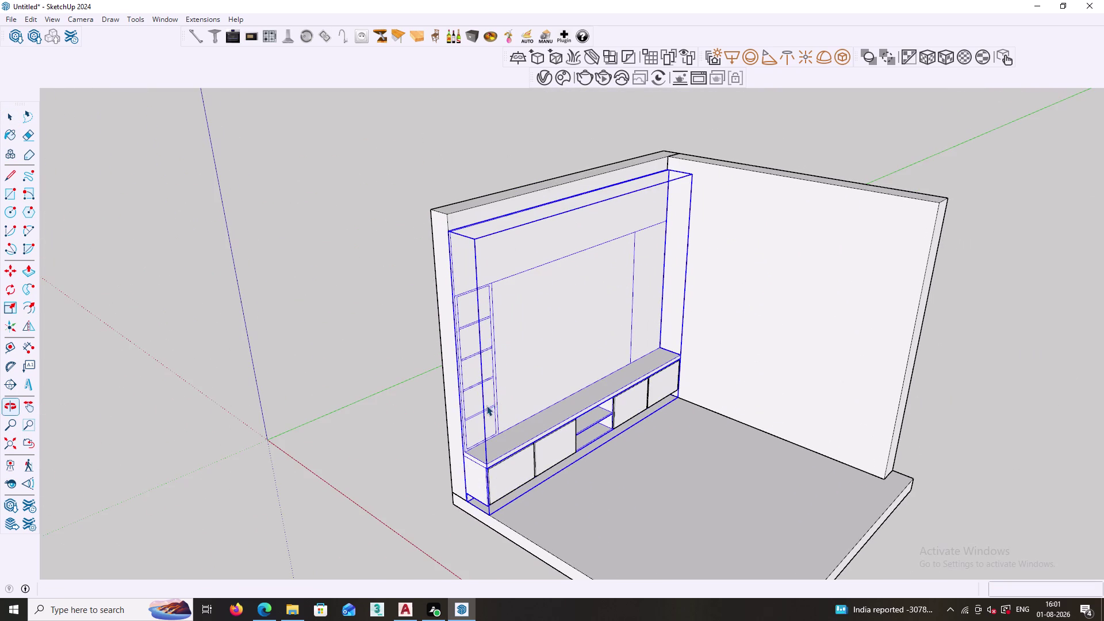
double_click(487, 345)
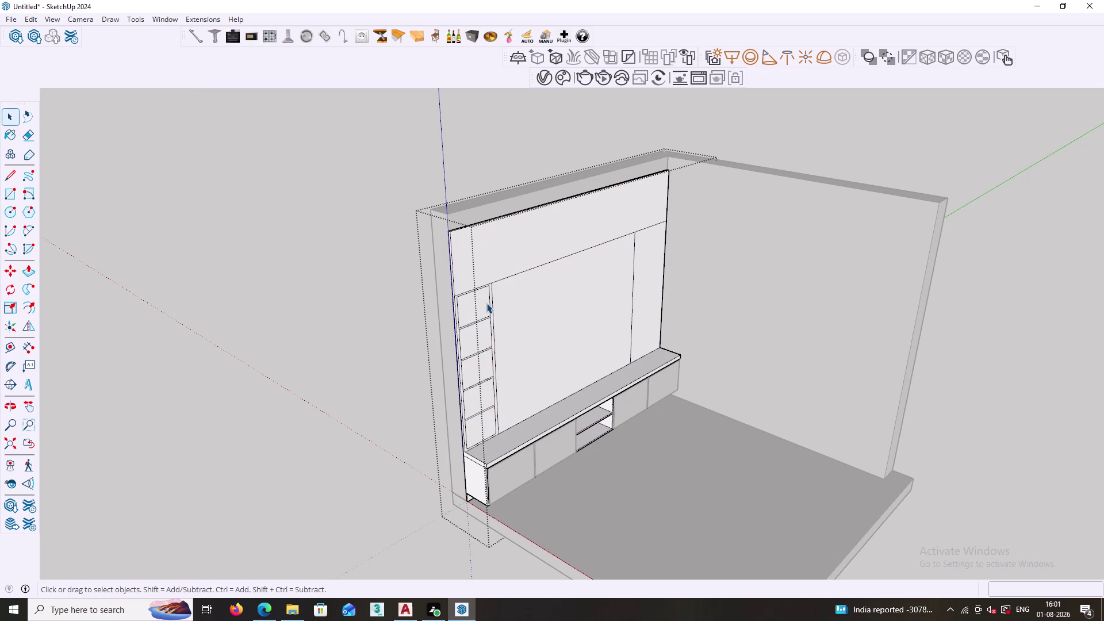
Push/Pull the top panel of the left column inward to set the recess depth.
scroll(up, 3)
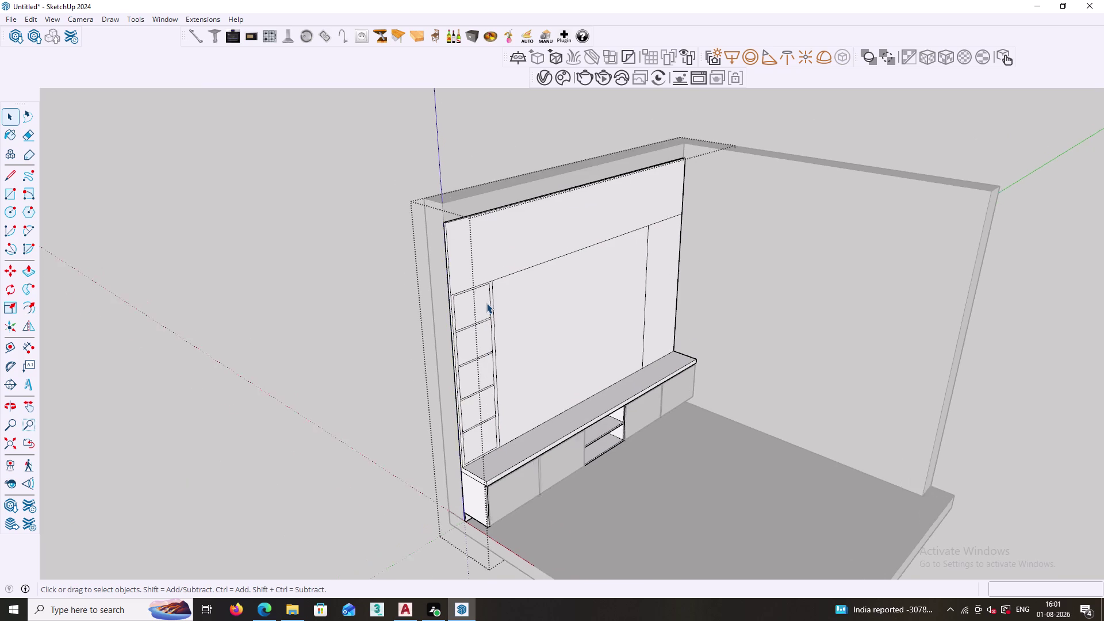
scroll(up, 3)
scroll(up, 3)
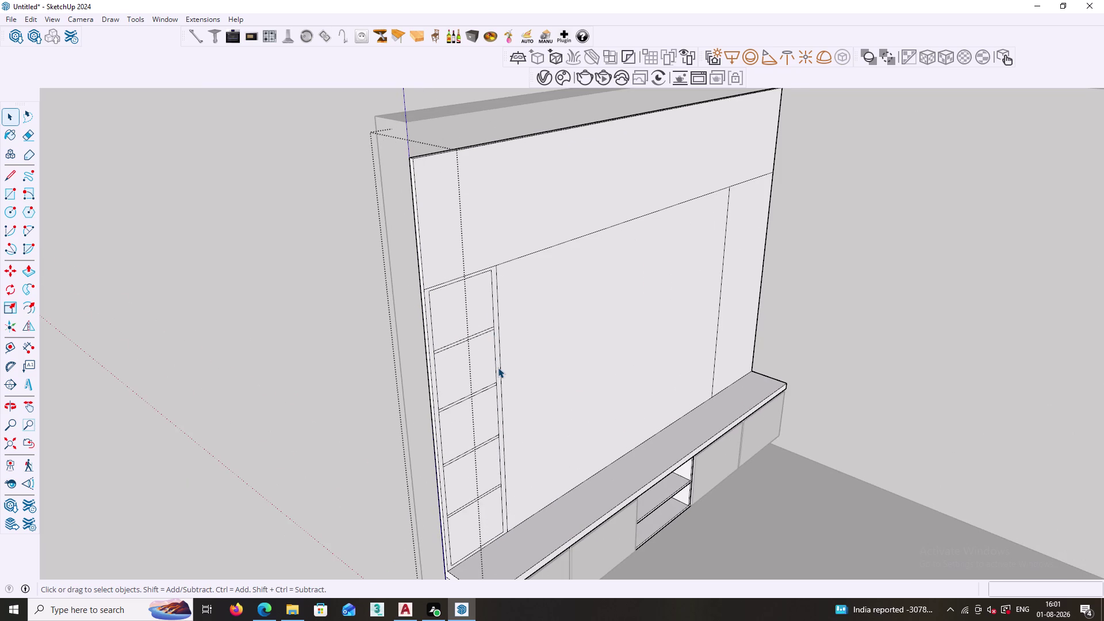
key(p)
scroll(up, 3)
scroll(up, 3)
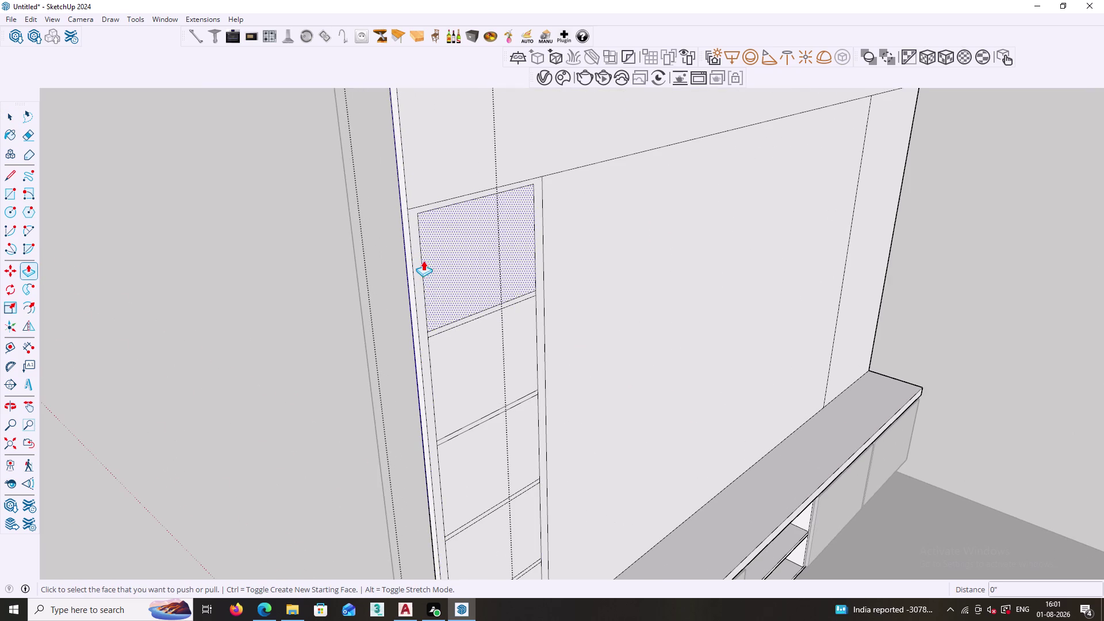
click(418, 251)
scroll(down, 3)
middle_drag(482, 287, 449, 209)
scroll(down, 3)
middle_drag(475, 368, 484, 220)
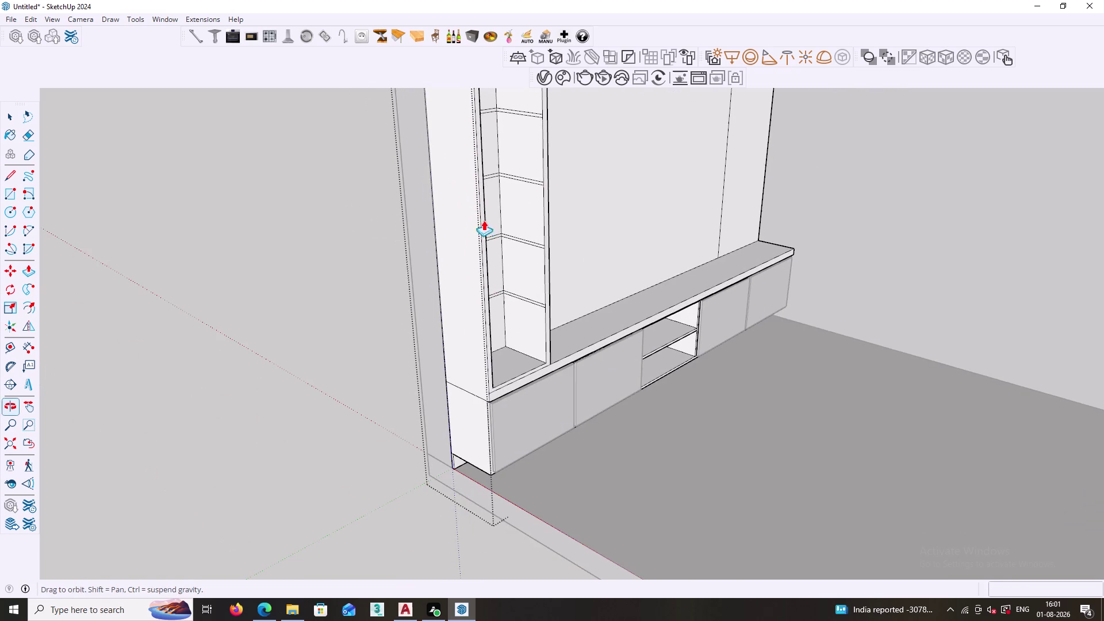
scroll(up, 3)
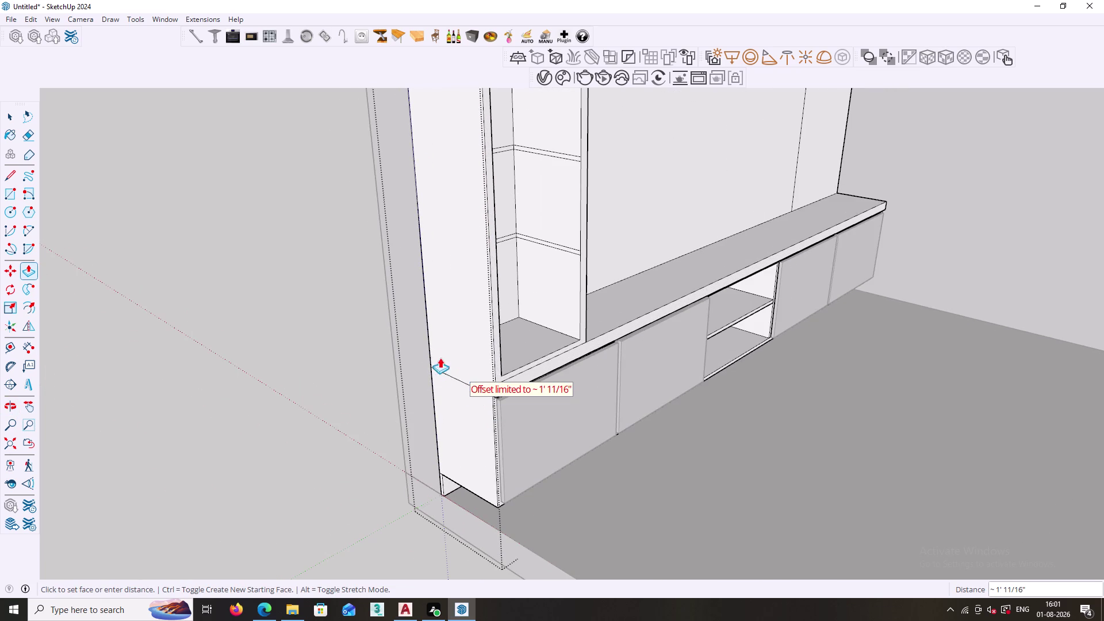
scroll(down, 3)
middle_drag(551, 260, 449, 322)
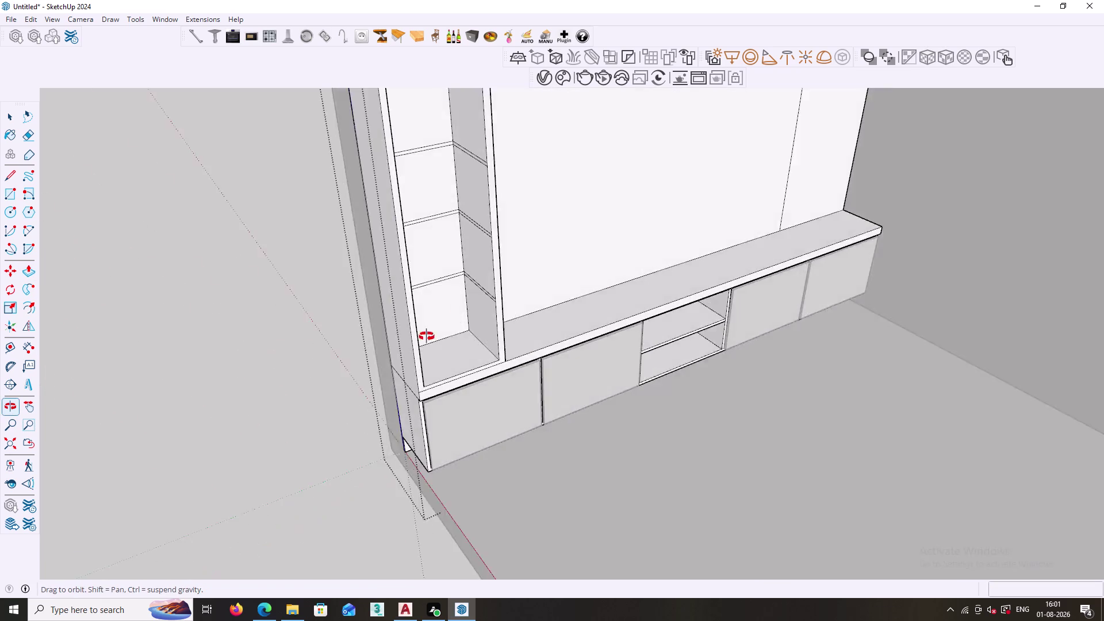
middle_drag(450, 322, 367, 380)
scroll(down, 3)
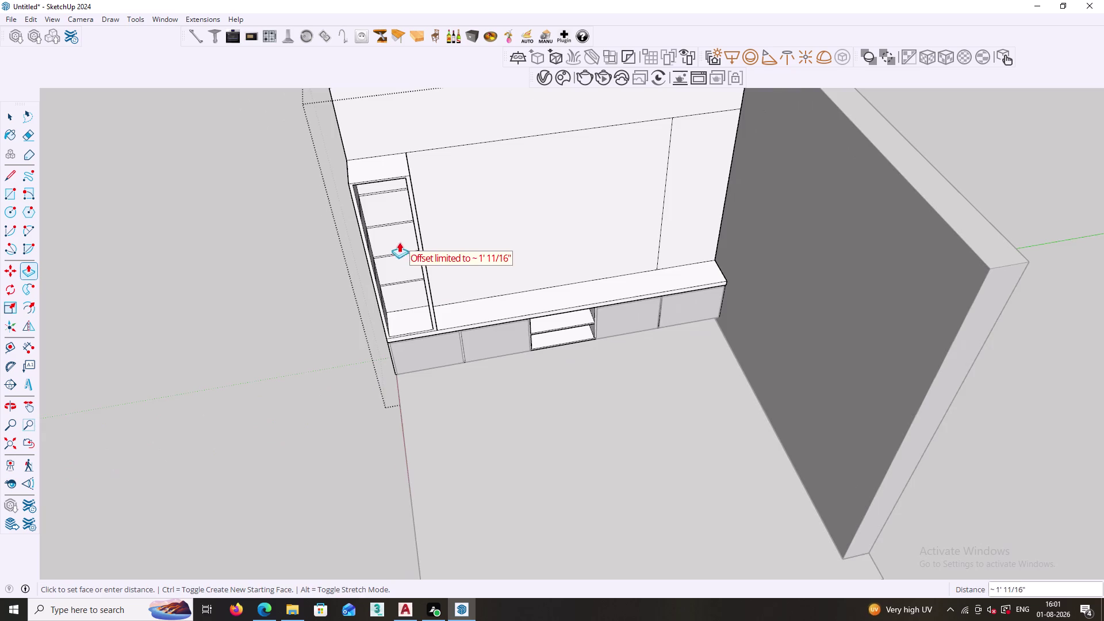
middle_drag(396, 240, 577, 246)
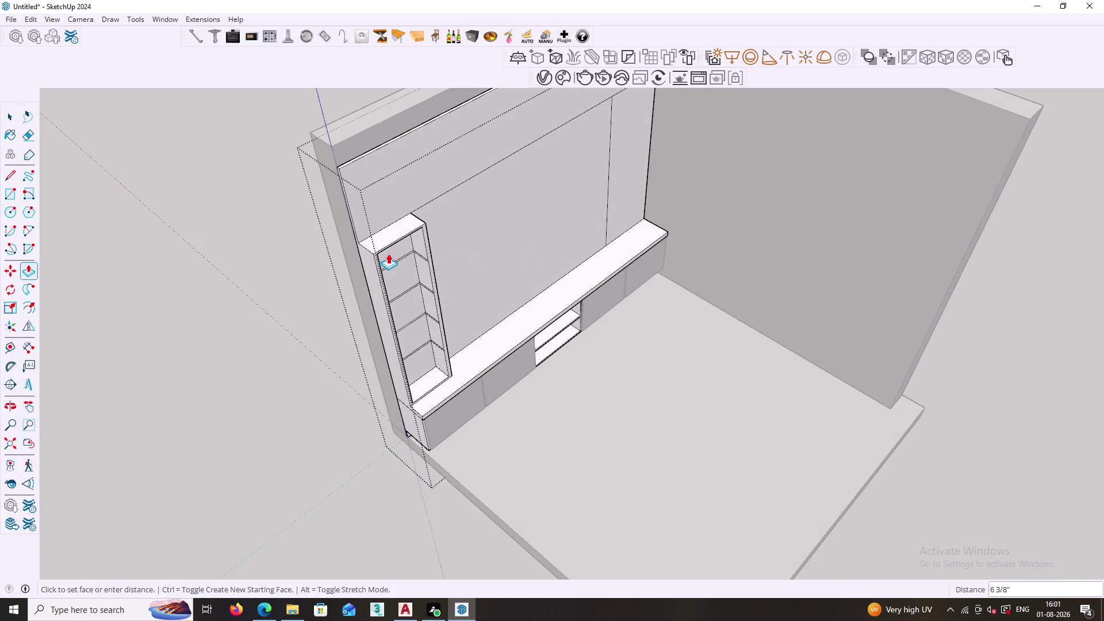
click(389, 254)
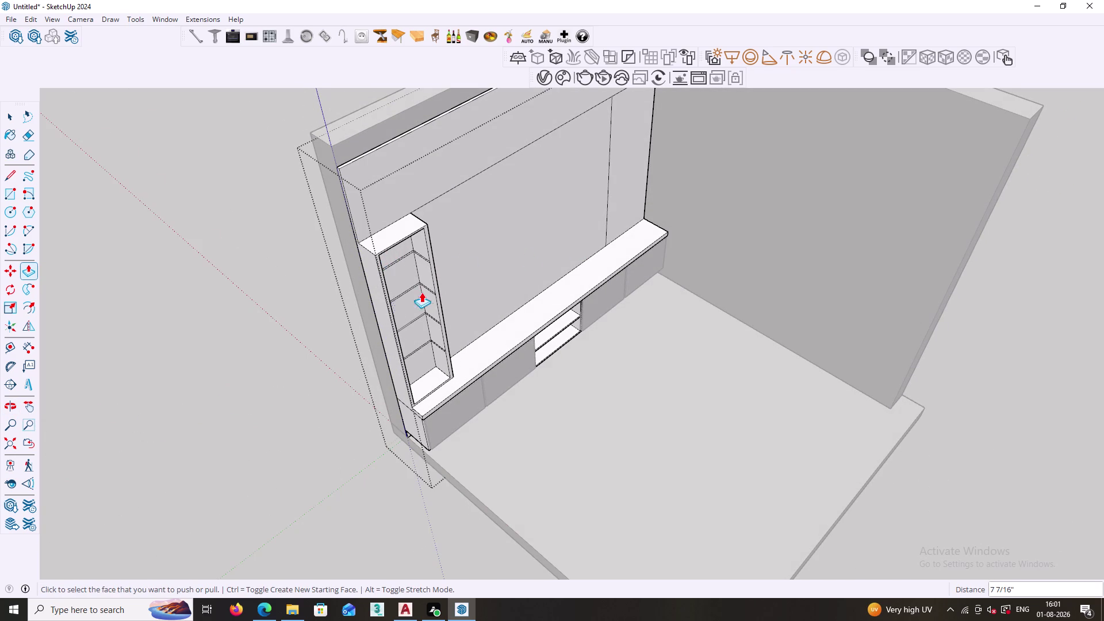
scroll(up, 3)
Recess the remaining column panels to the same depth by double-clicking each.
double_click(395, 257)
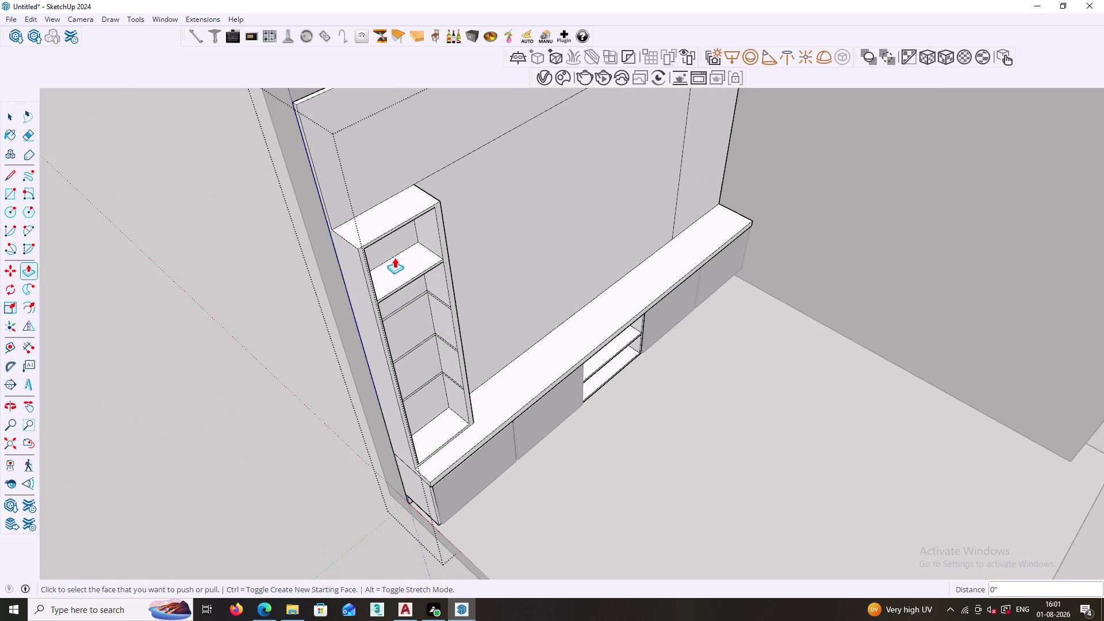
double_click(410, 302)
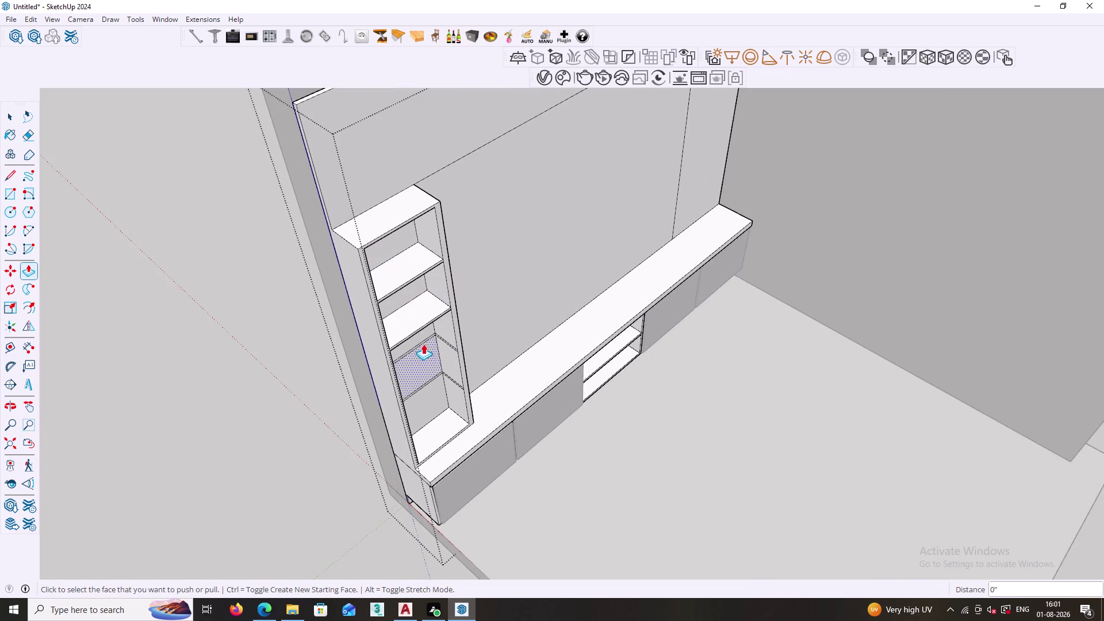
double_click(422, 343)
double_click(424, 385)
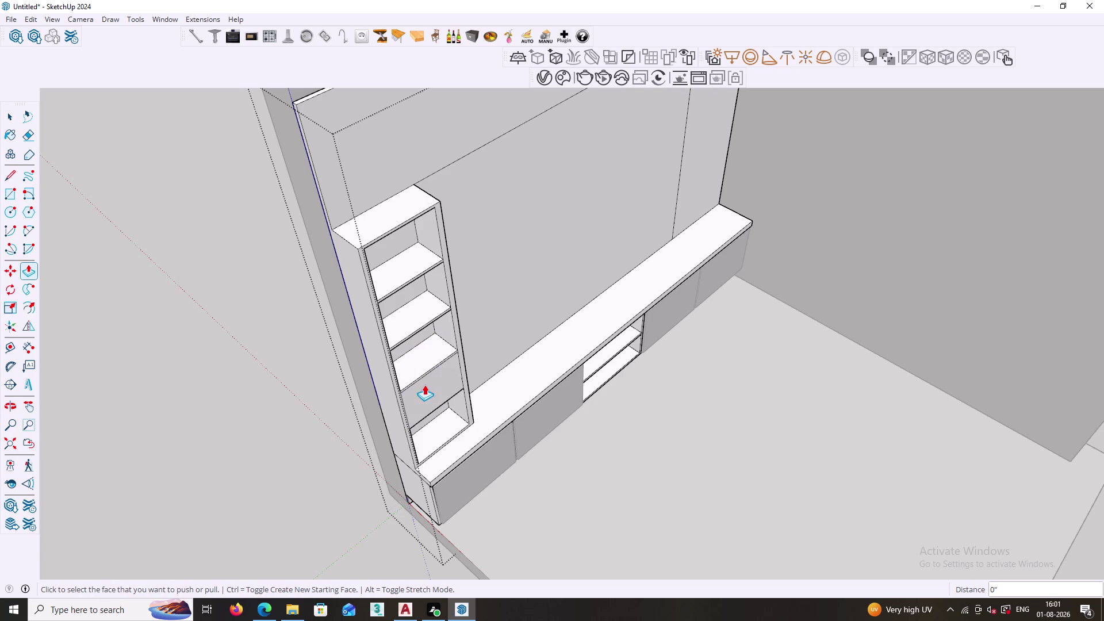
key(ctrl+z)
scroll(up, 3)
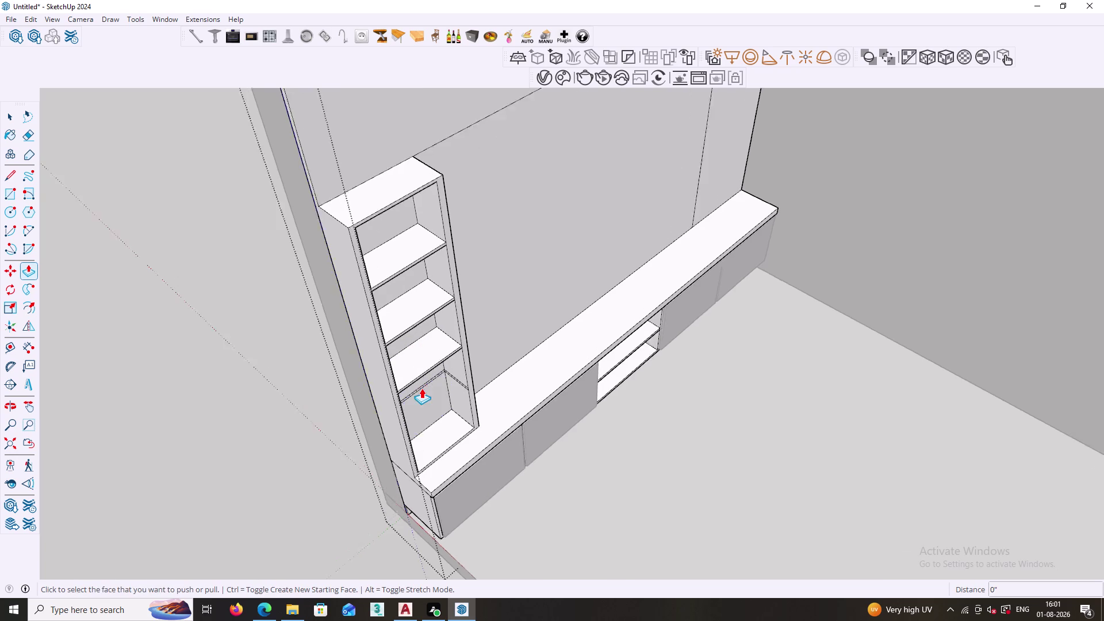
scroll(up, 3)
double_click(418, 387)
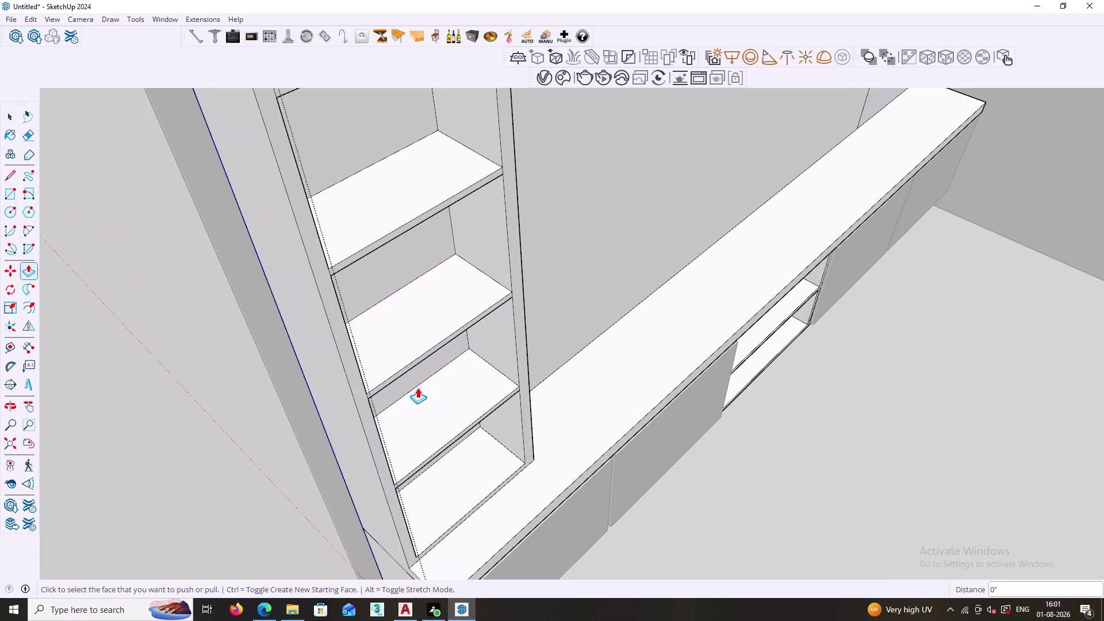
key(space)
scroll(down, 3)
Orbit to the narrow right-hand panel, select its face and begin an Offset on it.
middle_drag(453, 463, 319, 407)
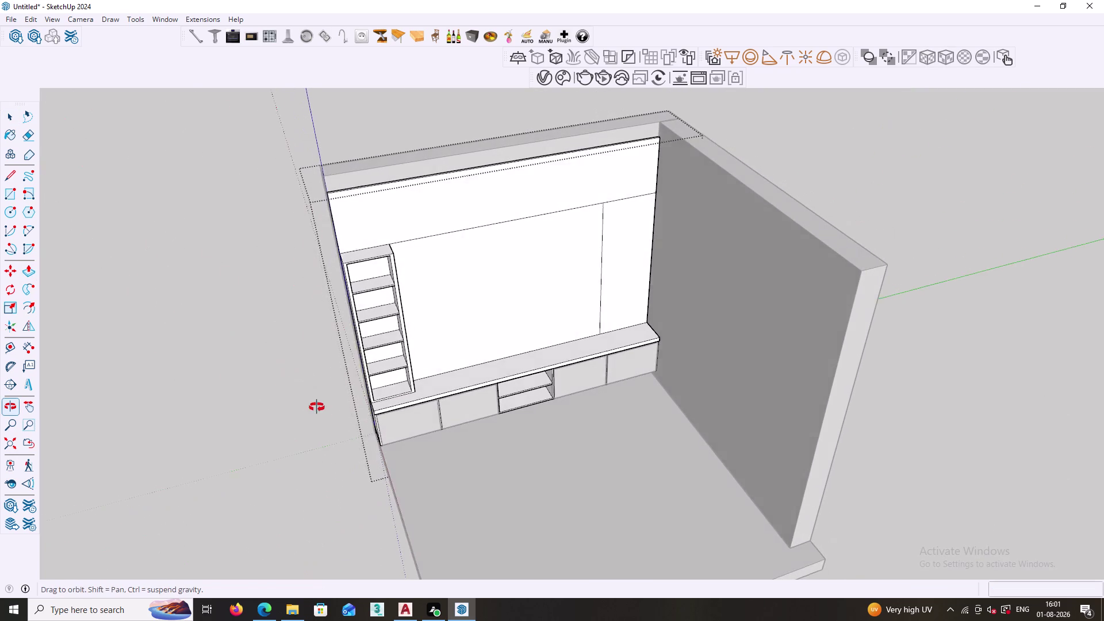
middle_drag(319, 407, 313, 405)
middle_drag(615, 338, 559, 272)
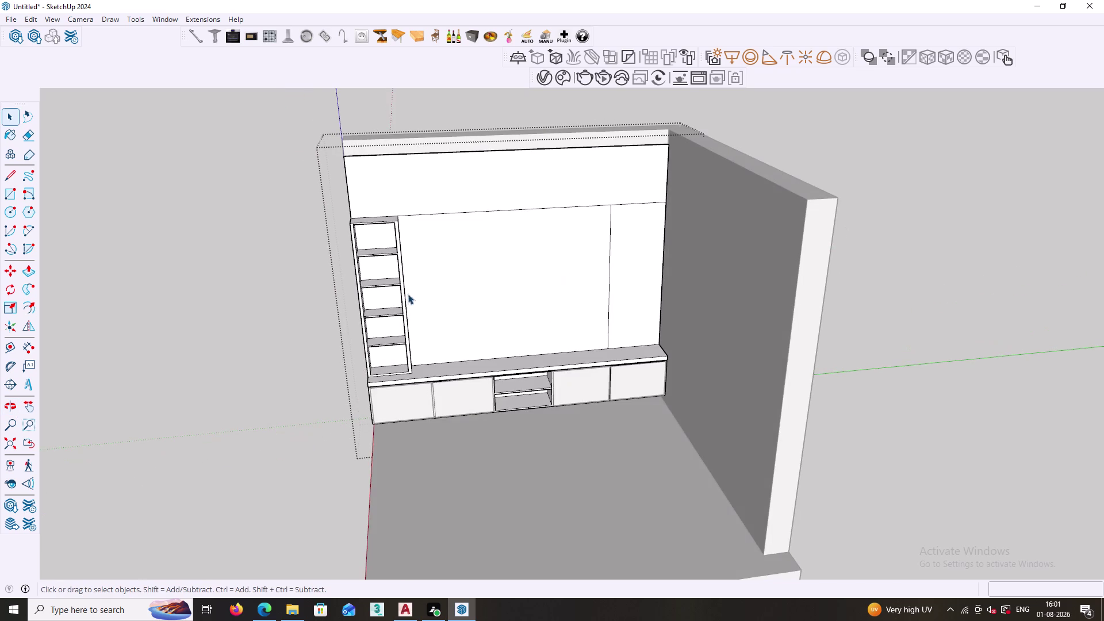
scroll(up, 3)
middle_drag(351, 286, 525, 288)
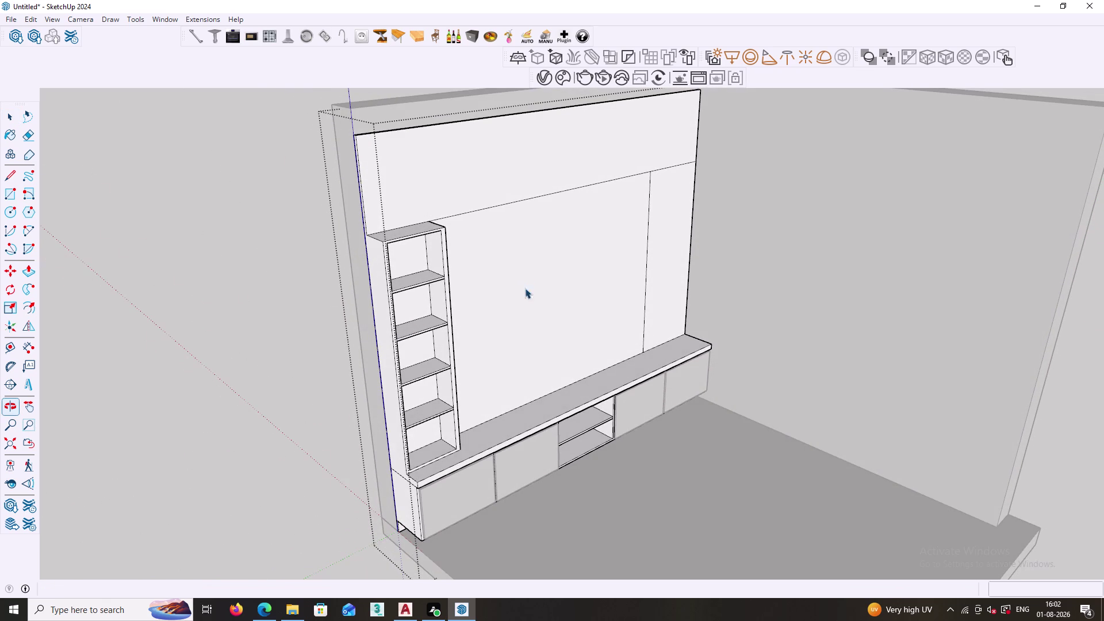
middle_drag(570, 288, 452, 282)
middle_drag(618, 294, 448, 337)
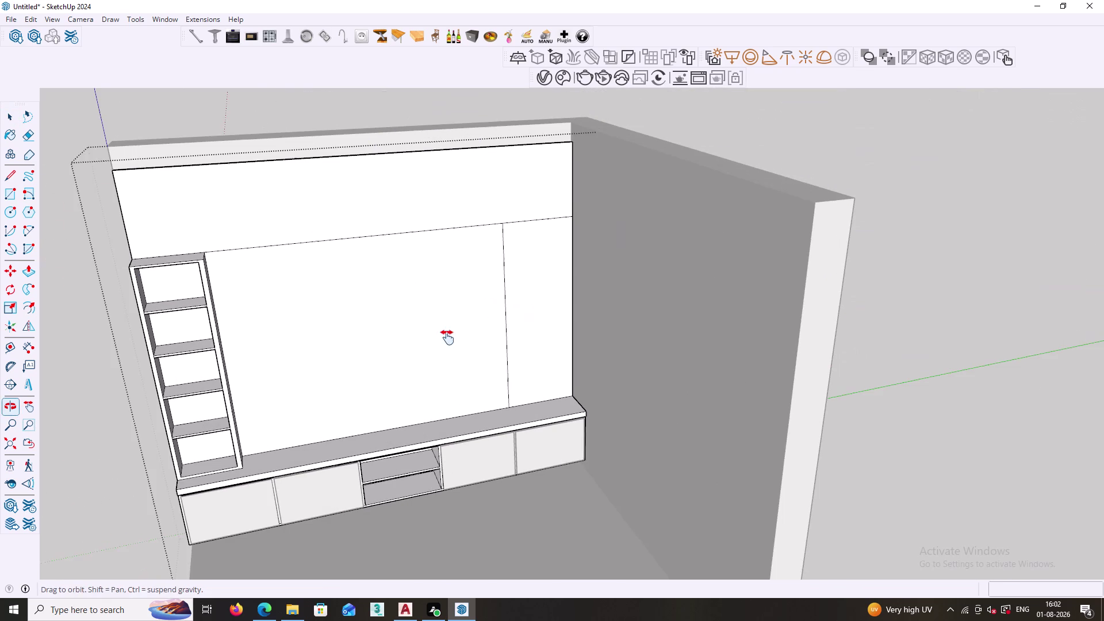
middle_drag(448, 337, 447, 337)
click(533, 221)
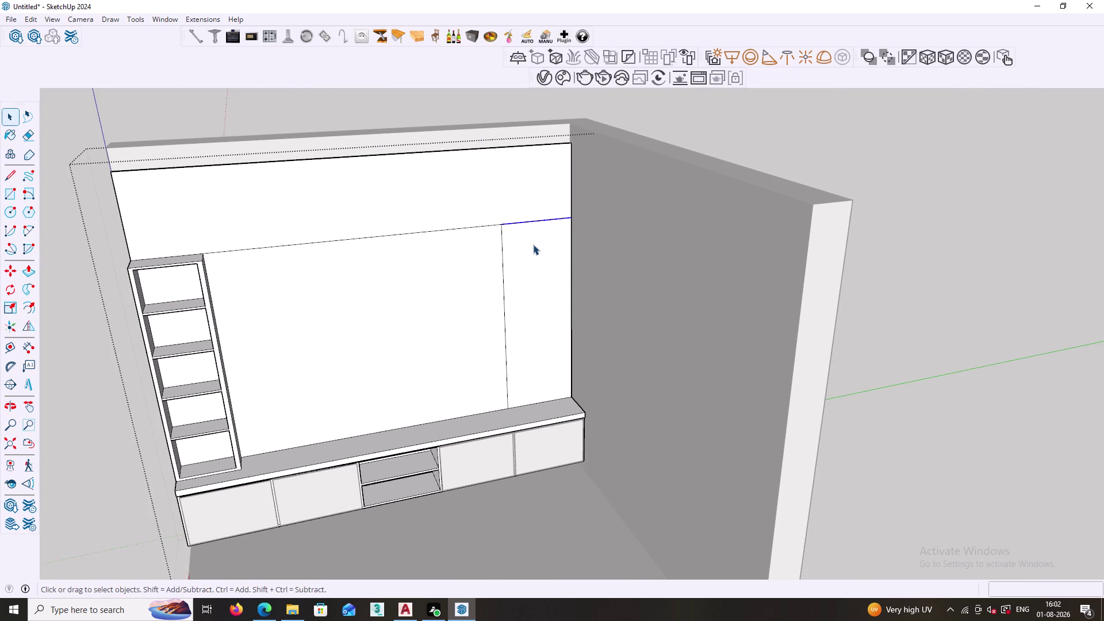
click(533, 245)
key(f)
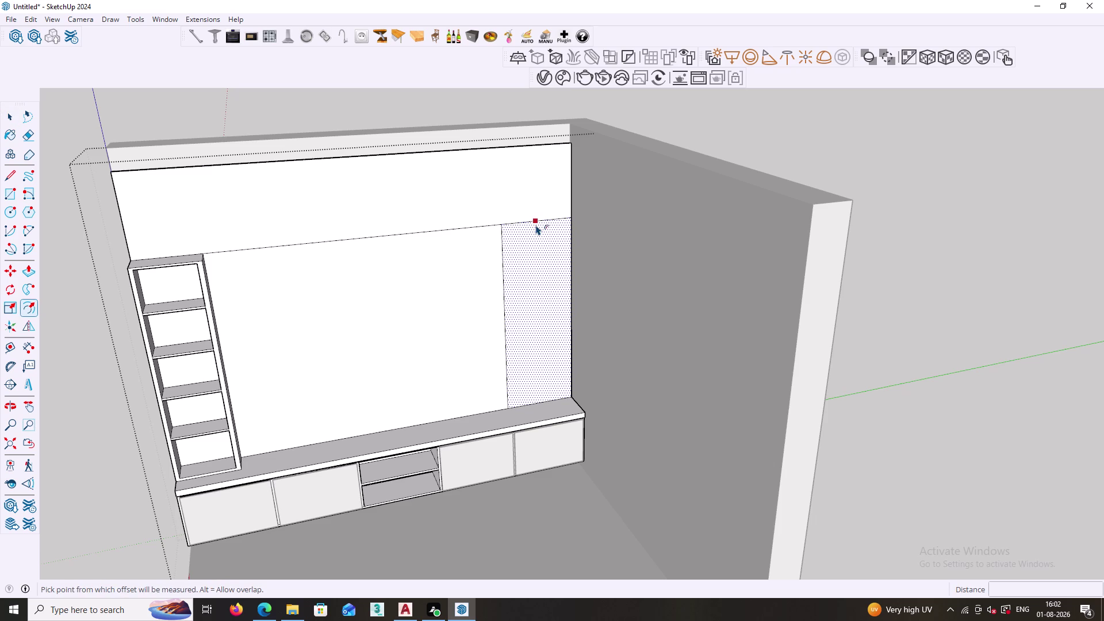
click(536, 225)
Apply an 18mm inset to the right panel face.
text(18)
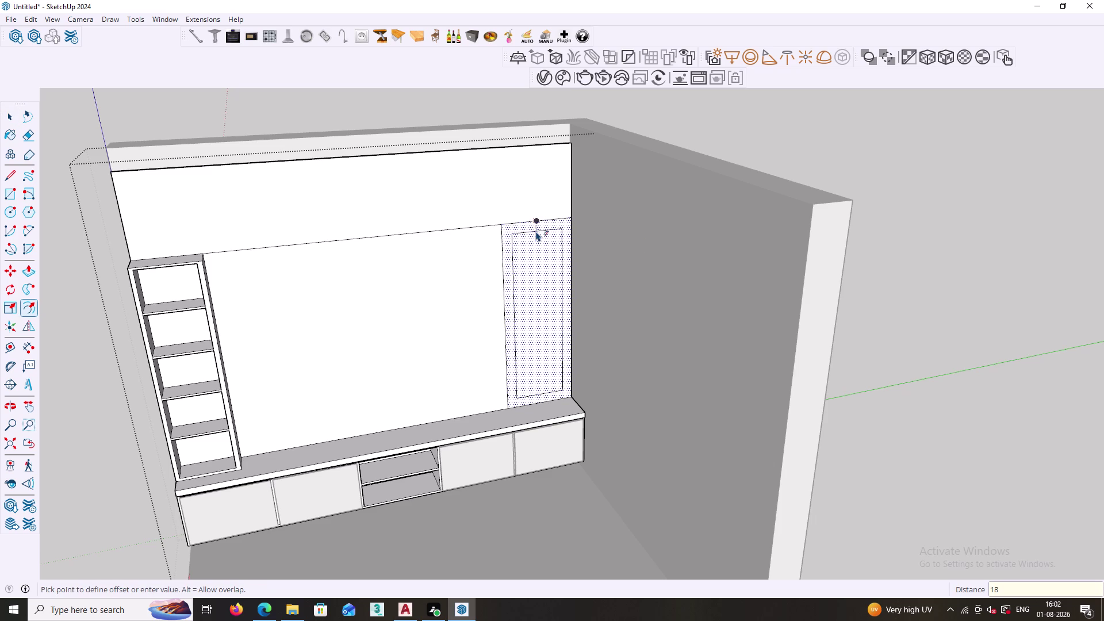
text(mm)
key(Return)
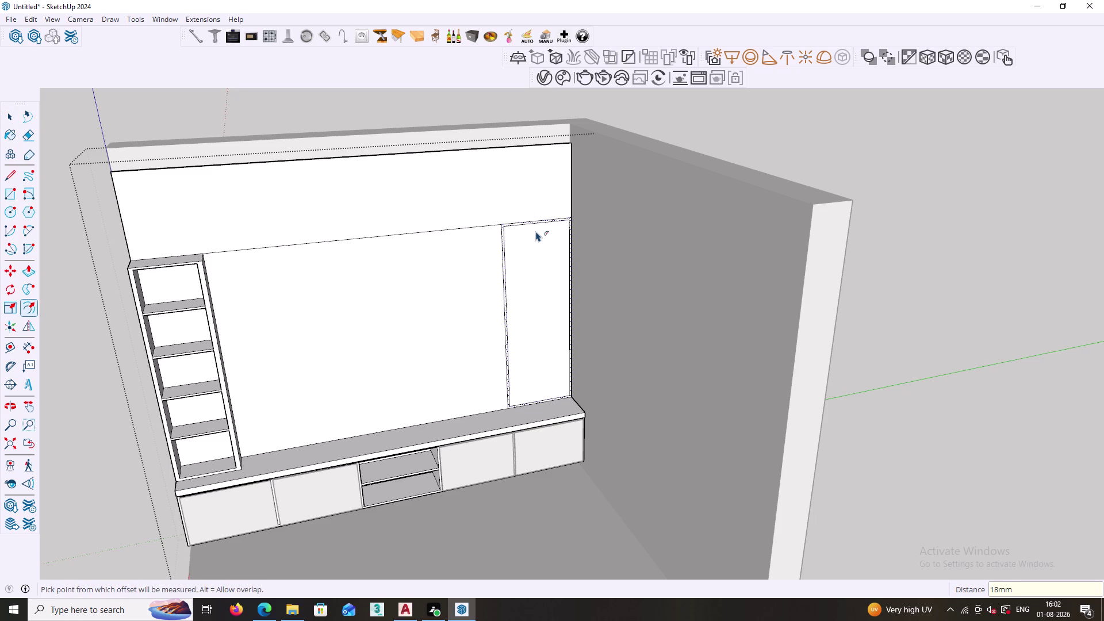
key(space)
Select the inset outline's top edge and start moving it from the top-left corner.
scroll(up, 3)
click(524, 219)
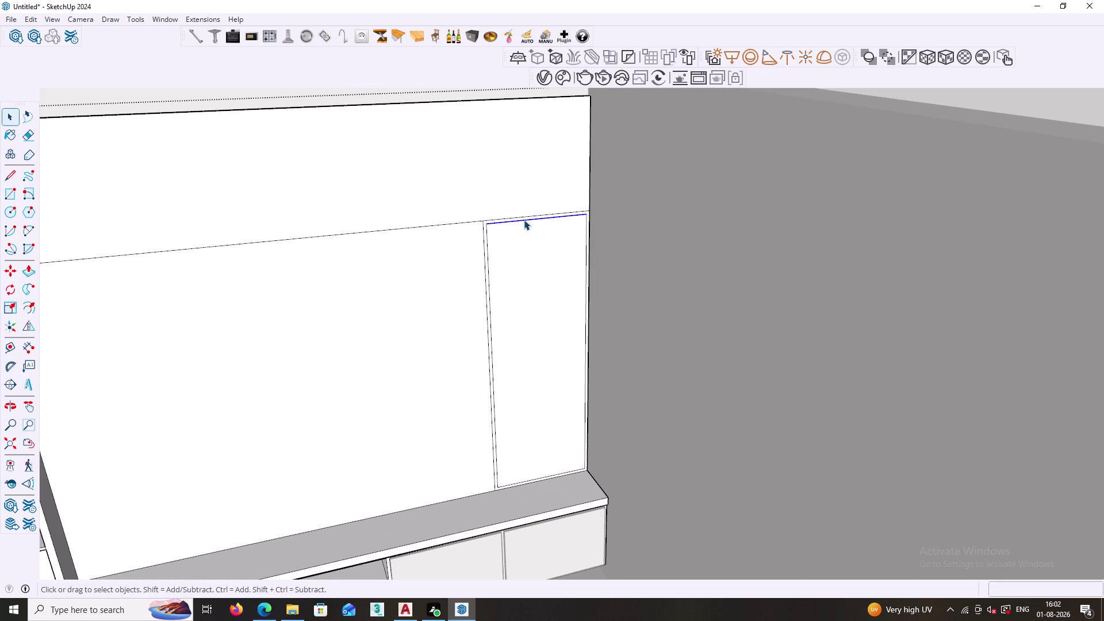
click(522, 215)
key(m)
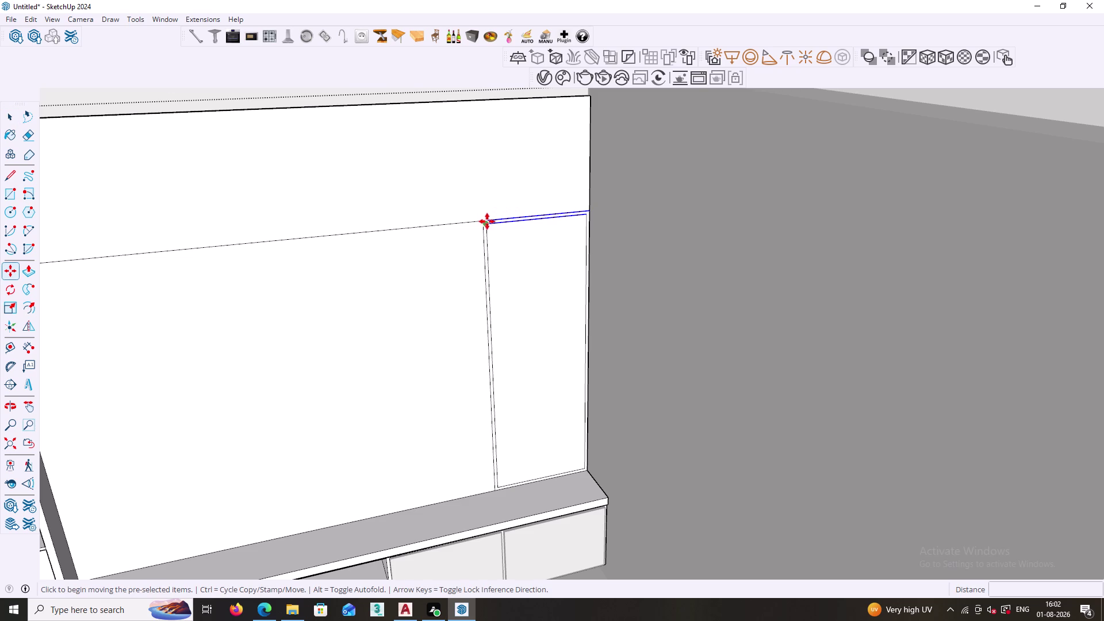
scroll(up, 3)
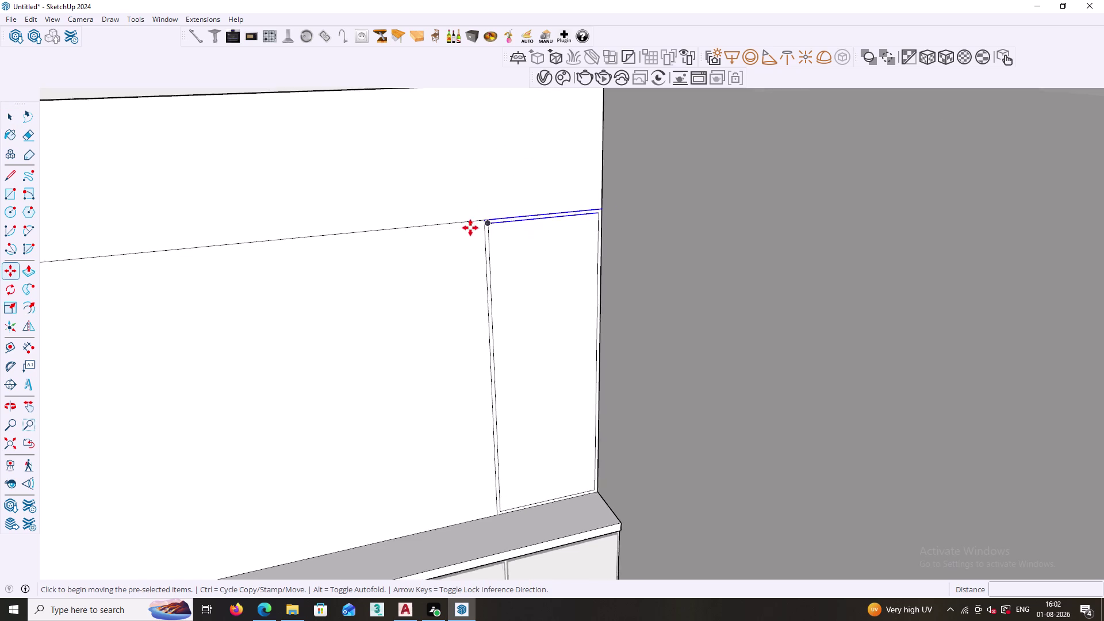
scroll(up, 3)
click(488, 214)
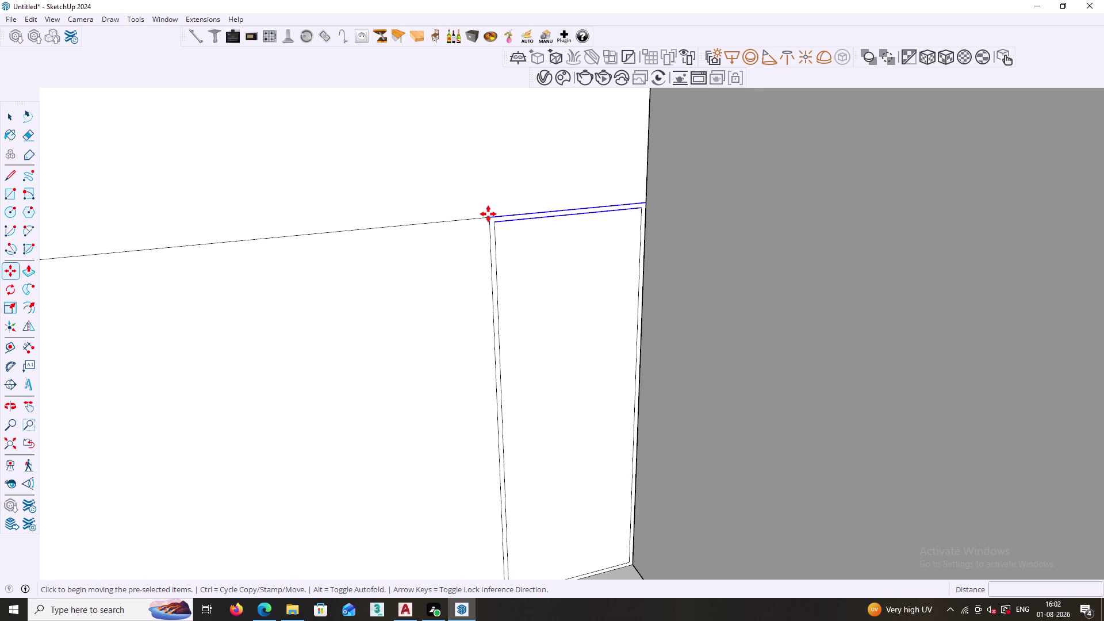
Copy the top edge to the outline's bottom and array it into five even divisions (/5).
scroll(down, 3)
scroll(down, 3)
middle_drag(502, 412, 474, 323)
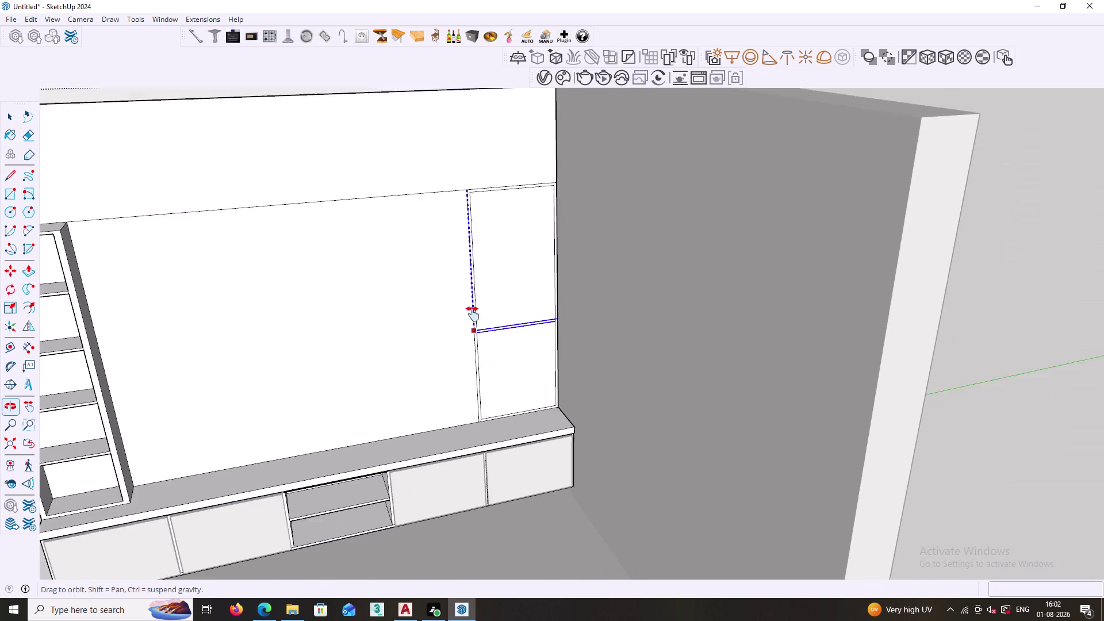
middle_drag(473, 323, 468, 270)
scroll(up, 3)
scroll(up, 3)
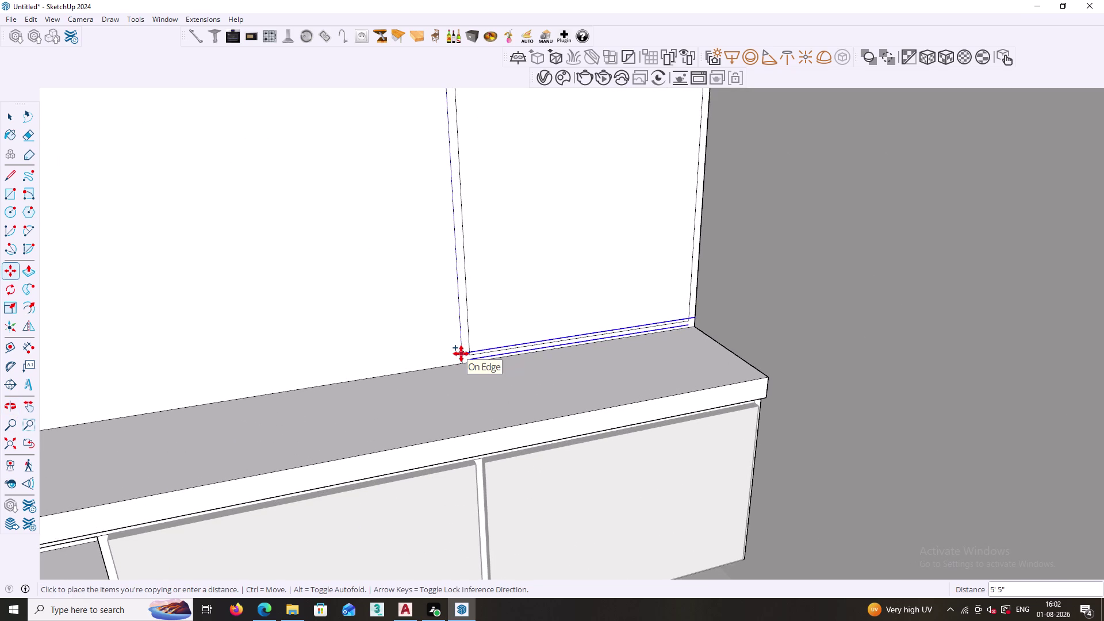
key(Up)
scroll(up, 3)
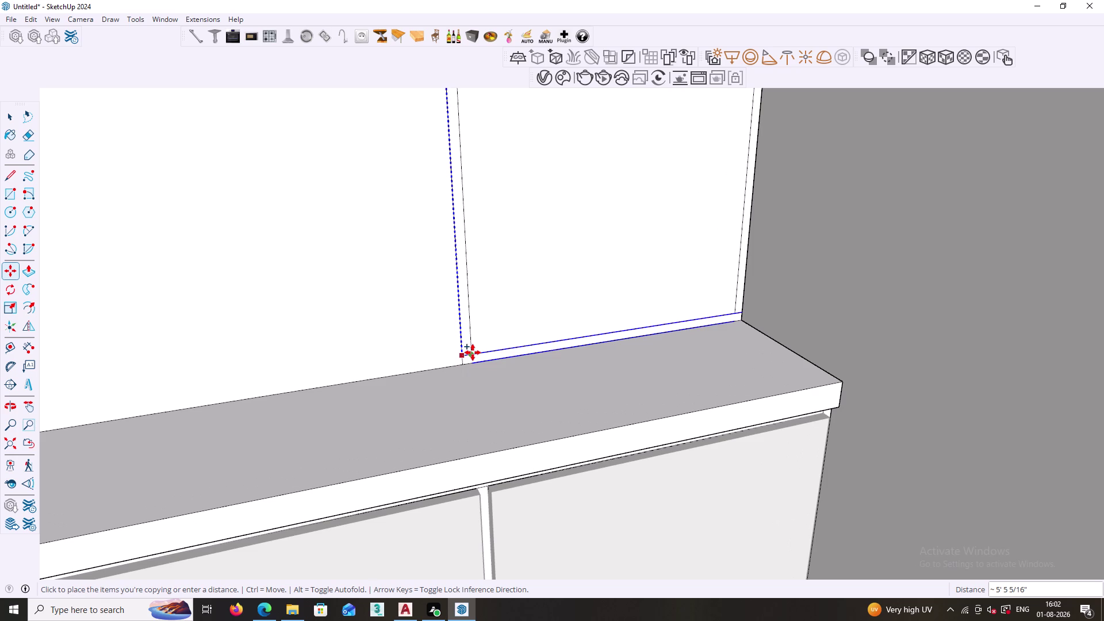
click(473, 353)
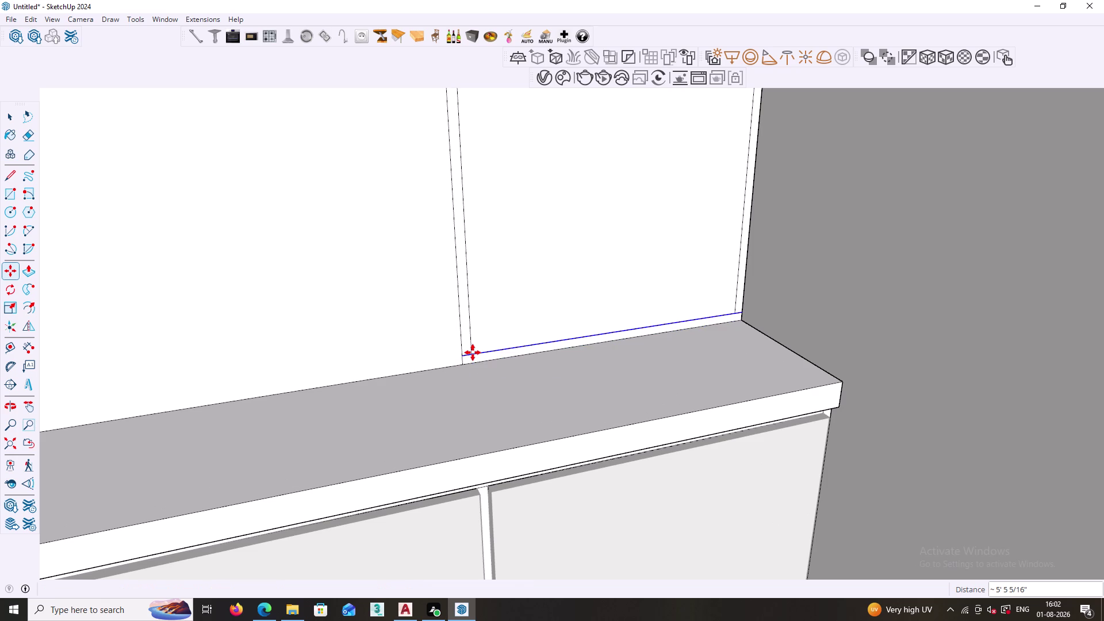
text(/5)
key(Return)
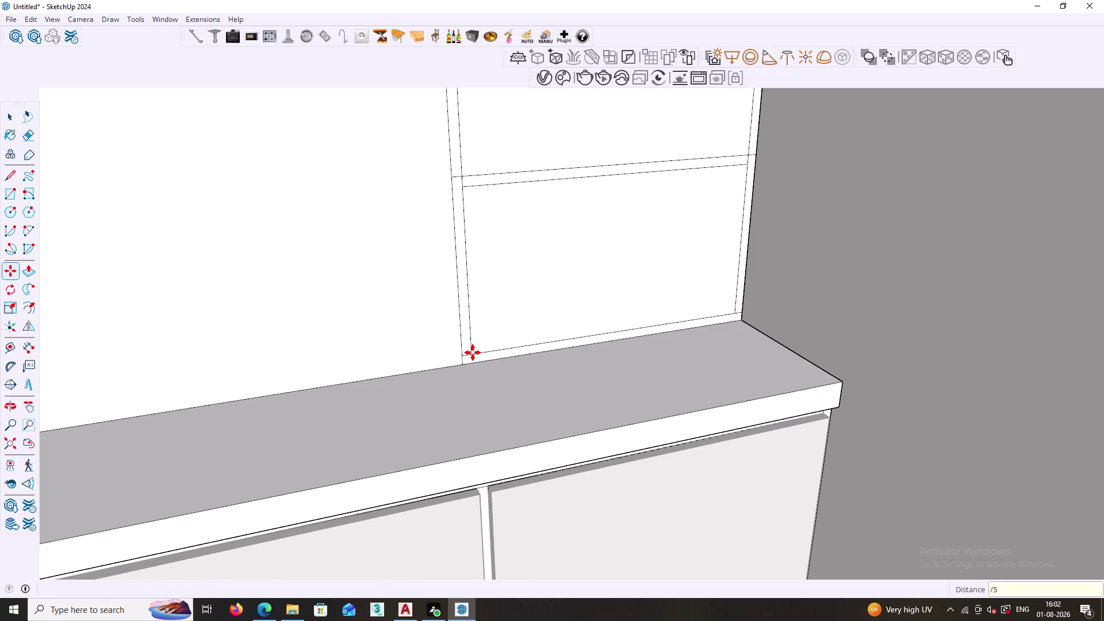
key(space)
Erase stray edge segments at the bottom corner and upper shelf junctions.
key(e)
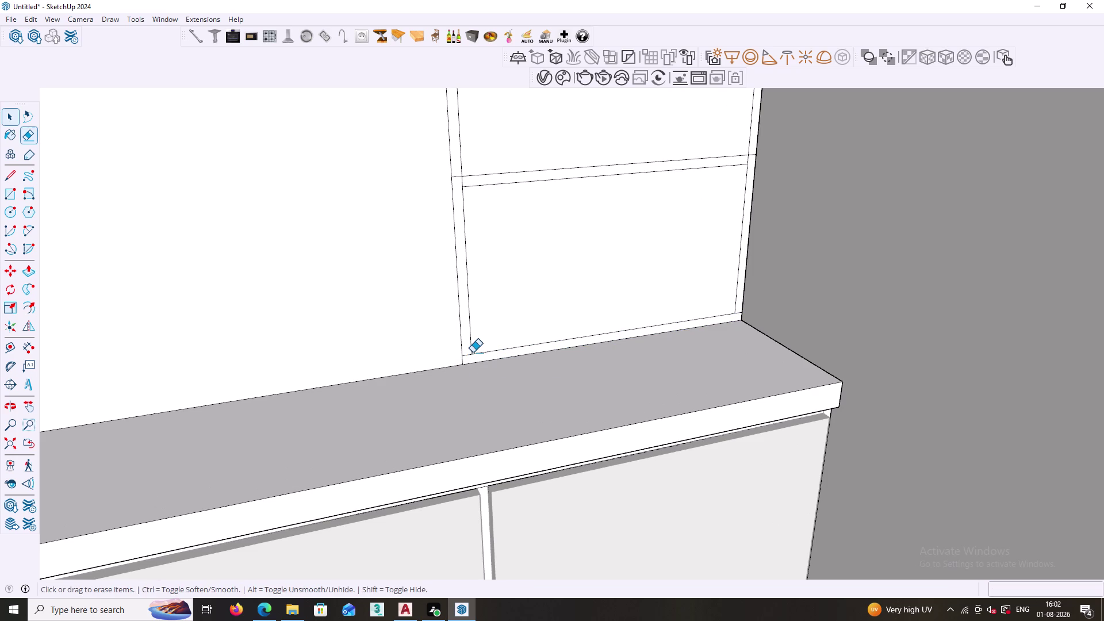
click(468, 351)
drag(455, 169, 456, 183)
scroll(down, 3)
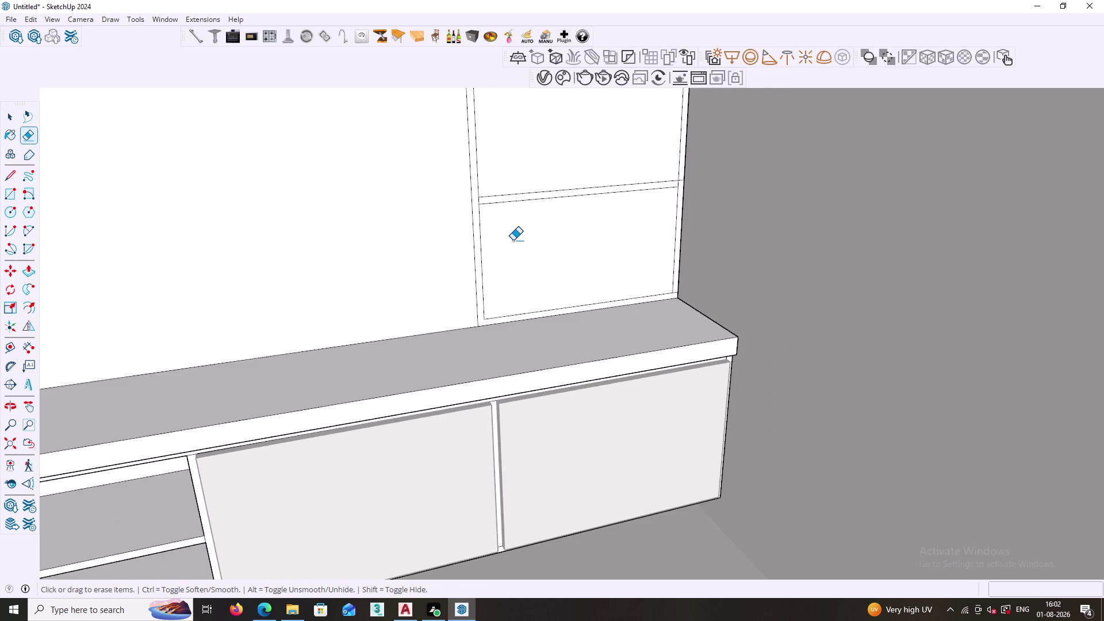
scroll(down, 3)
middle_drag(589, 252, 519, 290)
scroll(up, 3)
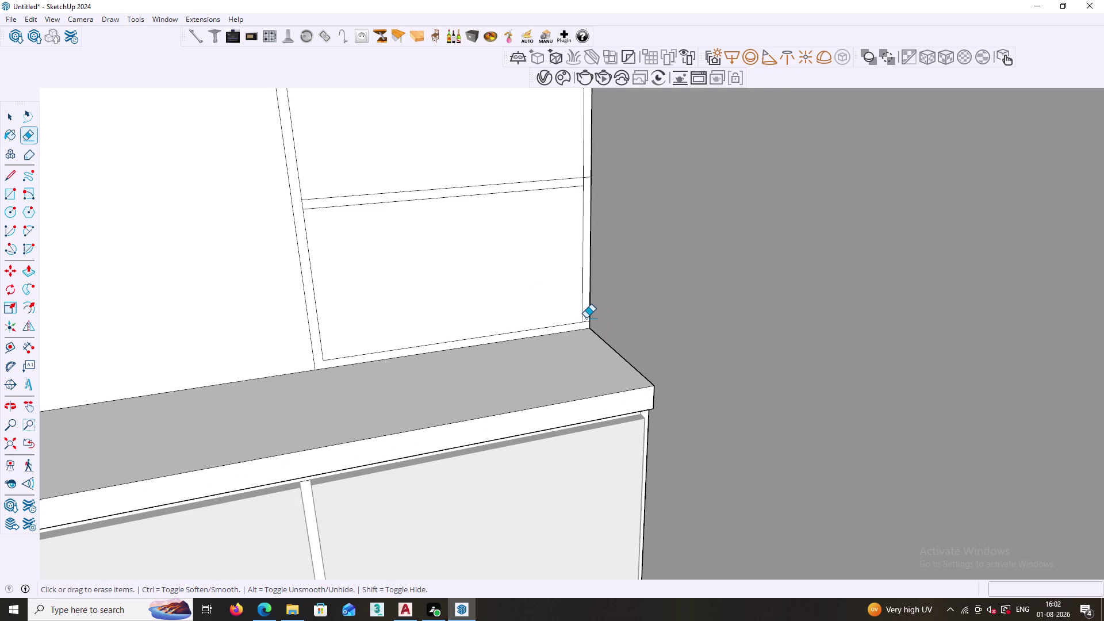
click(586, 318)
drag(586, 173, 586, 175)
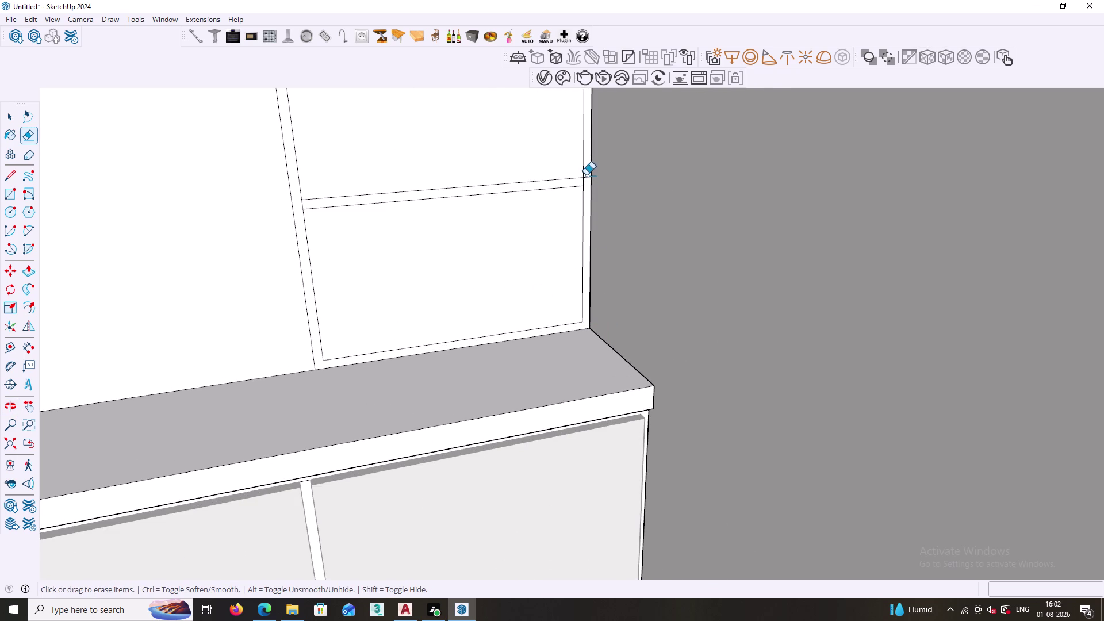
drag(586, 175, 587, 179)
scroll(down, 3)
middle_drag(449, 186, 480, 333)
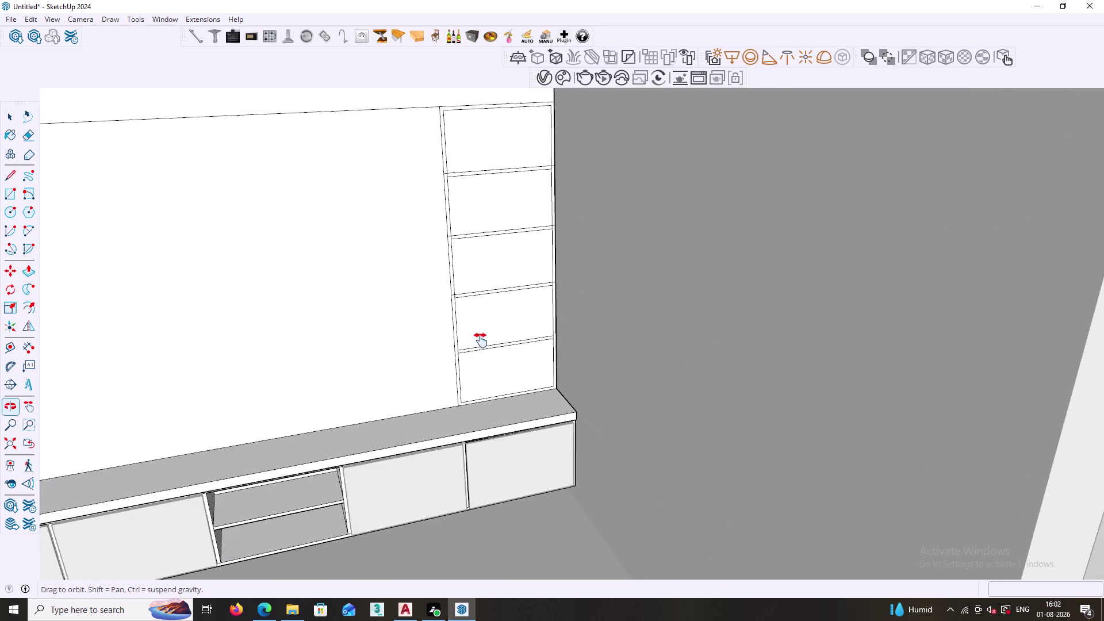
middle_drag(481, 333, 488, 384)
scroll(up, 3)
drag(463, 353, 463, 371)
Erase leftover edge bits where the shelves meet the compartments' left side.
scroll(down, 3)
middle_drag(455, 249, 505, 375)
scroll(down, 3)
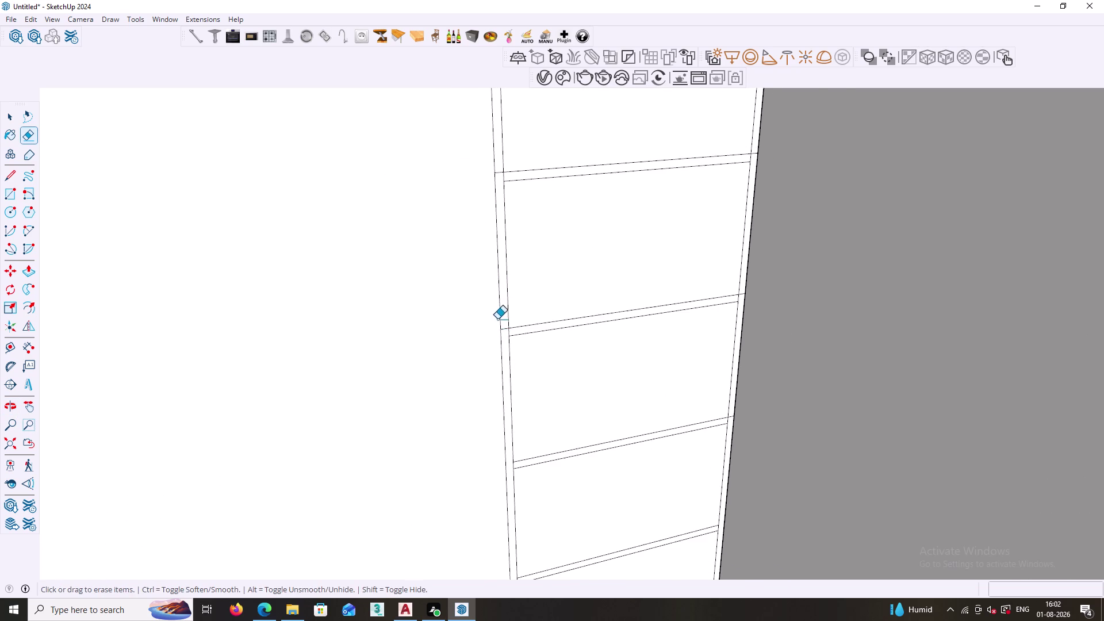
scroll(up, 3)
drag(507, 332, 507, 345)
middle_click(501, 272)
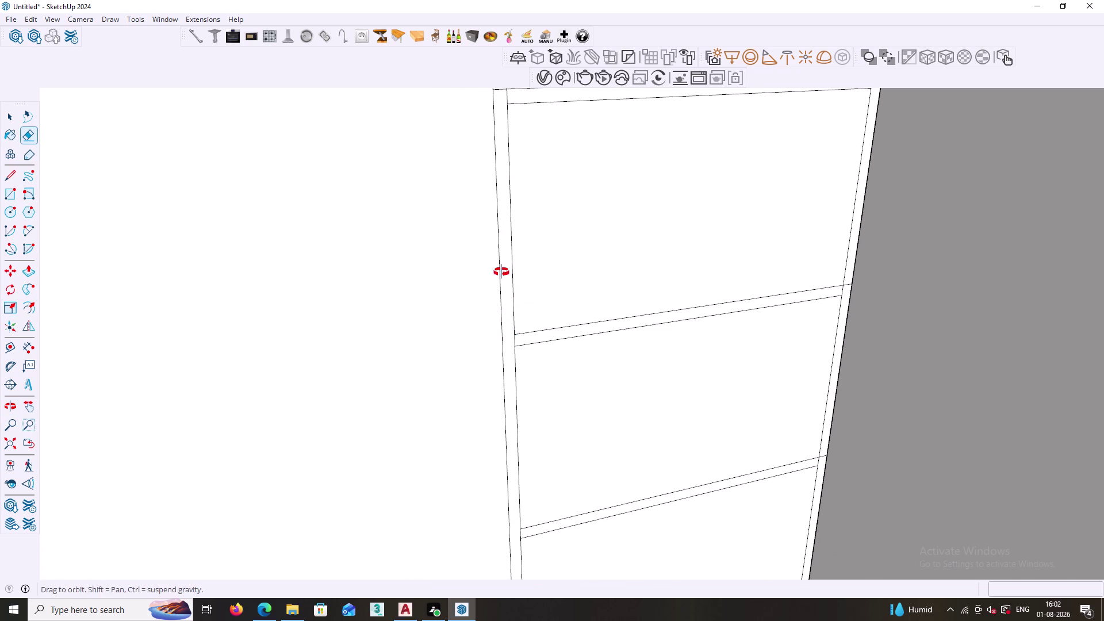
scroll(down, 3)
middle_drag(523, 246, 499, 442)
scroll(up, 3)
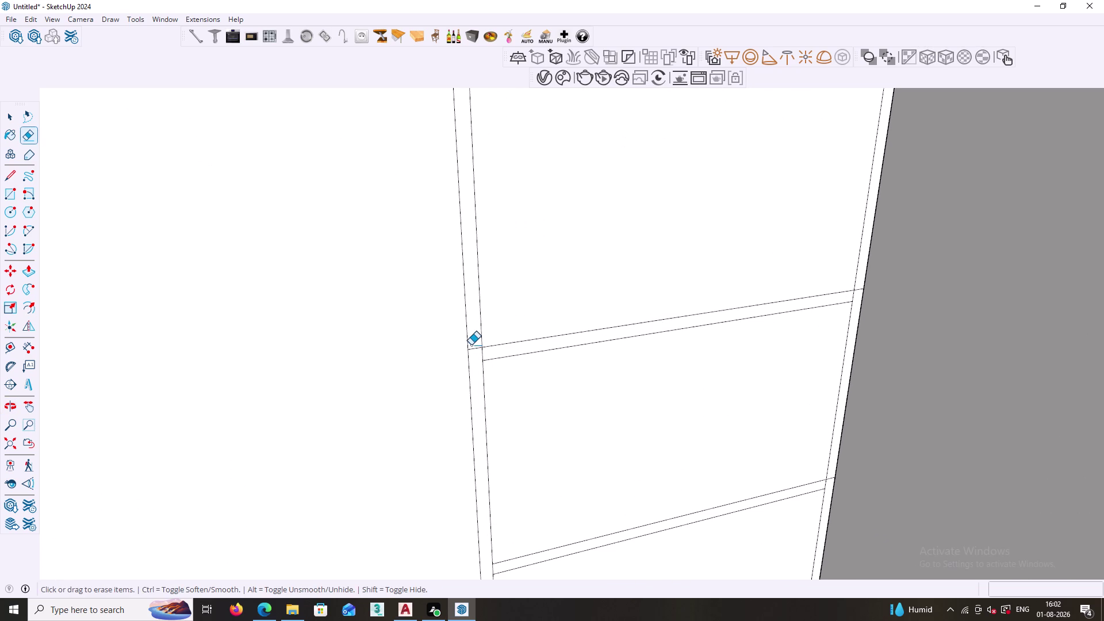
drag(471, 343, 472, 354)
scroll(down, 3)
Erase stray edges at the right-side shelf junctions, then view the whole unit.
middle_drag(613, 379, 488, 343)
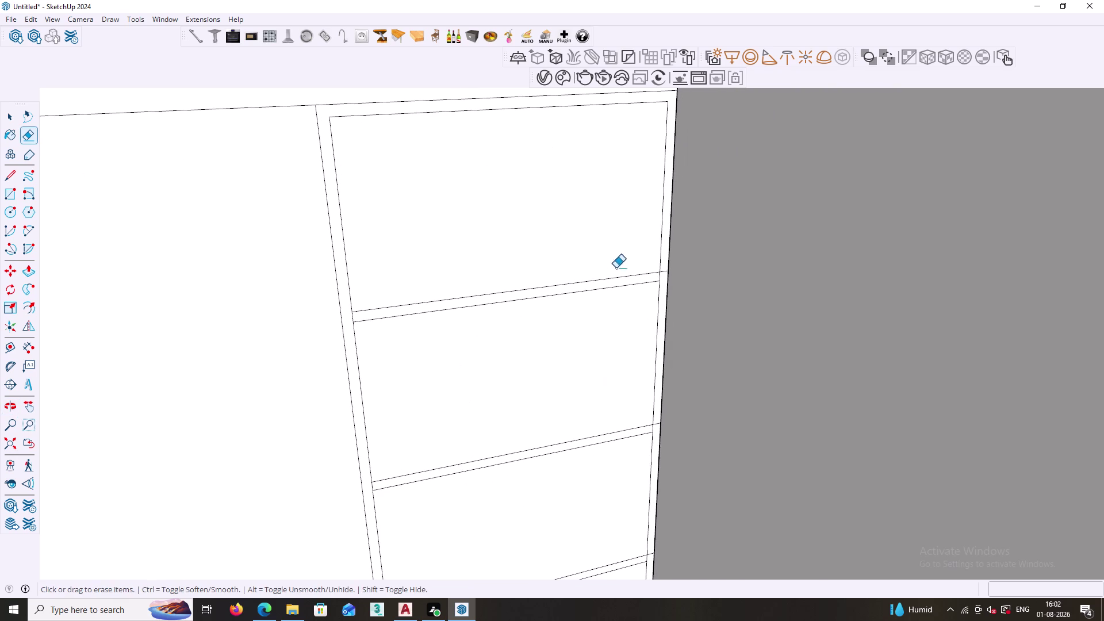
middle_drag(695, 293, 570, 290)
scroll(up, 3)
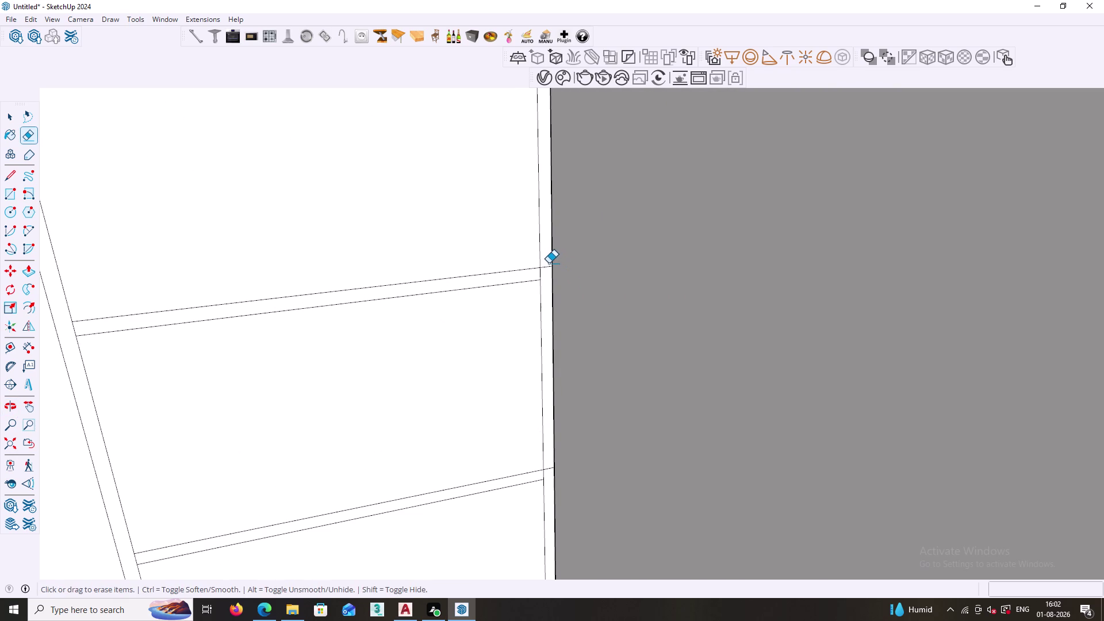
drag(548, 263, 549, 277)
scroll(down, 3)
middle_drag(532, 382, 490, 260)
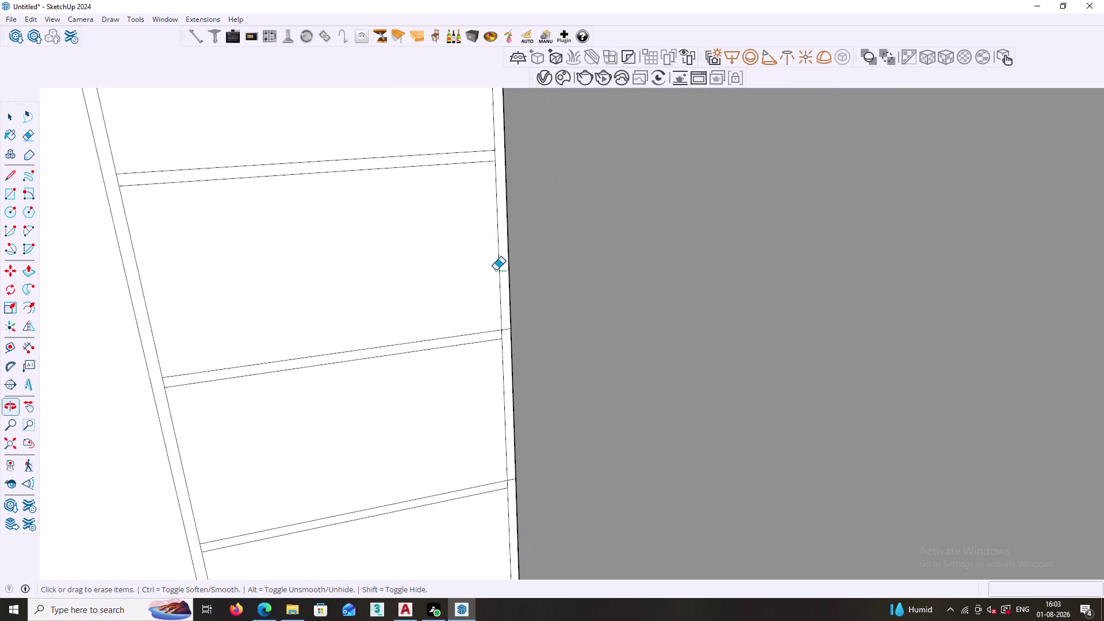
scroll(up, 3)
drag(501, 314, 502, 324)
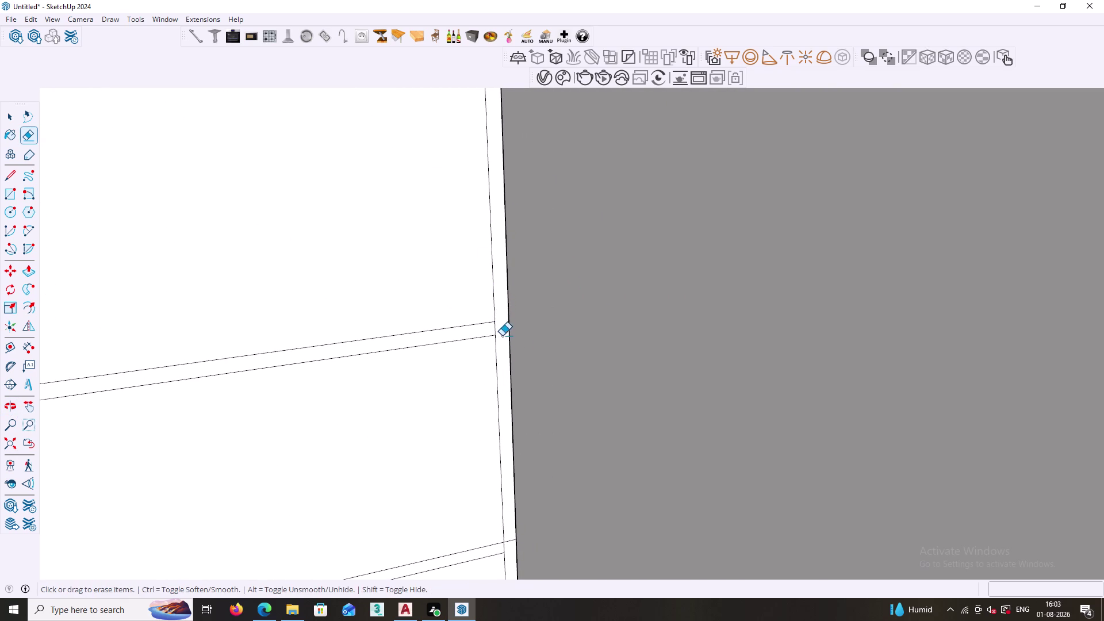
scroll(down, 3)
middle_drag(495, 411, 486, 230)
scroll(up, 3)
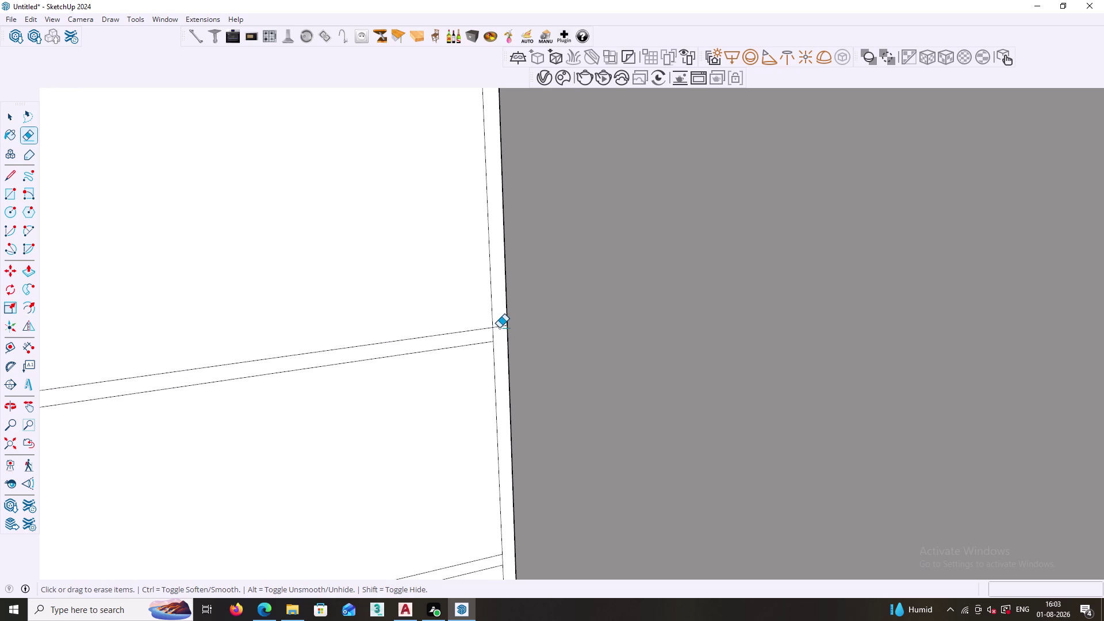
drag(499, 320, 499, 343)
scroll(down, 3)
middle_drag(498, 380, 520, 316)
scroll(down, 3)
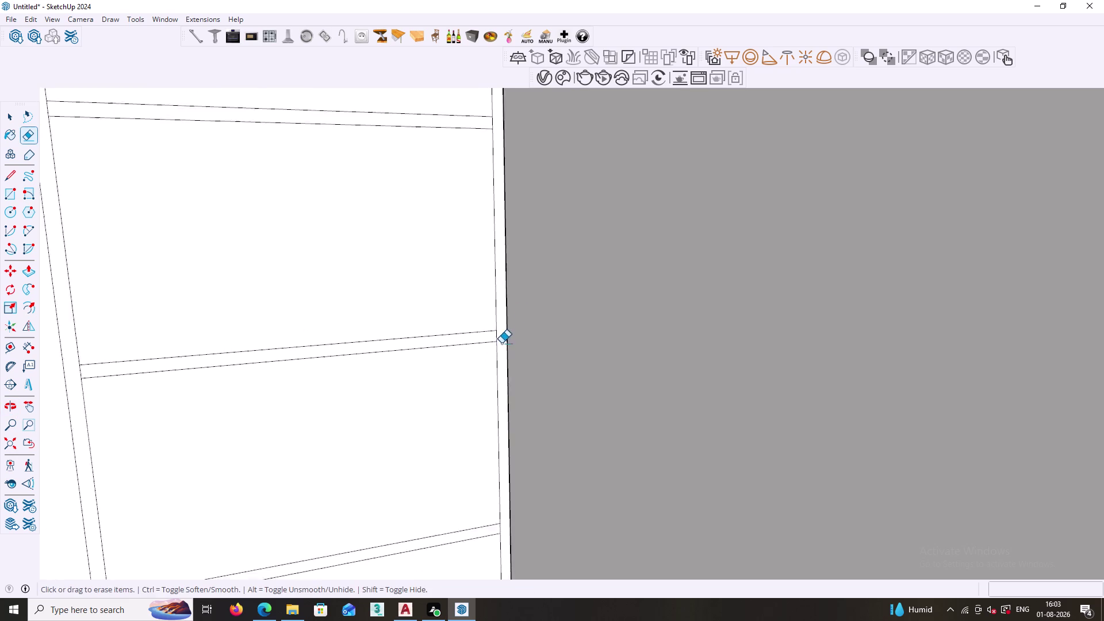
scroll(down, 3)
middle_drag(450, 342, 471, 368)
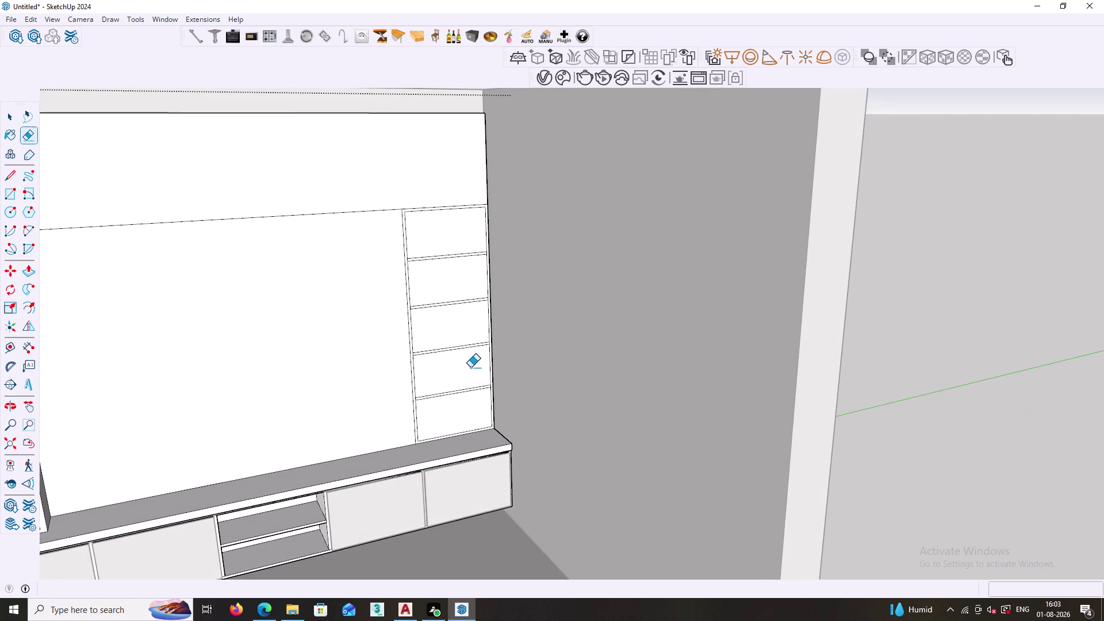
key(space)
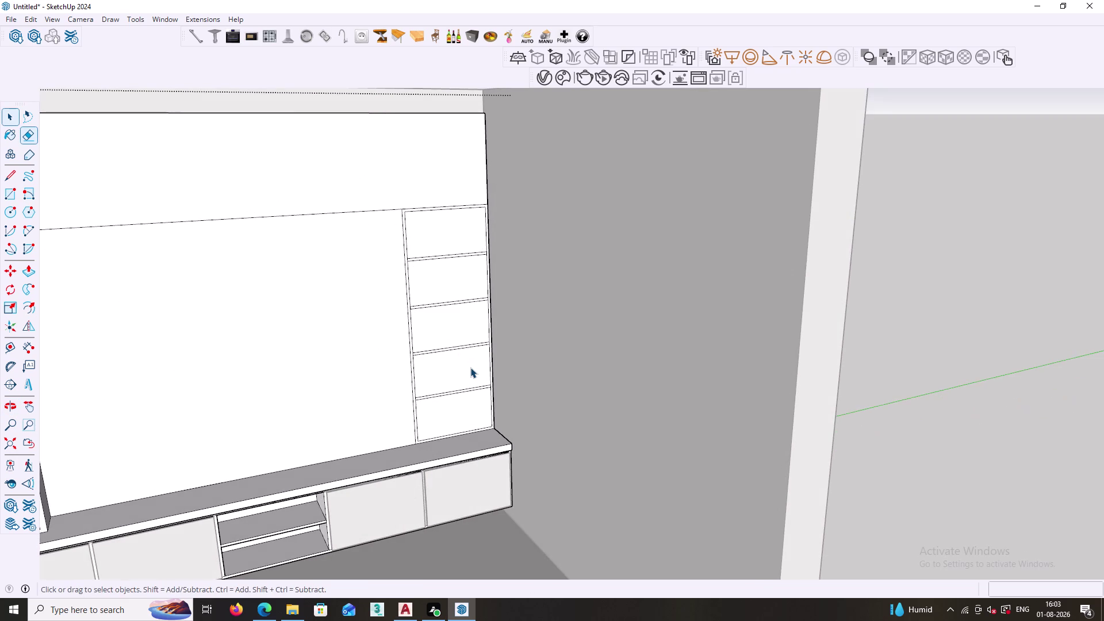
Push/Pull the top compartment face to give the first shelf board its thickness.
text(p)
scroll(up, 3)
middle_drag(388, 226, 403, 294)
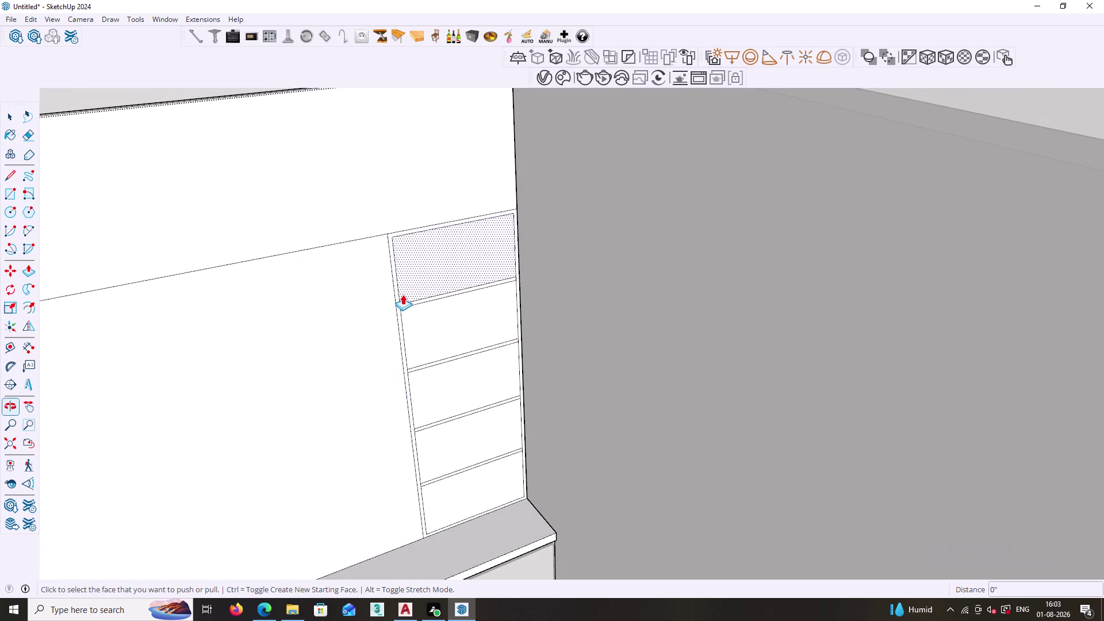
click(389, 237)
scroll(down, 3)
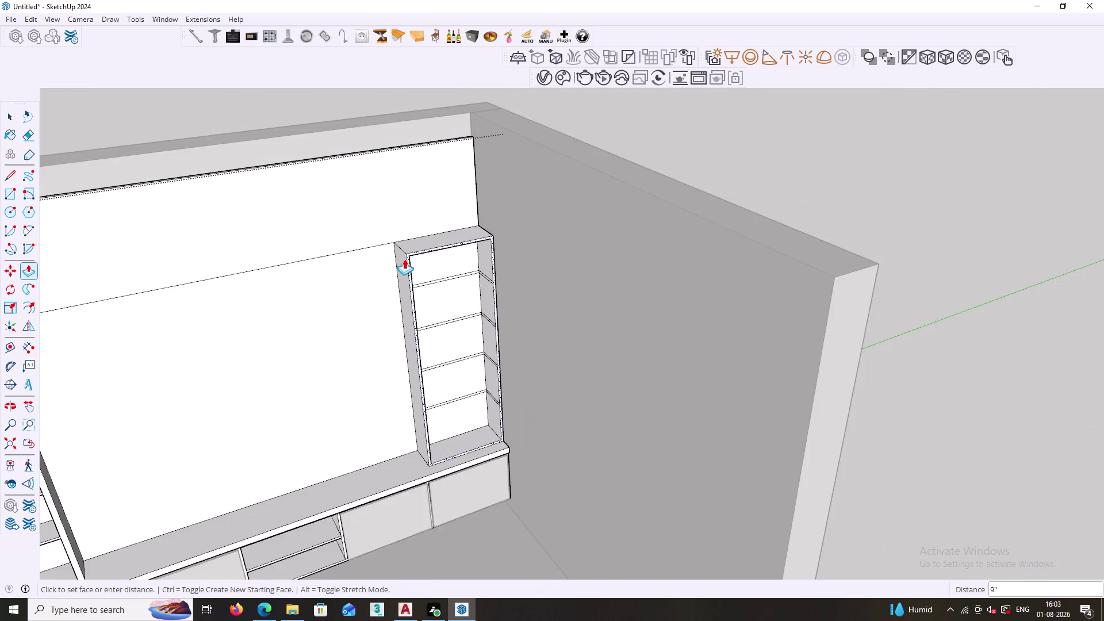
scroll(down, 3)
middle_drag(359, 271, 414, 254)
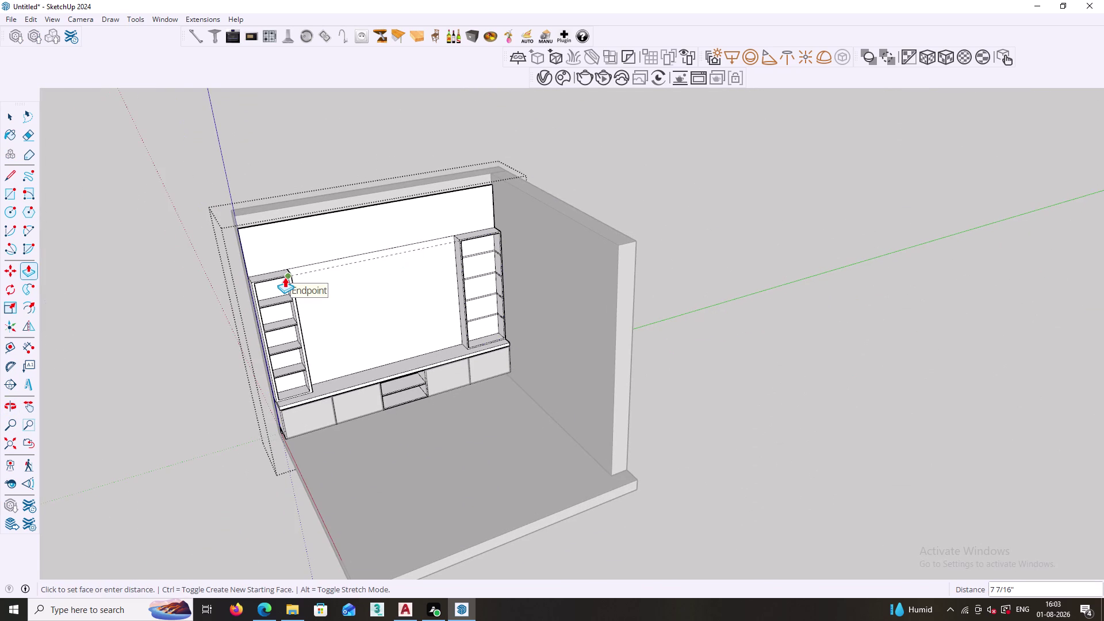
click(284, 277)
Repeat the same thickness on the remaining four shelves down to the bottom one.
scroll(up, 3)
scroll(up, 3)
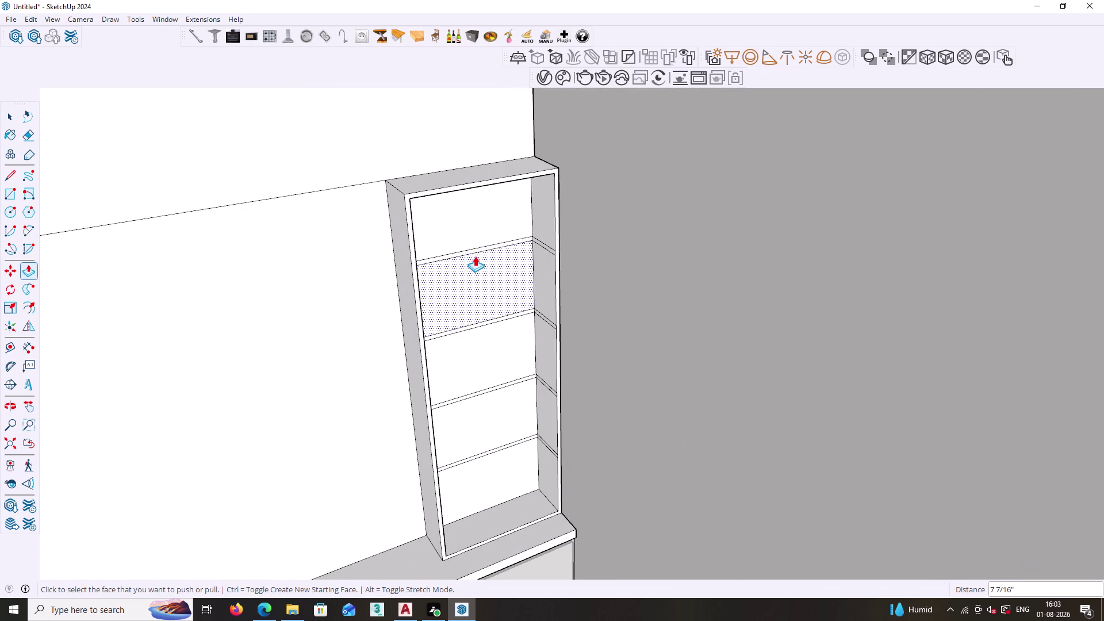
double_click(469, 252)
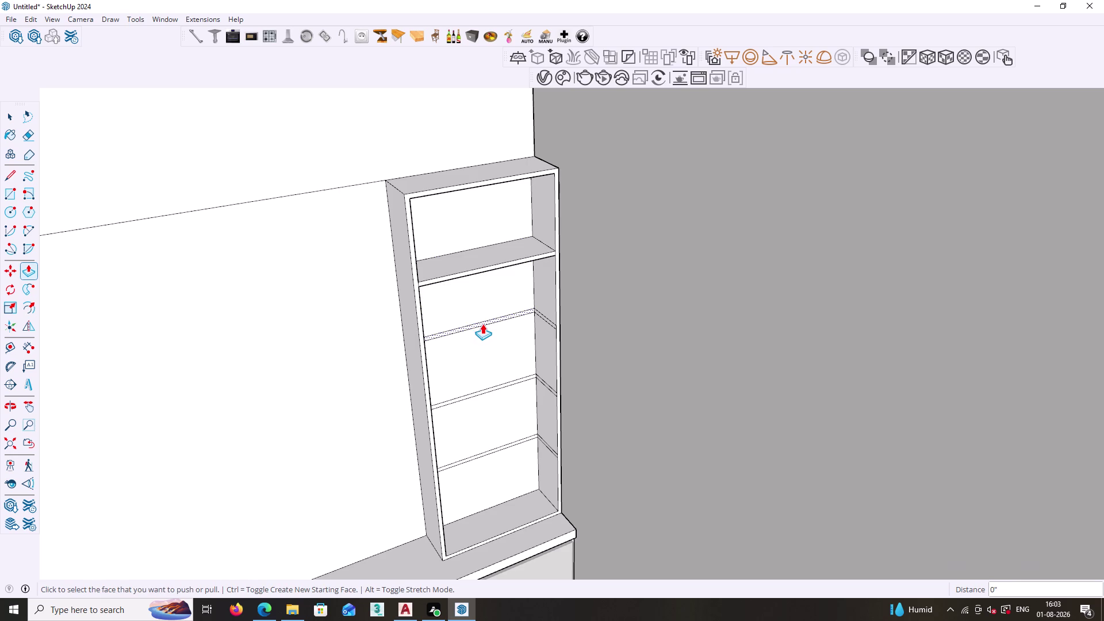
double_click(483, 324)
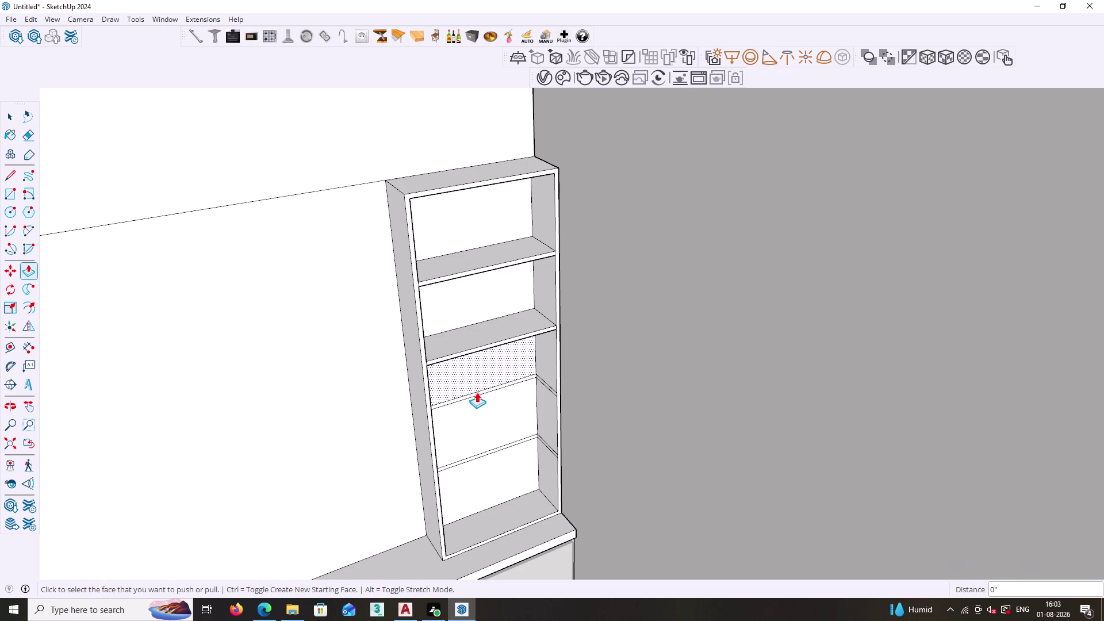
double_click(478, 394)
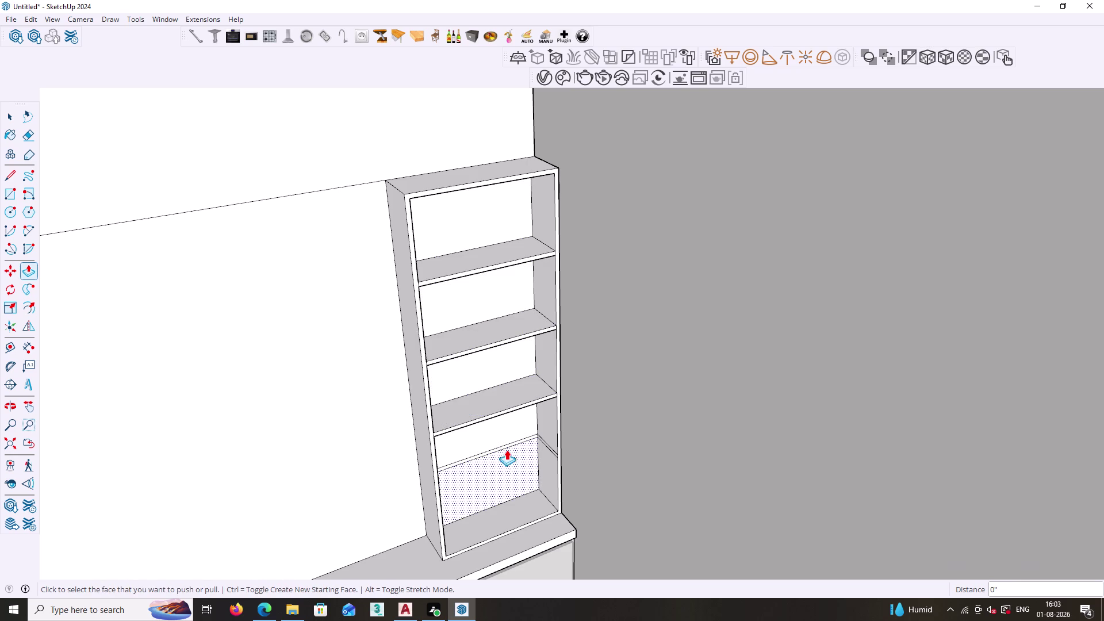
double_click(501, 447)
key(space)
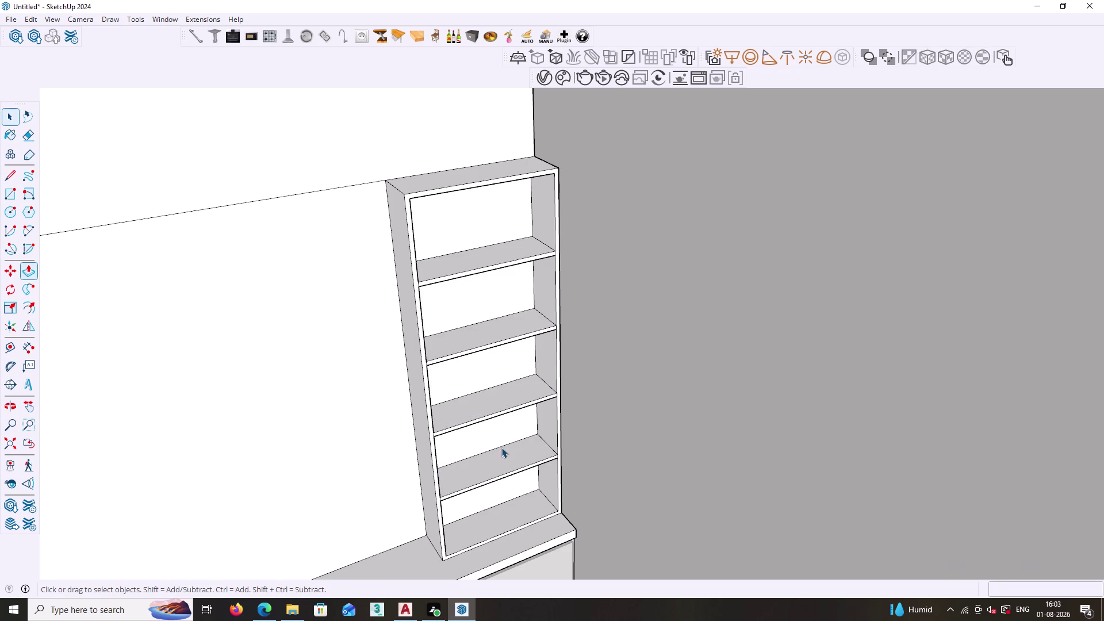
scroll(down, 3)
middle_drag(474, 486, 391, 466)
middle_drag(361, 468, 431, 433)
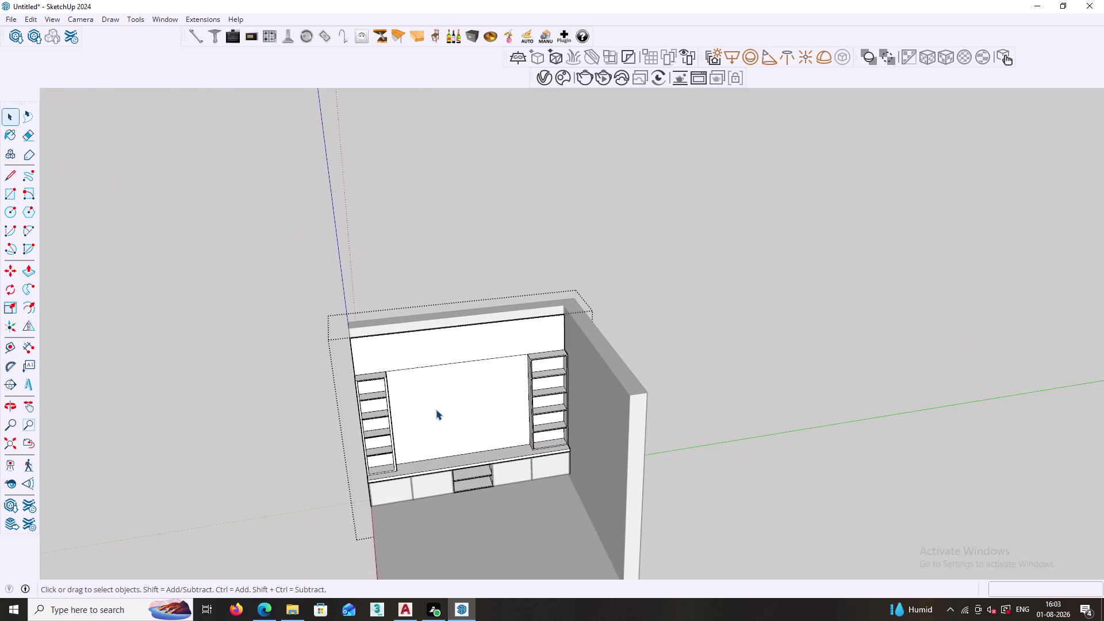
scroll(up, 3)
middle_drag(424, 372, 469, 367)
click(453, 355)
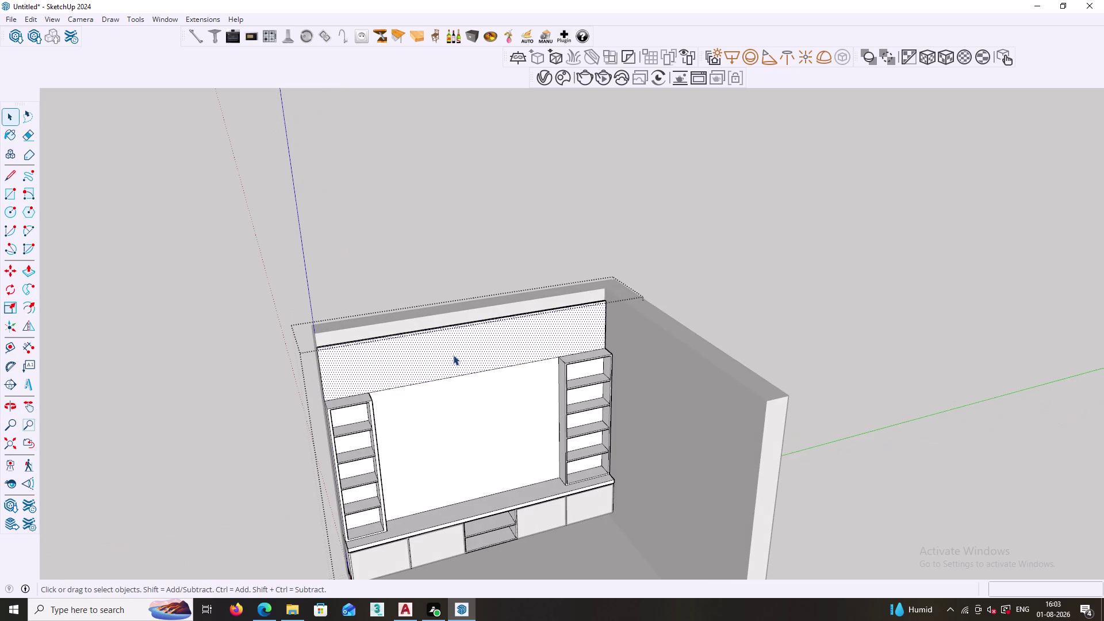
right_click(850, 77)
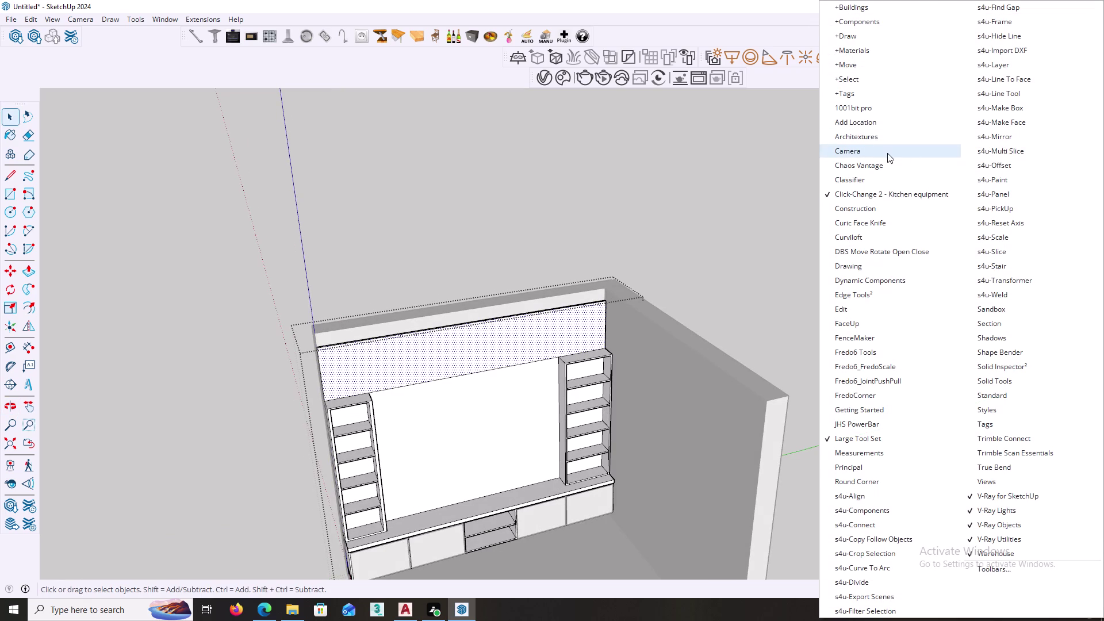
Turn an extra toolbar on and then back off from the toolbar list.
click(828, 111)
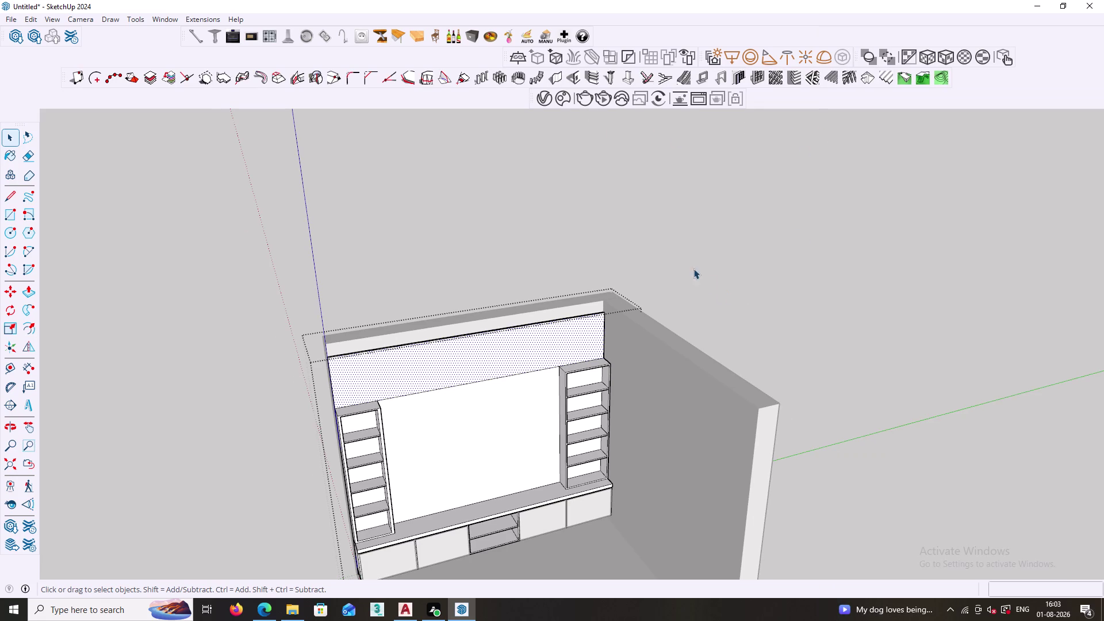
click(660, 256)
right_click(782, 93)
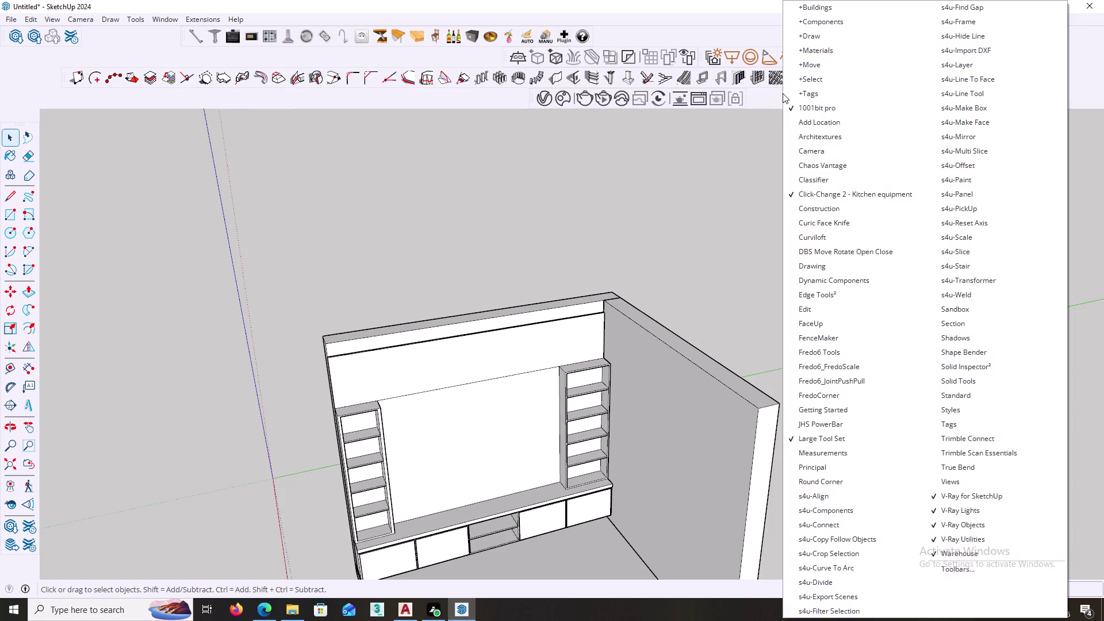
click(793, 111)
right_click(781, 83)
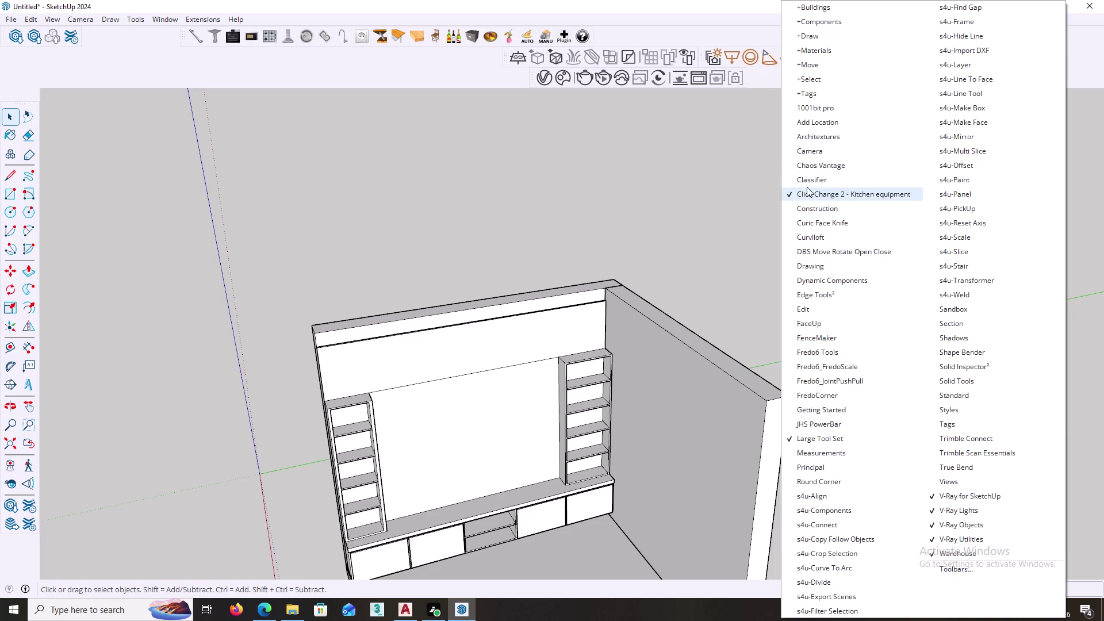
click(737, 211)
scroll(up, 3)
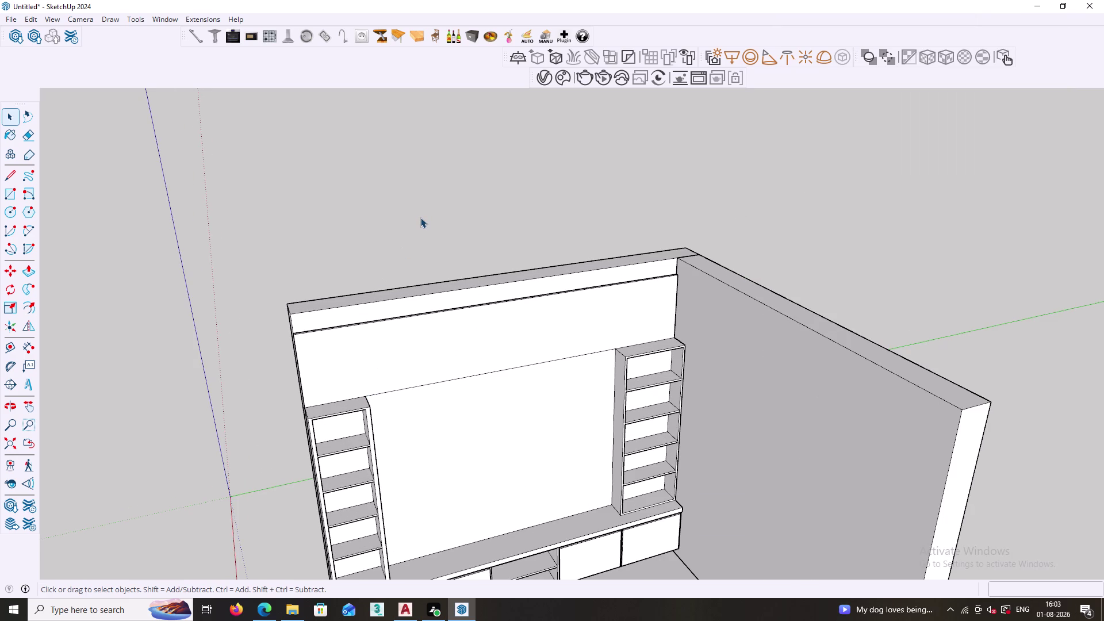
Open the upper back panel for editing and draw a narrow slat rectangle at its left end.
right_click(420, 218)
triple_click(346, 214)
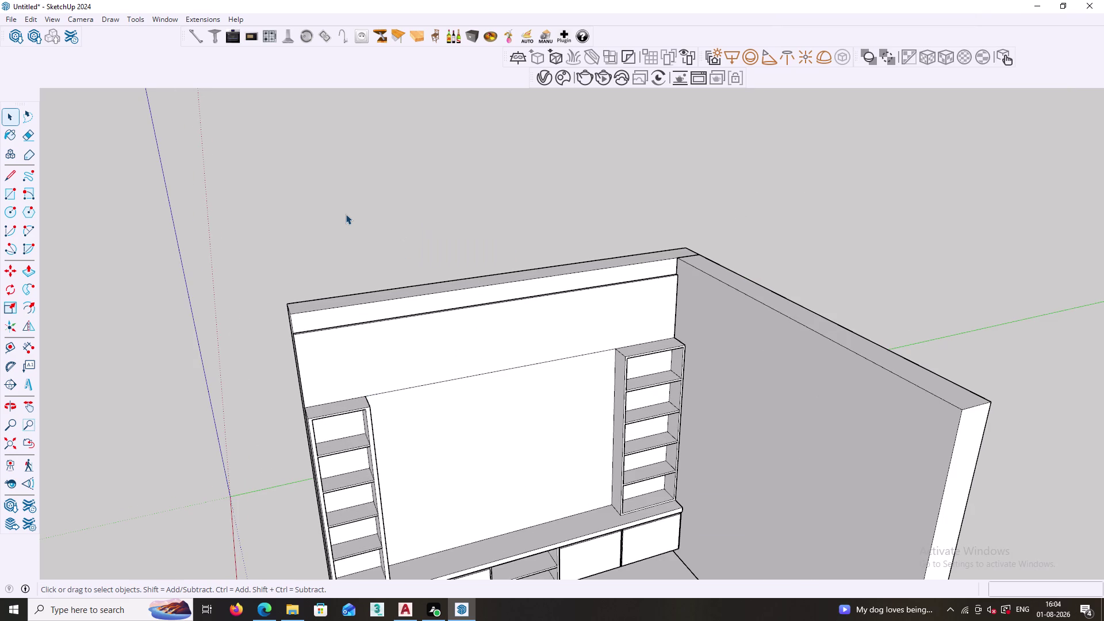
right_click(345, 213)
click(374, 252)
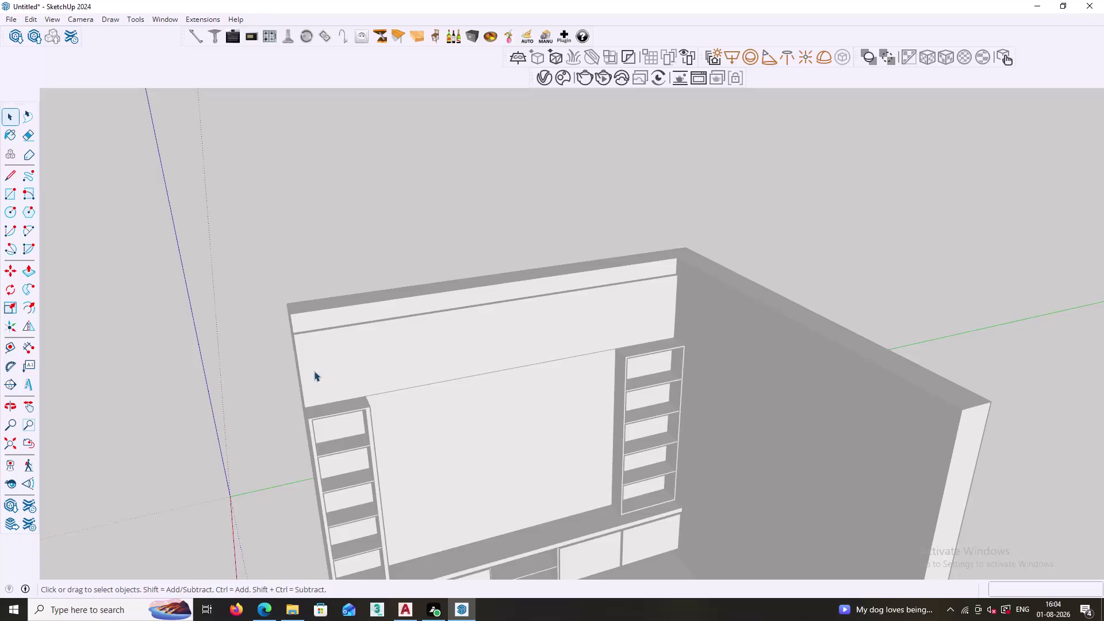
key(r)
scroll(up, 3)
scroll(up, 3)
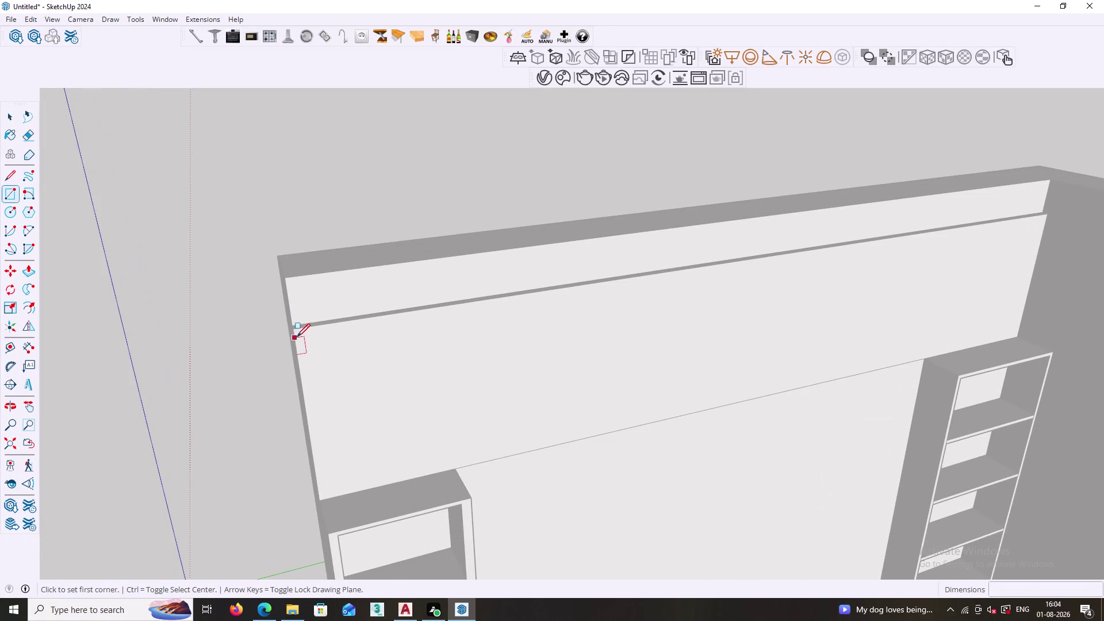
click(296, 329)
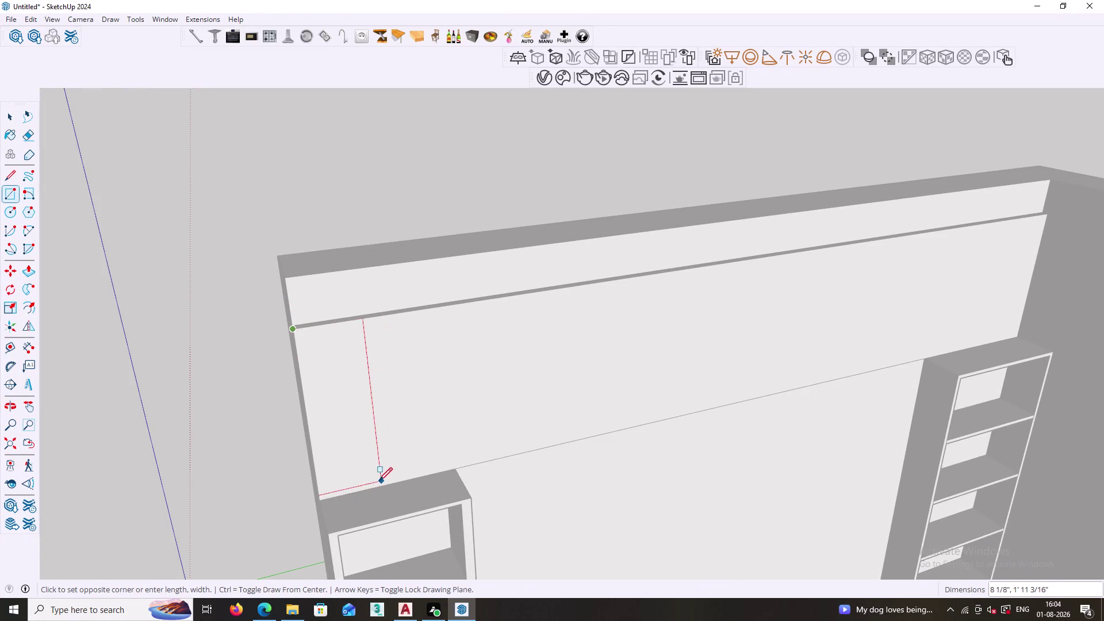
click(349, 494)
key(p)
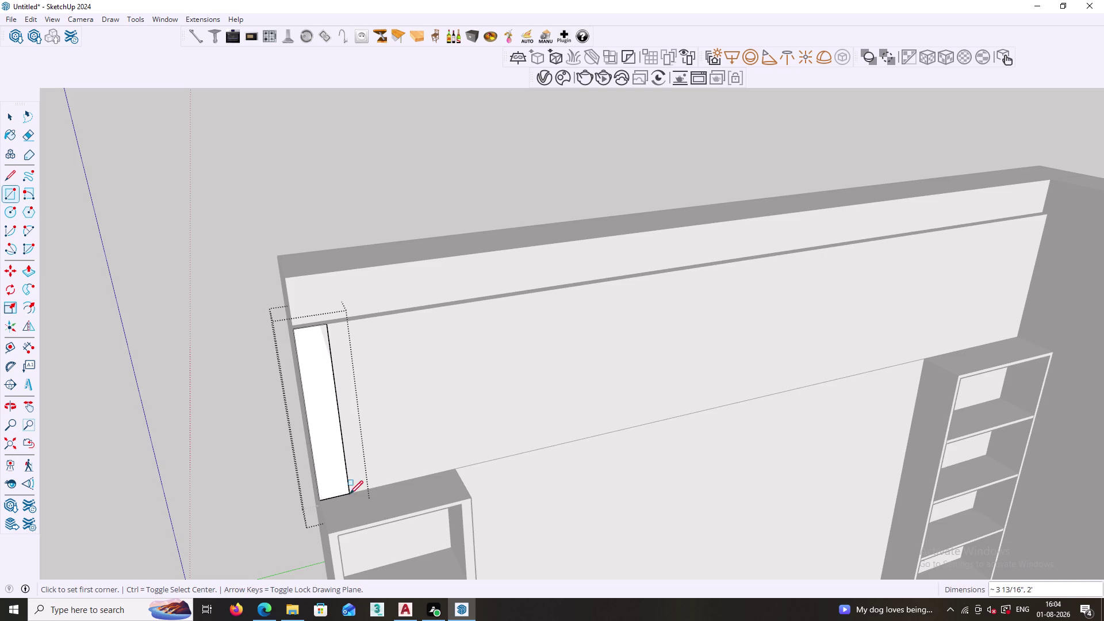
Push the slat outline out 18mm and exit the back panel.
scroll(up, 3)
middle_drag(314, 427, 353, 501)
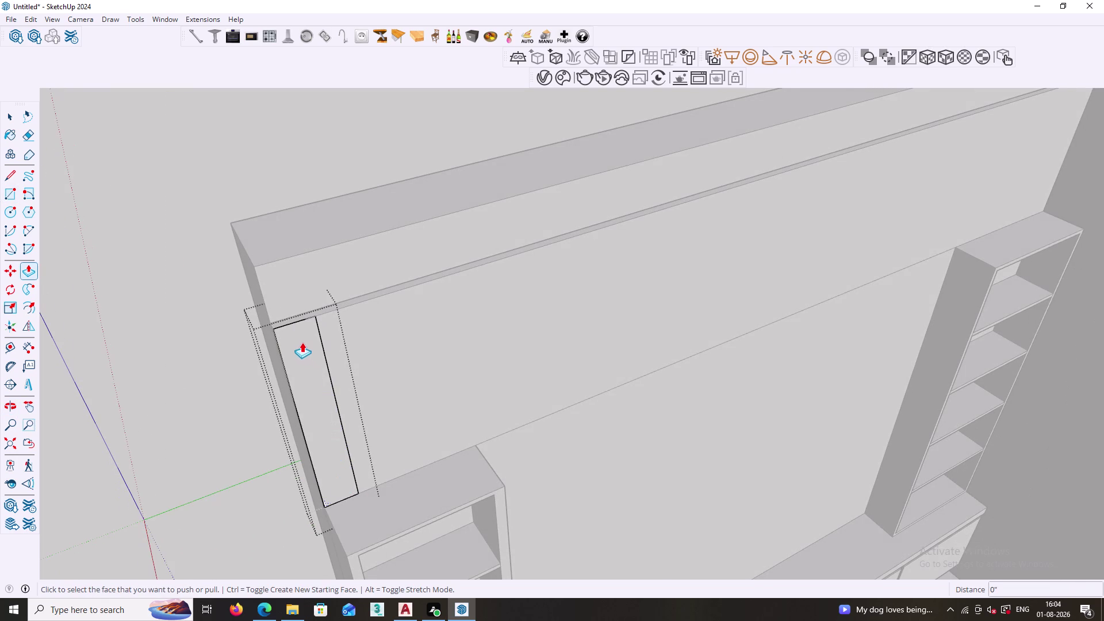
click(300, 340)
text(1)
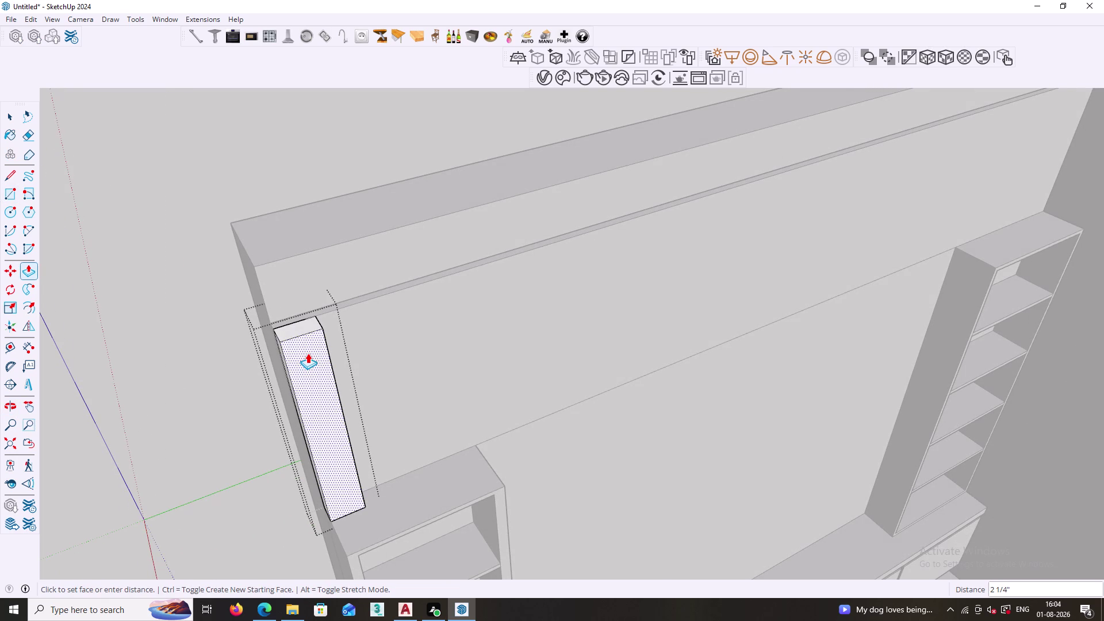
text(8mm)
key(Return)
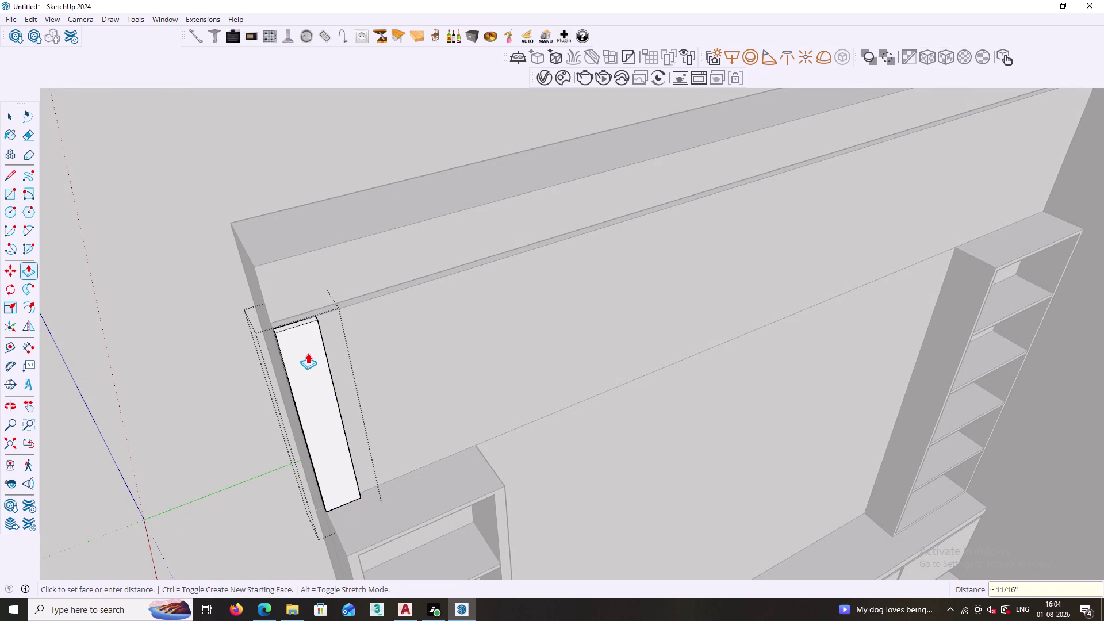
key(space)
click(172, 395)
click(206, 360)
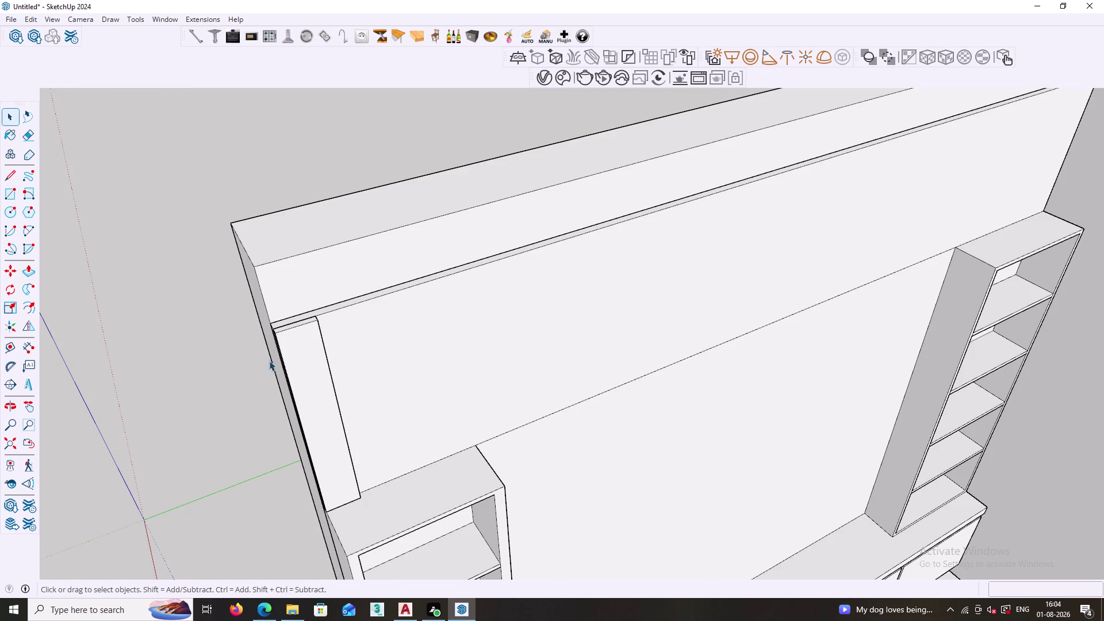
Copy the slat with Move to the right end of the upper back panel.
click(290, 359)
key(m)
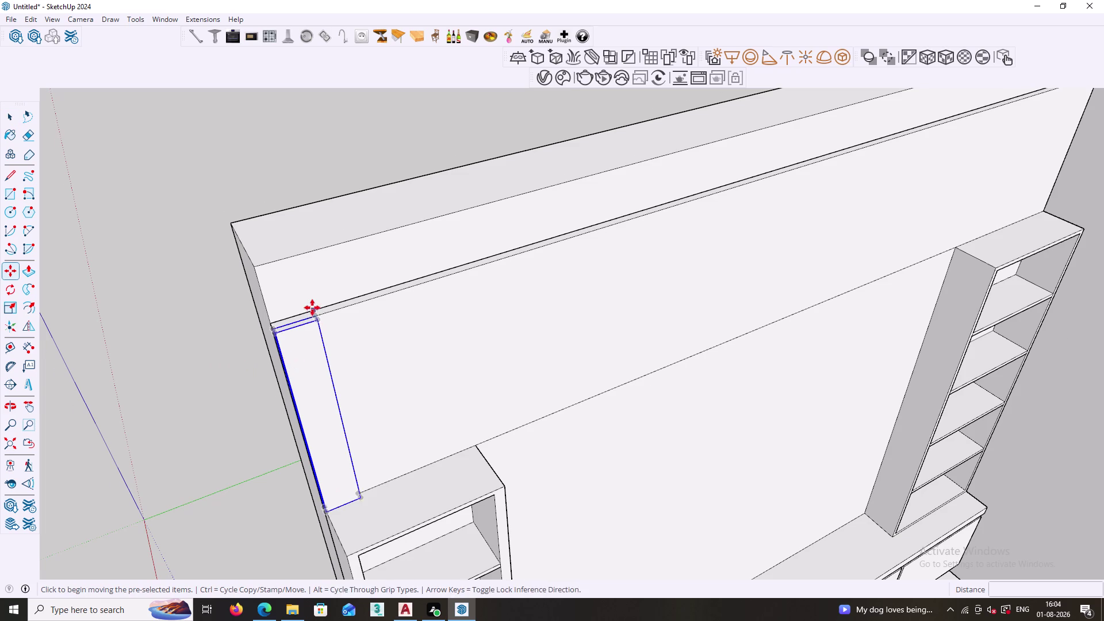
scroll(up, 3)
click(317, 318)
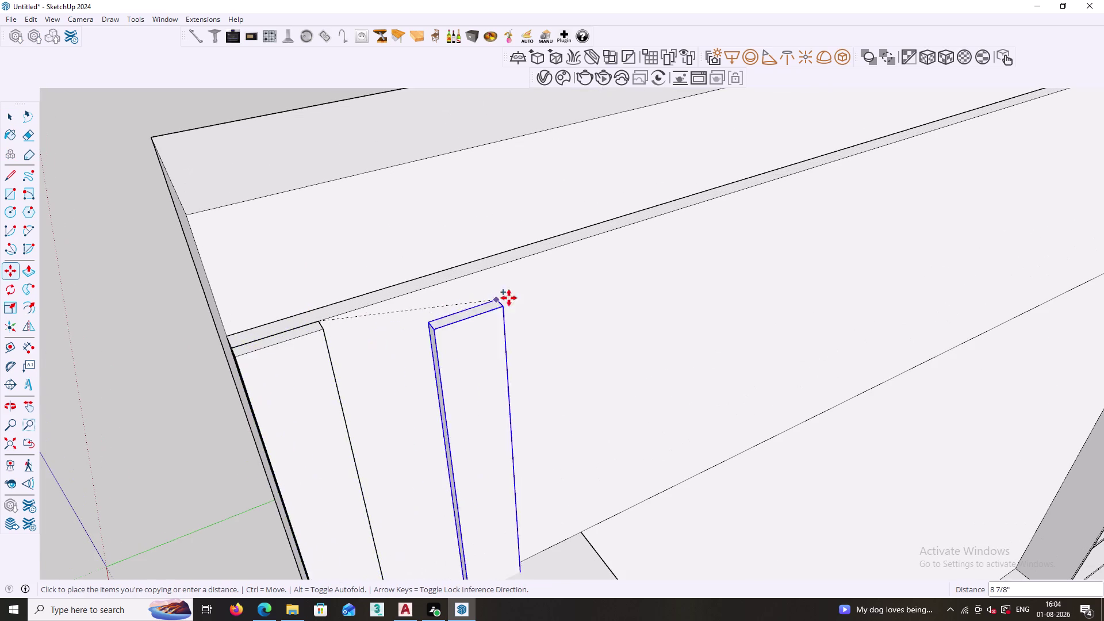
scroll(down, 3)
middle_drag(672, 242, 347, 344)
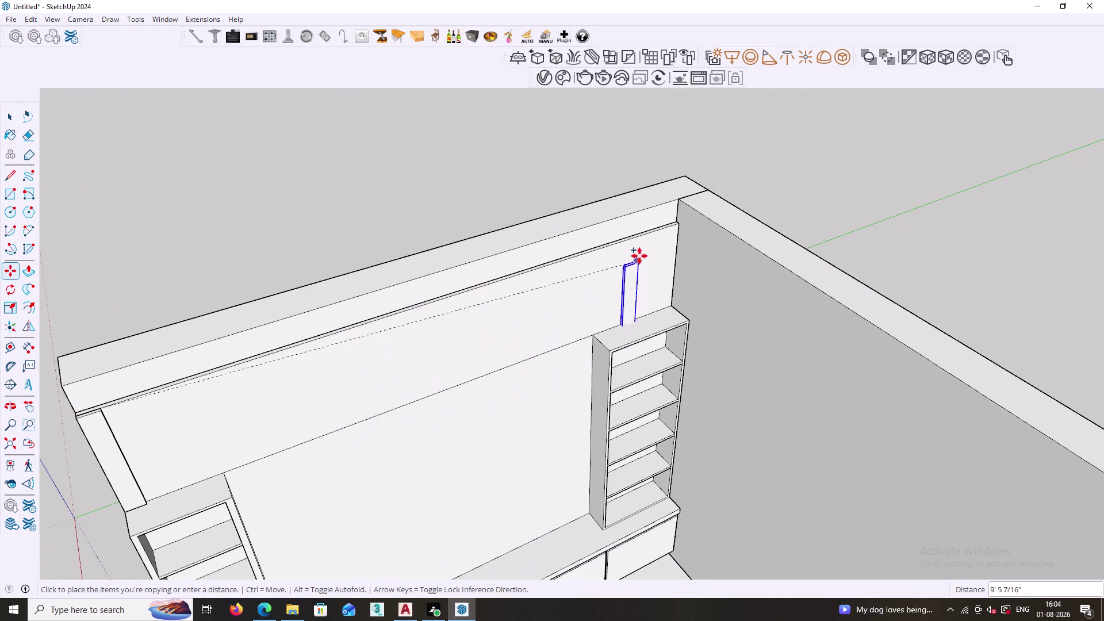
scroll(up, 3)
scroll(up, 3)
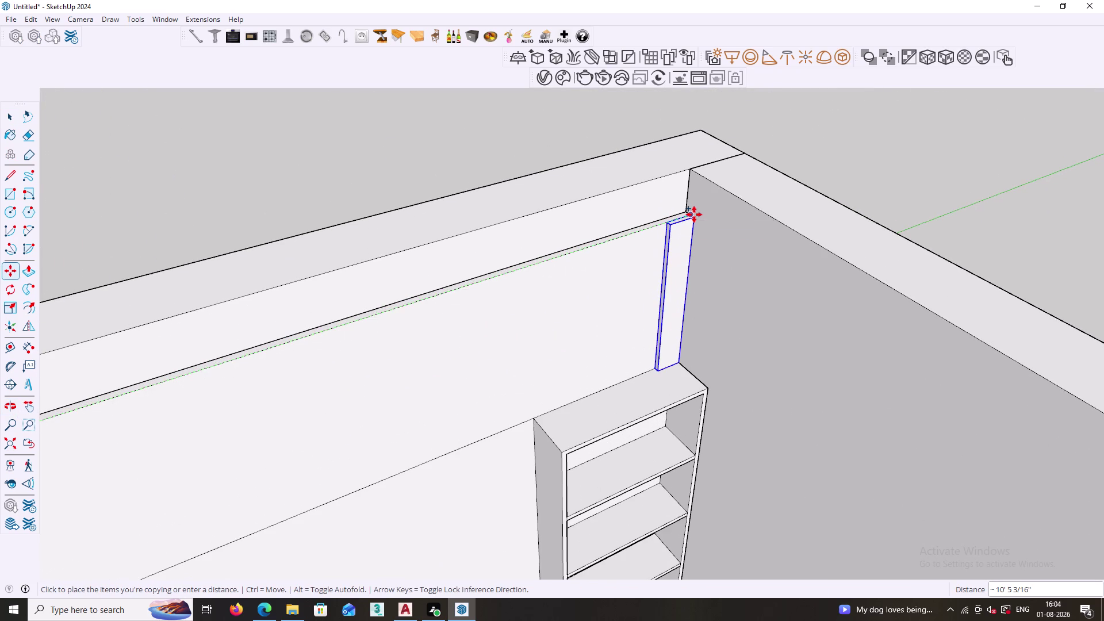
click(694, 215)
Divide the copy into an even slat array, trying 18, 20 and 25 before settling on 30.
key(slash)
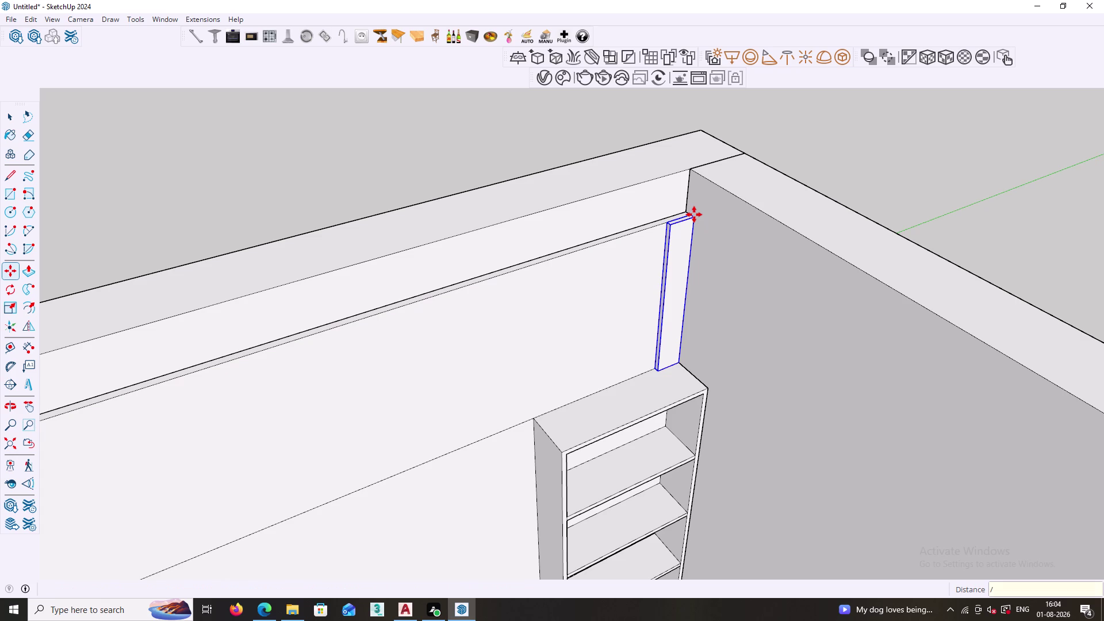
text(18)
key(Return)
text(/)
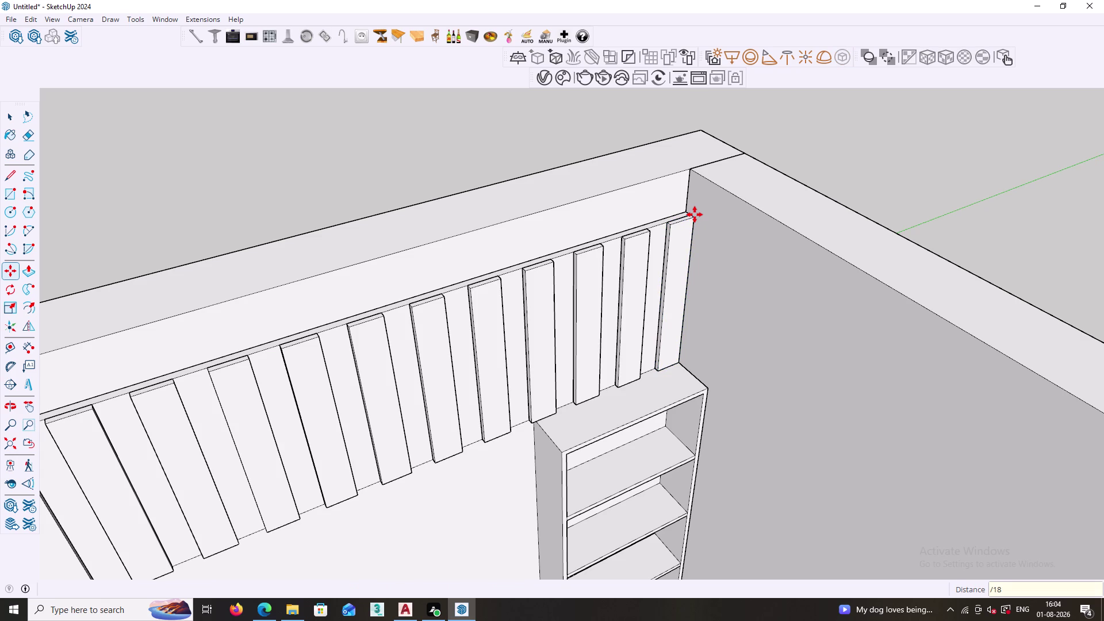
text(20)
key(Return)
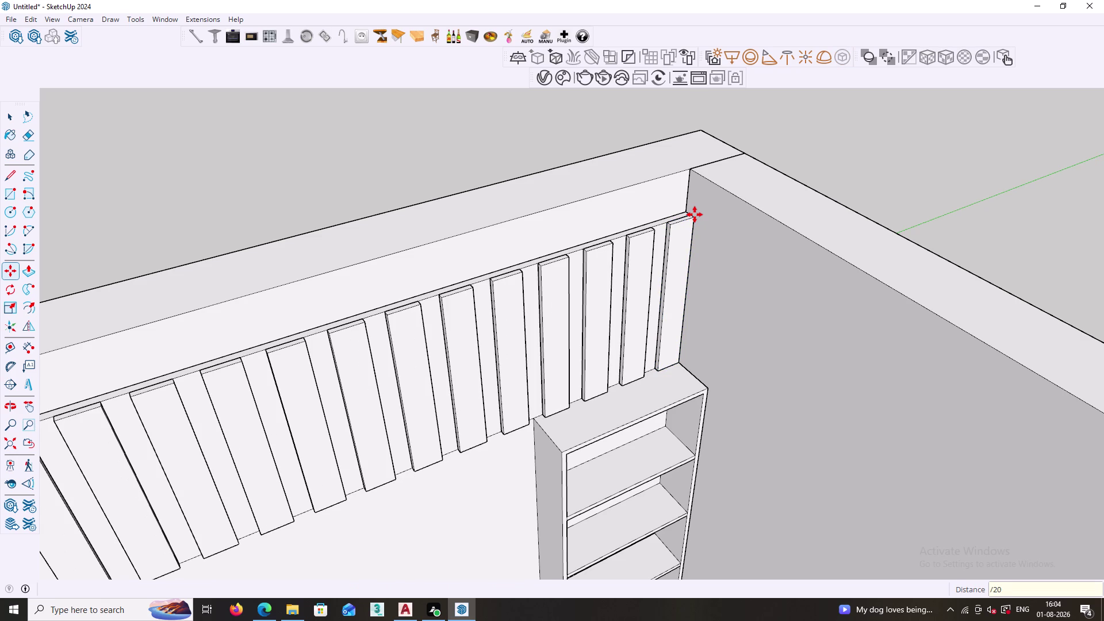
key(slash)
text(25)
key(Return)
text(/3)
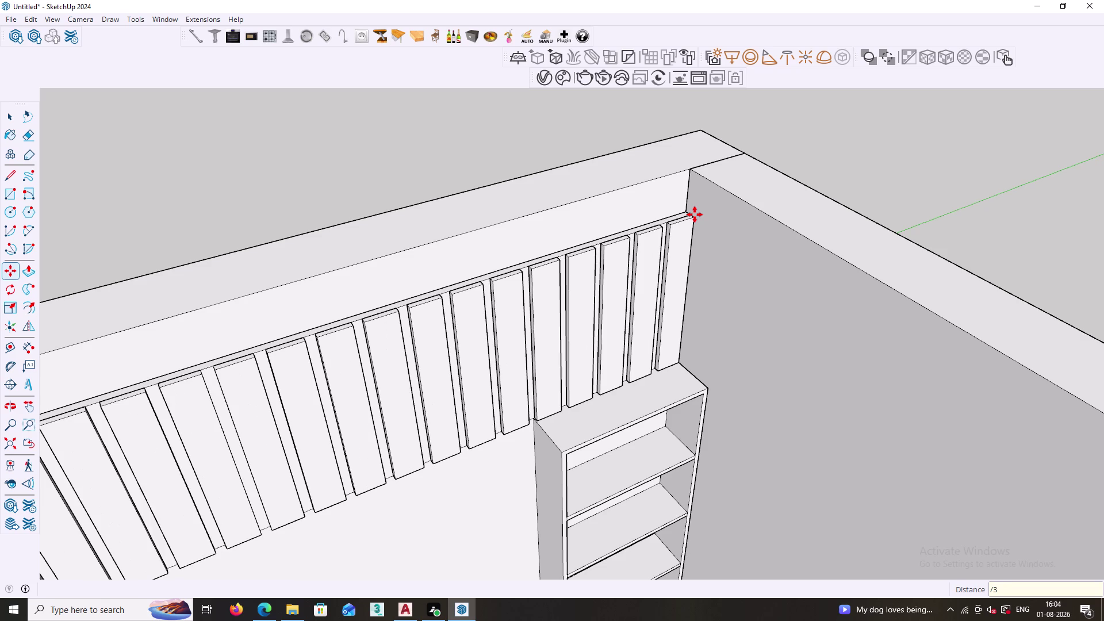
text(0)
key(Return)
key(space)
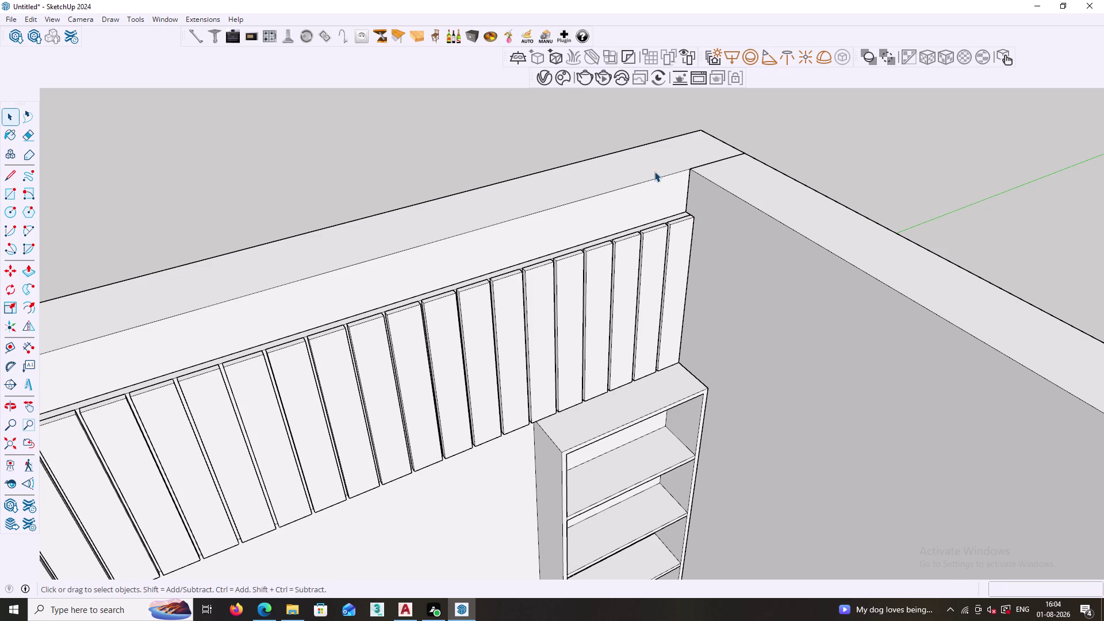
click(593, 125)
scroll(down, 3)
middle_drag(494, 365, 458, 302)
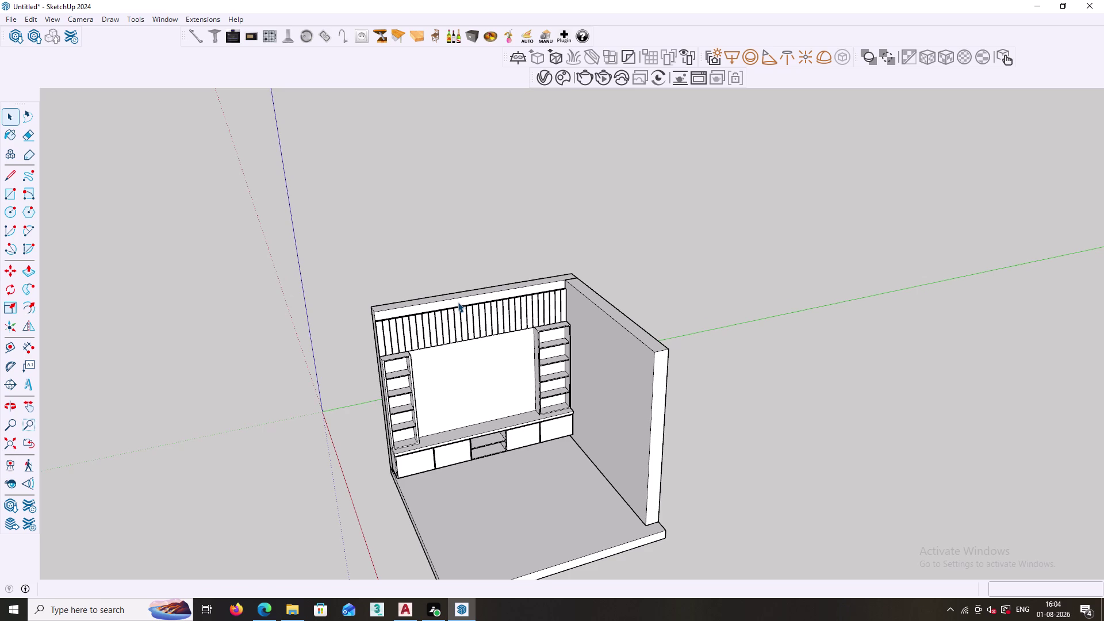
scroll(up, 3)
middle_drag(391, 364, 437, 318)
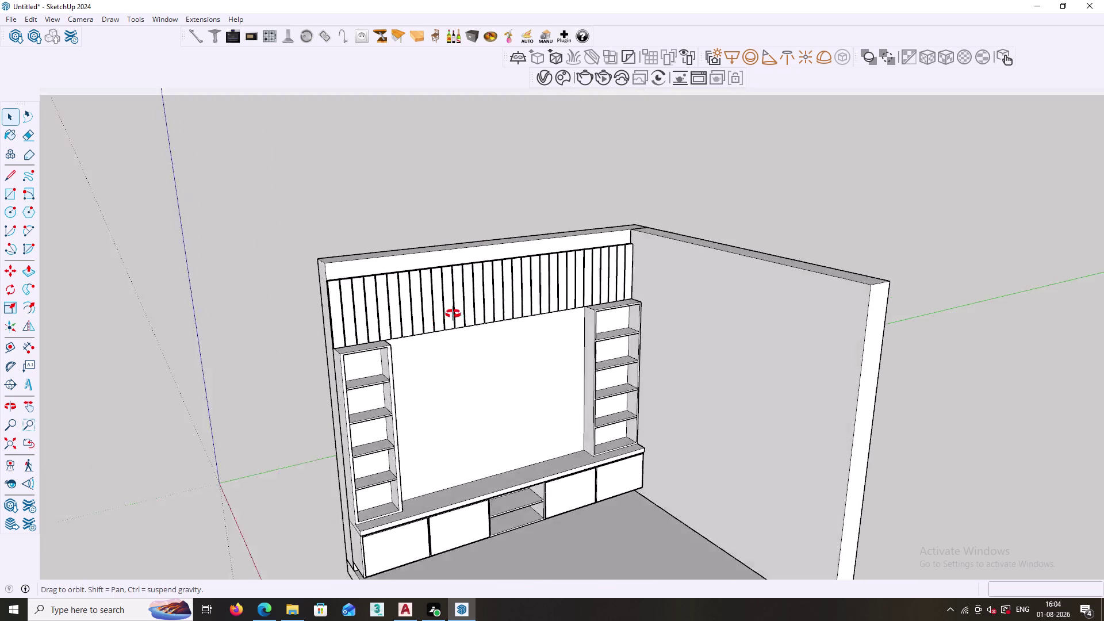
middle_drag(437, 318, 528, 233)
middle_drag(493, 338, 422, 231)
scroll(up, 3)
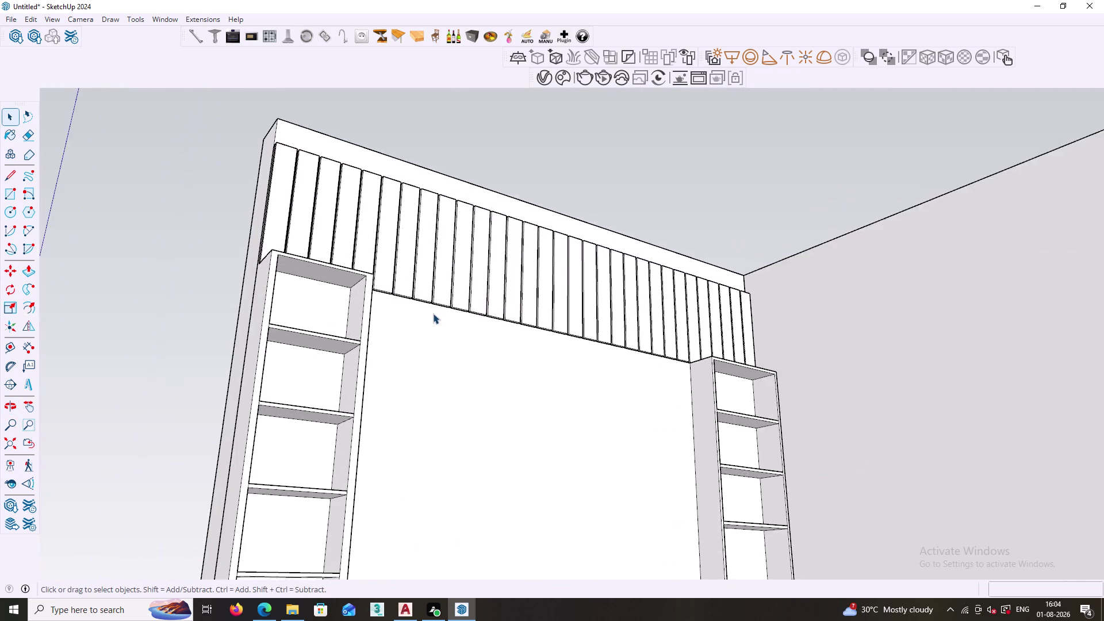
scroll(up, 3)
middle_drag(444, 343, 505, 205)
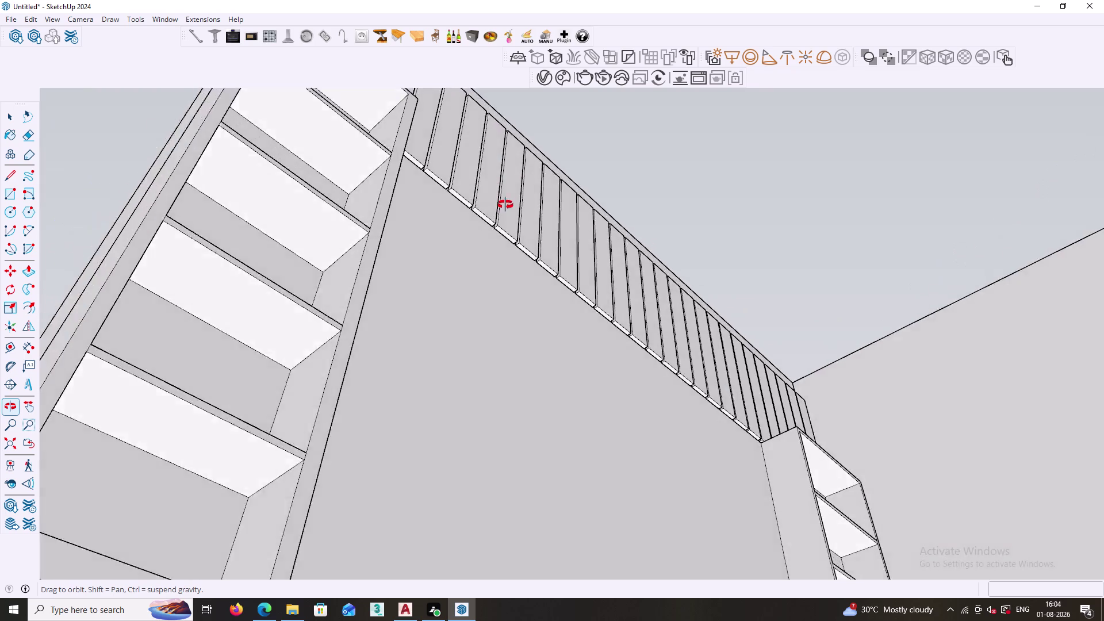
middle_drag(505, 206, 519, 359)
middle_drag(397, 310, 400, 455)
middle_drag(251, 332, 272, 425)
click(253, 390)
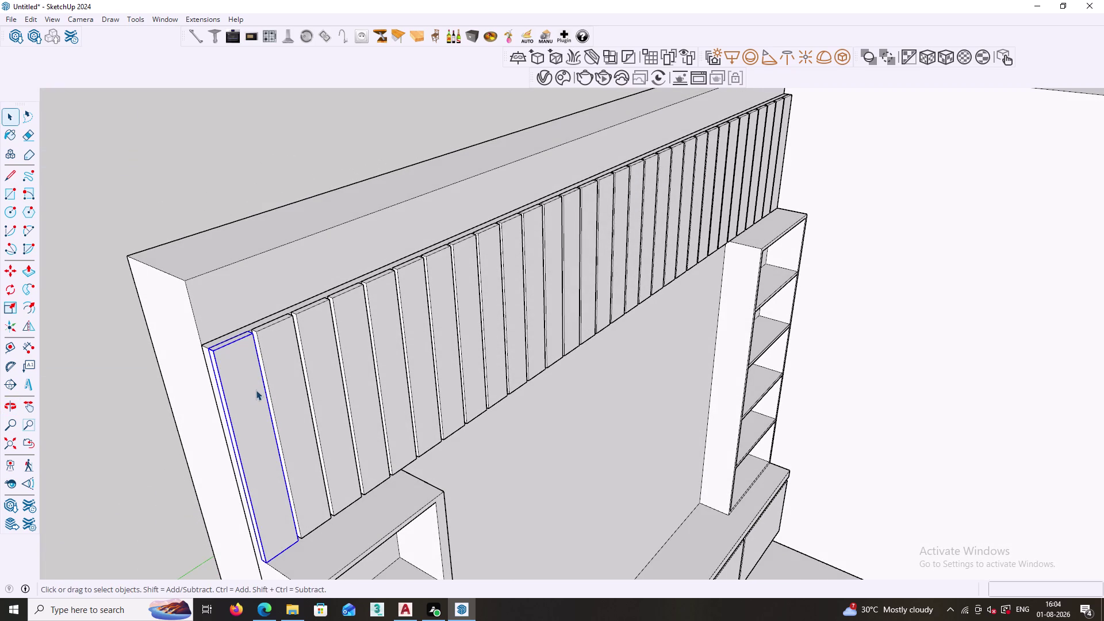
Select all thirty vertical slats above the TV opening and hide them.
click(284, 388)
click(321, 376)
click(364, 368)
click(378, 357)
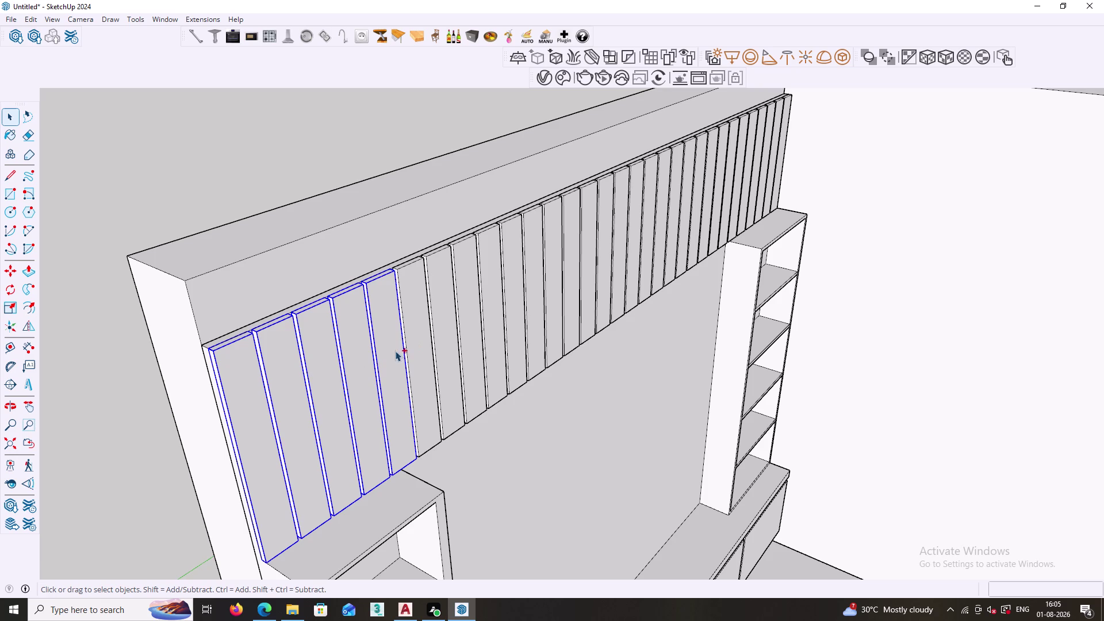
click(417, 345)
click(445, 333)
click(470, 313)
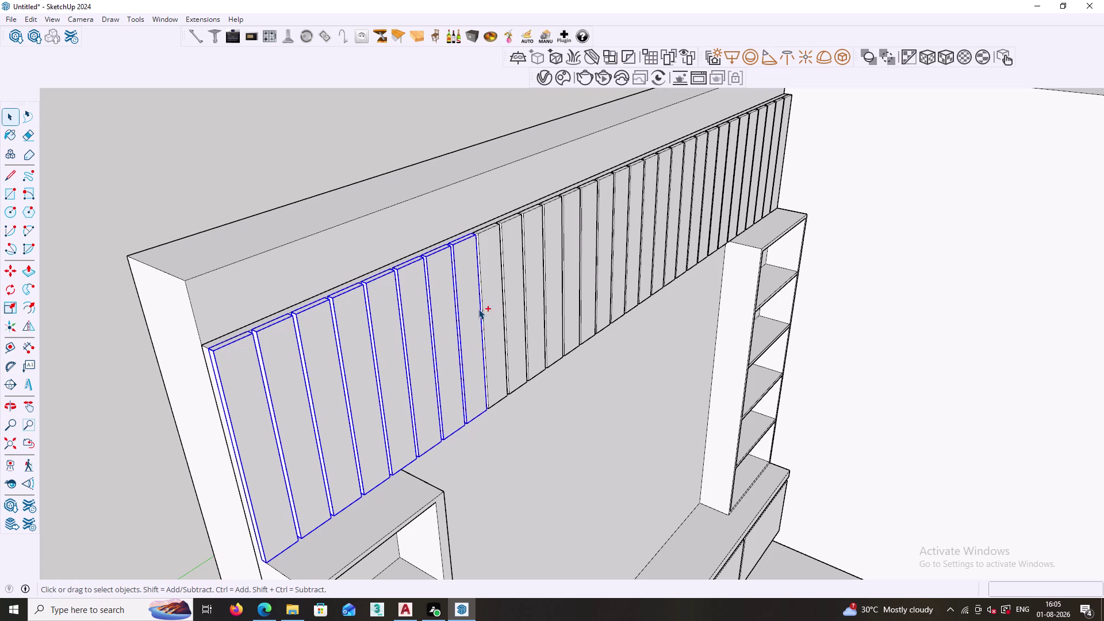
click(494, 294)
click(521, 256)
click(539, 231)
click(550, 219)
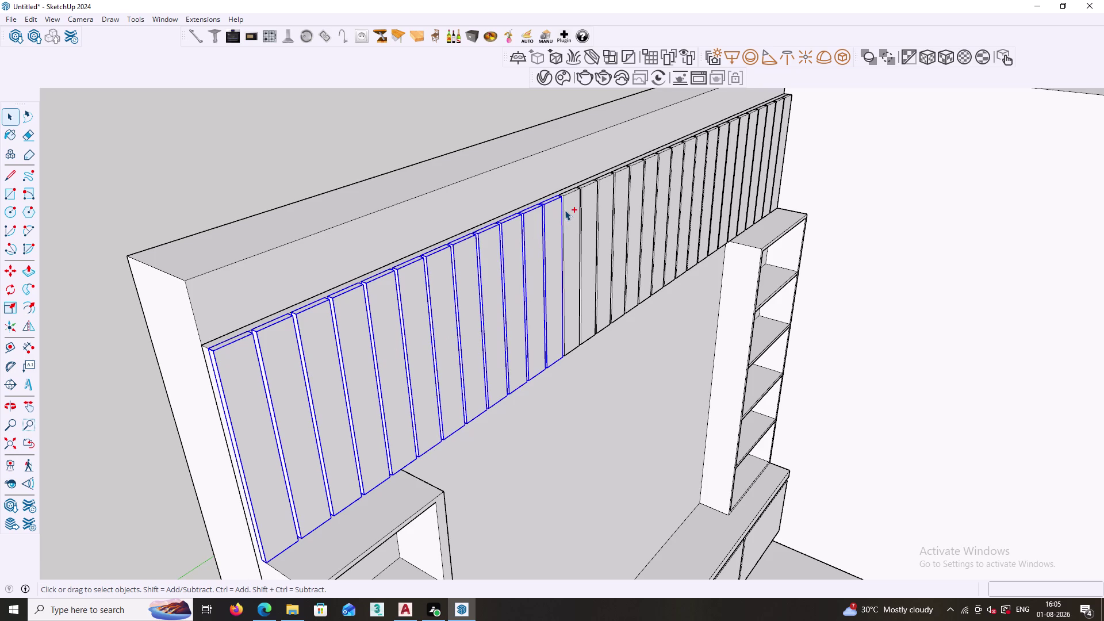
click(565, 209)
click(597, 197)
click(609, 181)
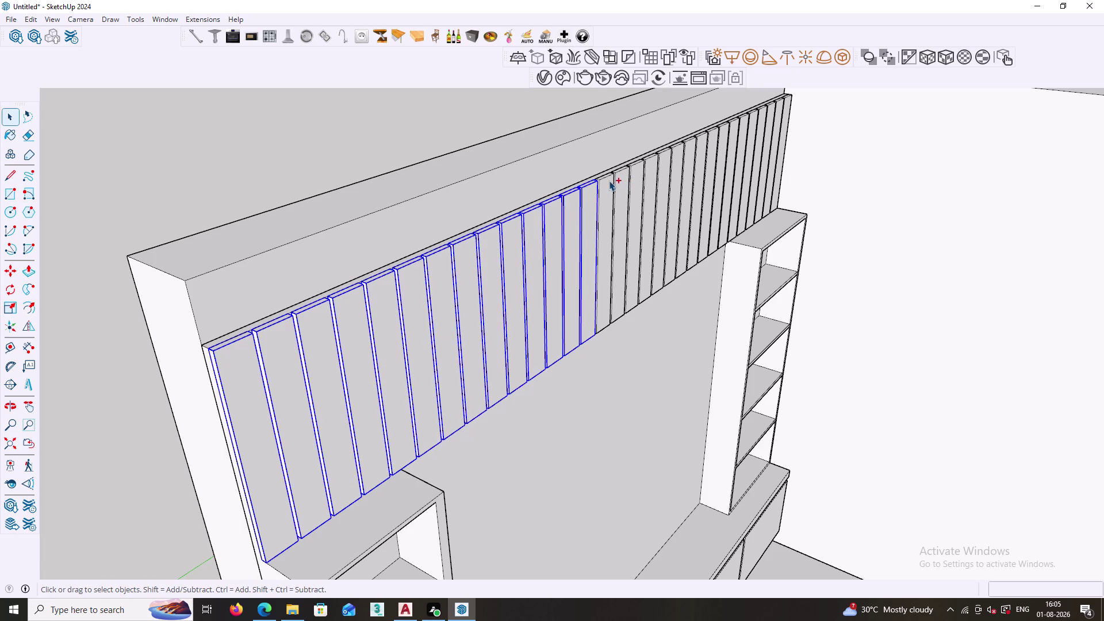
click(623, 175)
click(634, 174)
click(651, 167)
click(662, 159)
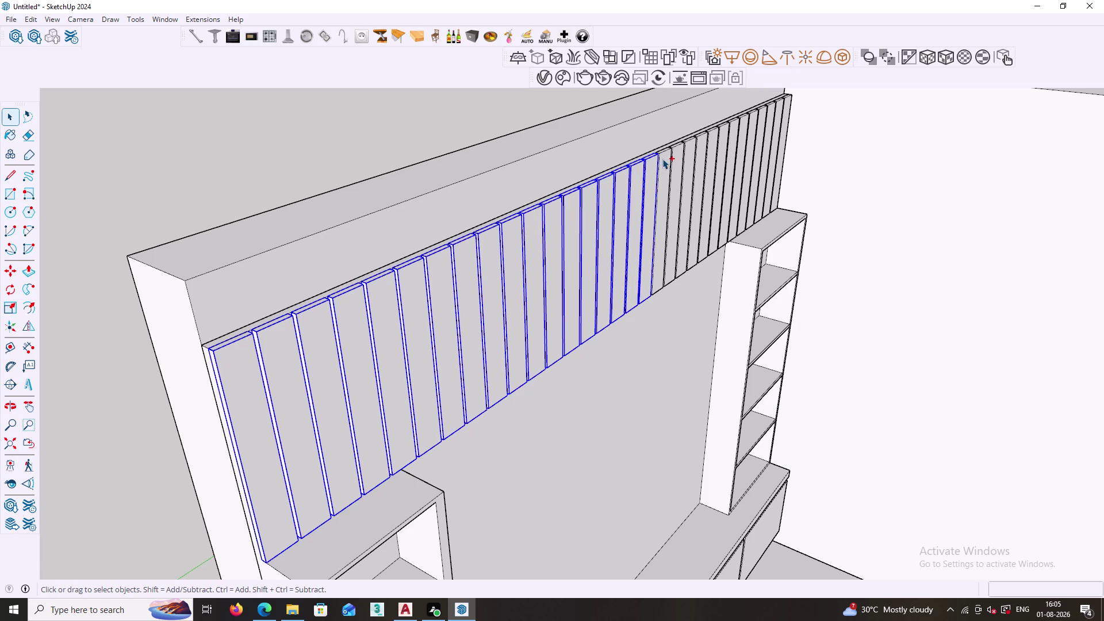
click(678, 151)
click(689, 149)
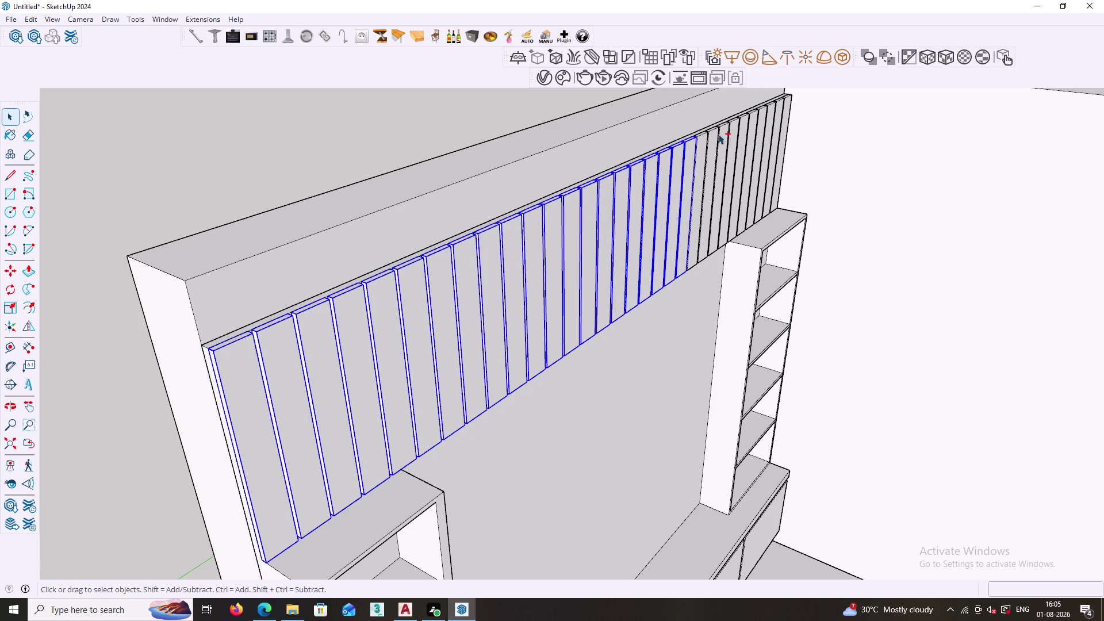
click(702, 140)
click(714, 132)
click(726, 129)
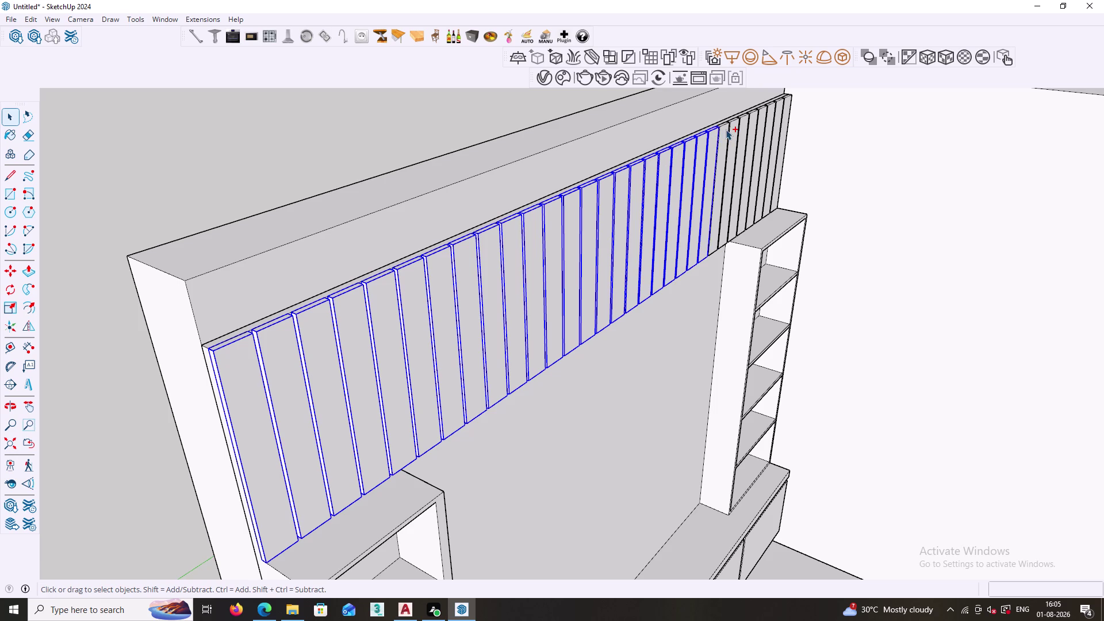
click(733, 130)
click(746, 119)
click(753, 115)
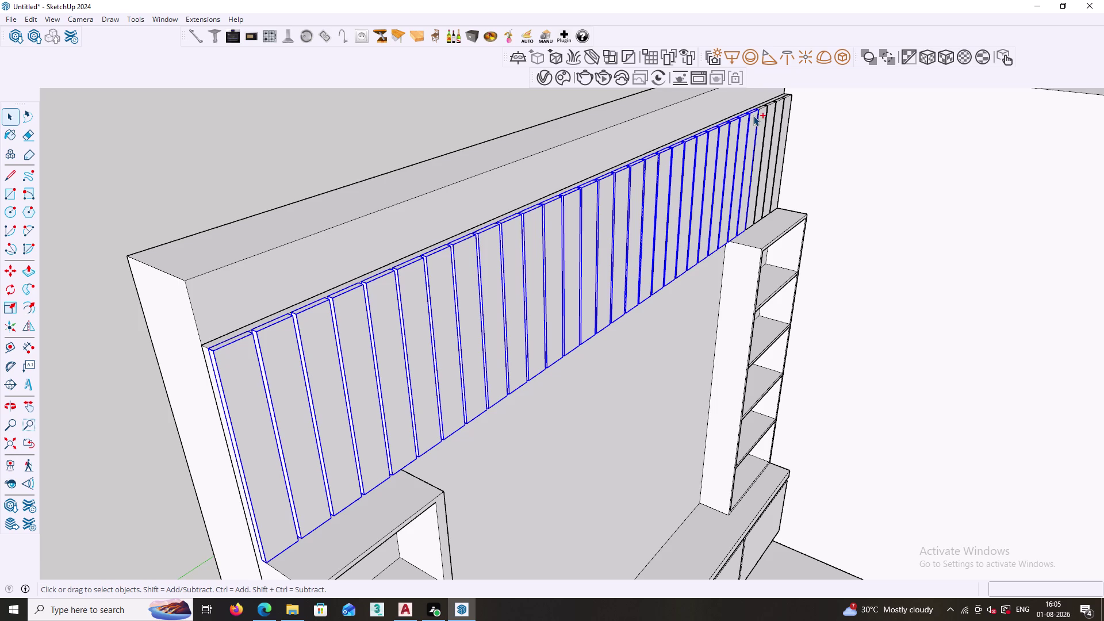
click(763, 110)
click(774, 108)
click(781, 100)
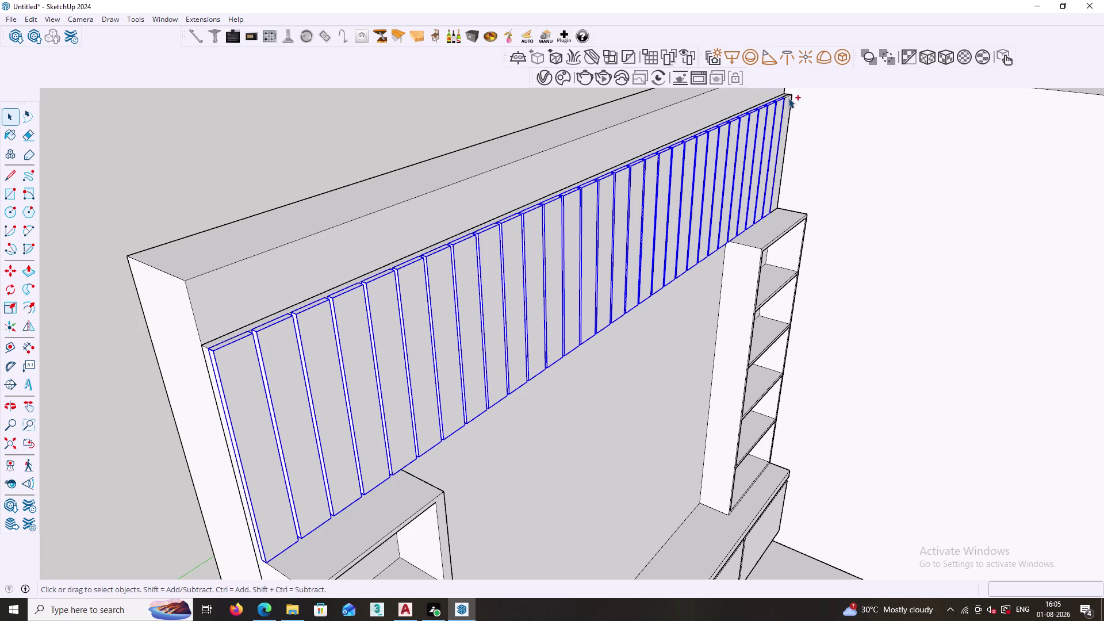
click(788, 98)
right_click(786, 99)
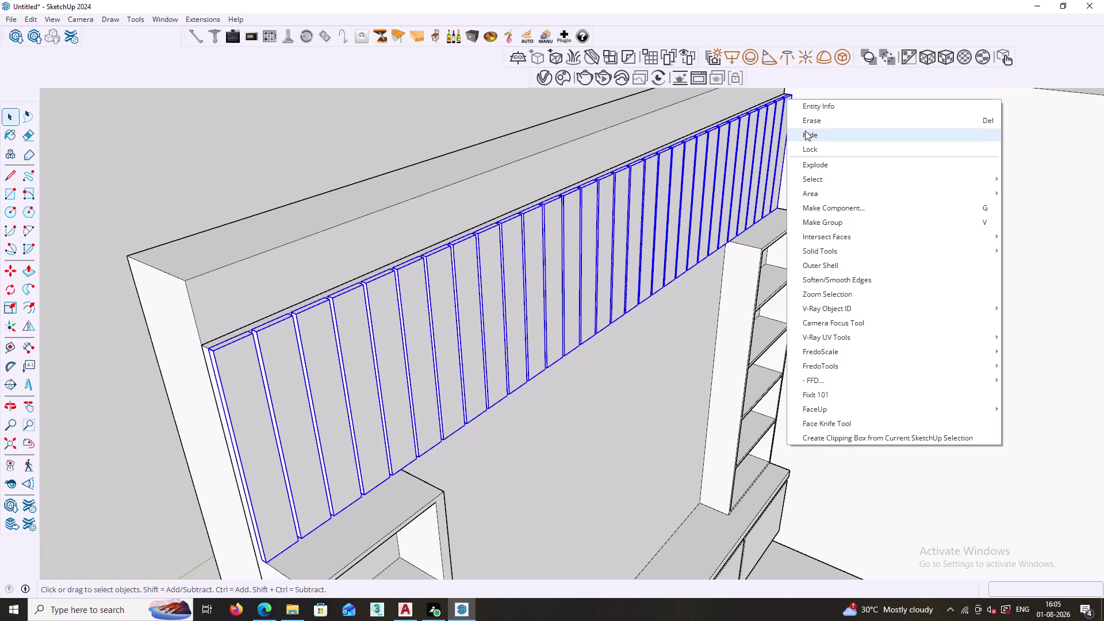
click(806, 133)
Push/pull the plain upper panel face forward by 2 5/8 inches, then deselect.
key(p)
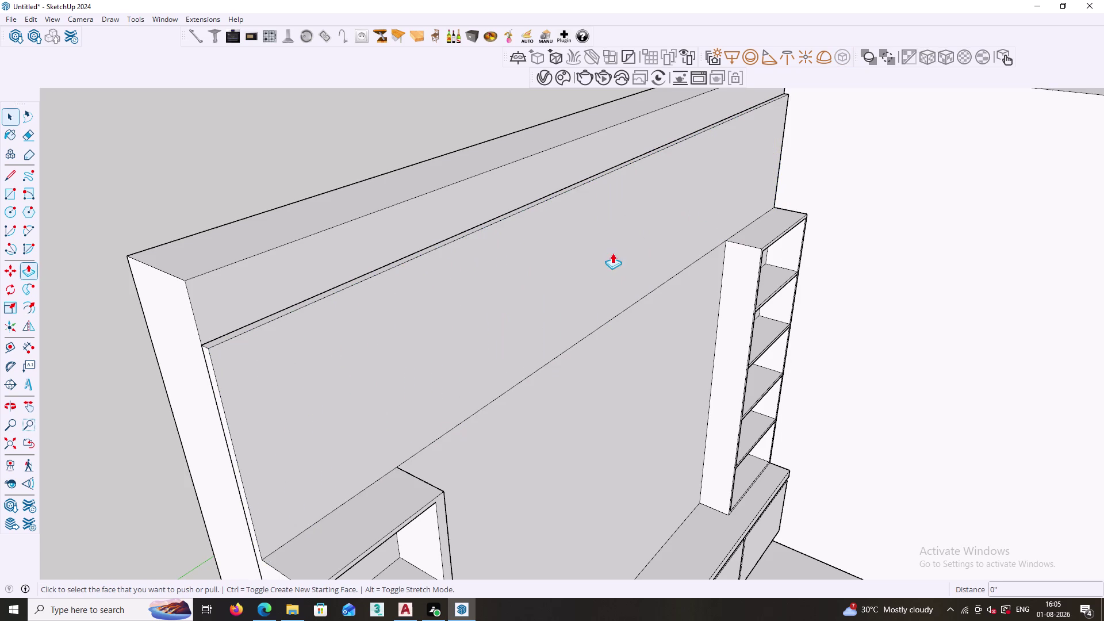
click(546, 283)
key(space)
double_click(496, 302)
key(p)
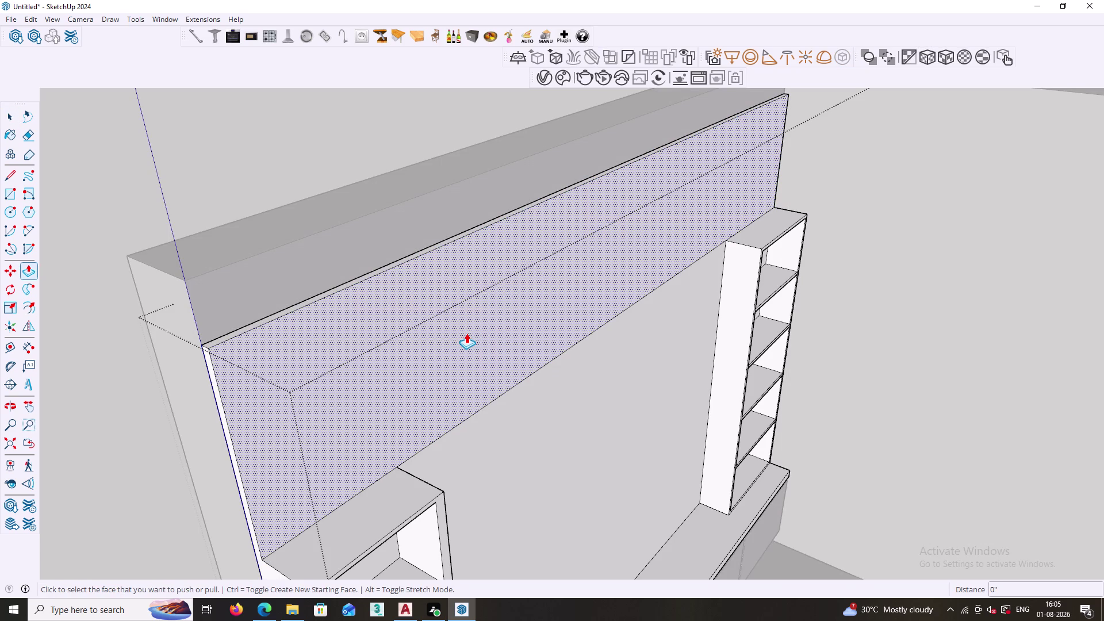
click(467, 332)
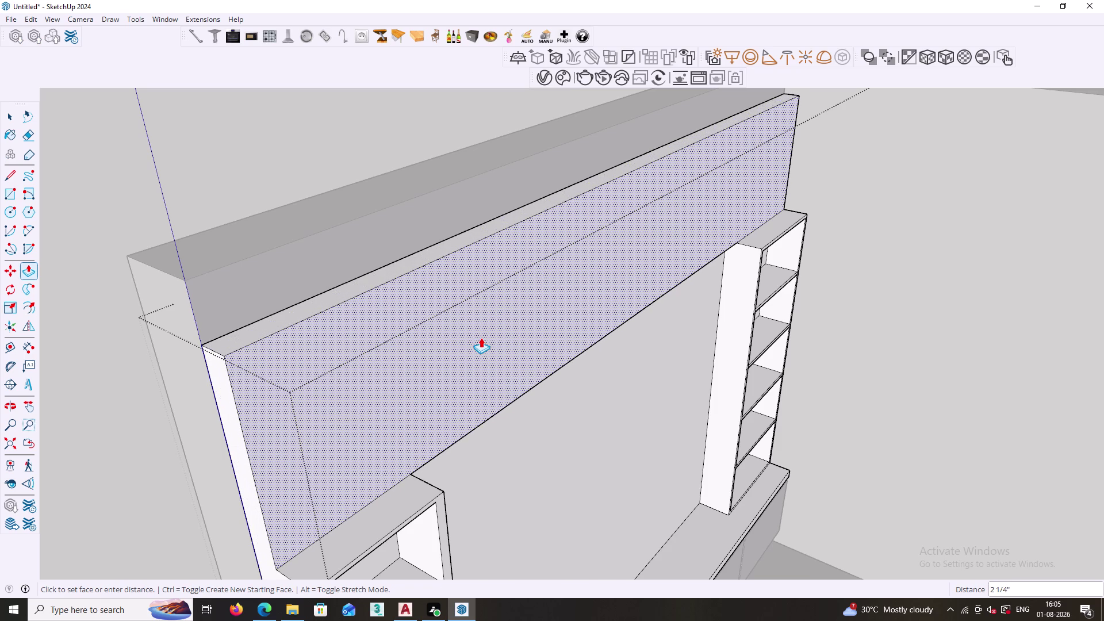
click(483, 338)
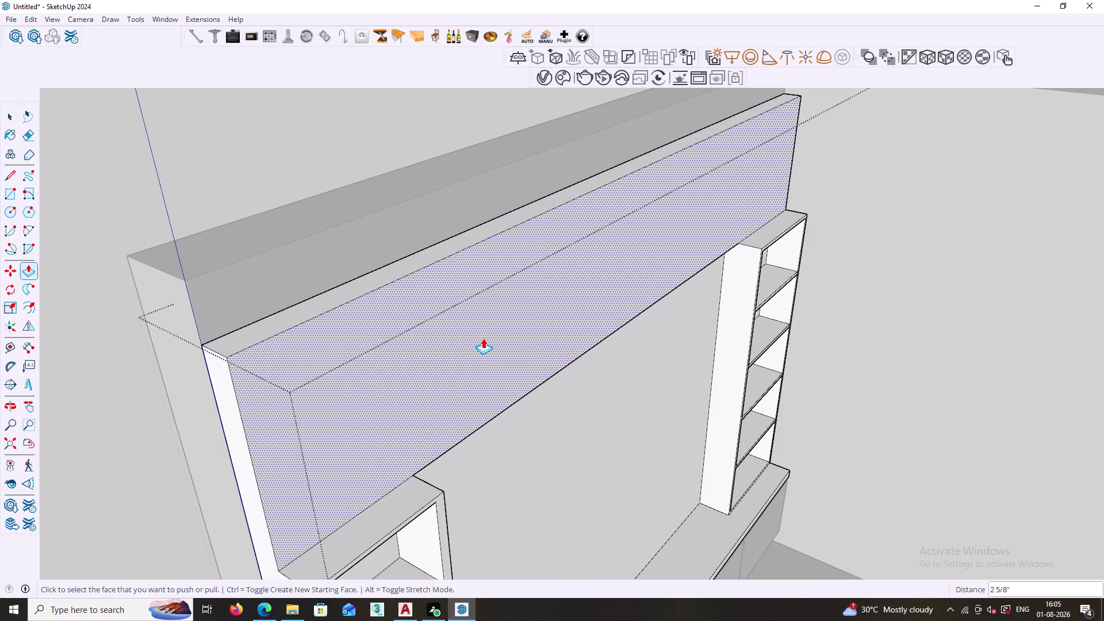
key(space)
click(112, 413)
scroll(down, 3)
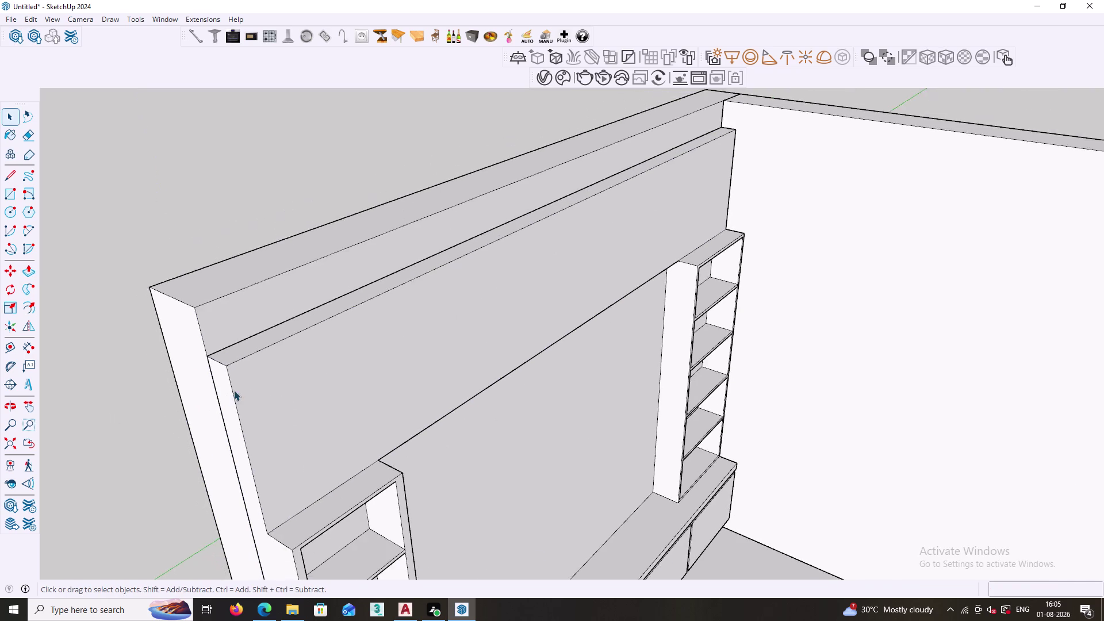
Orbit out and use Edit > Unhide > All to restore the room walls and ceiling.
scroll(down, 3)
middle_drag(576, 446, 362, 261)
middle_drag(366, 313, 339, 226)
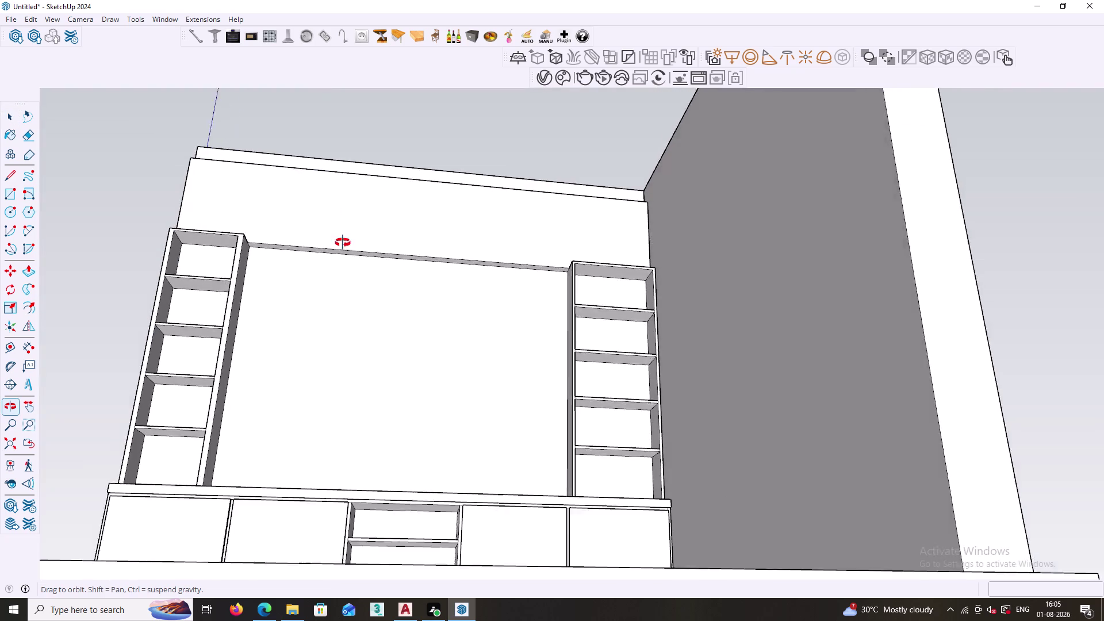
middle_drag(339, 226, 348, 261)
scroll(up, 3)
middle_drag(391, 312, 467, 393)
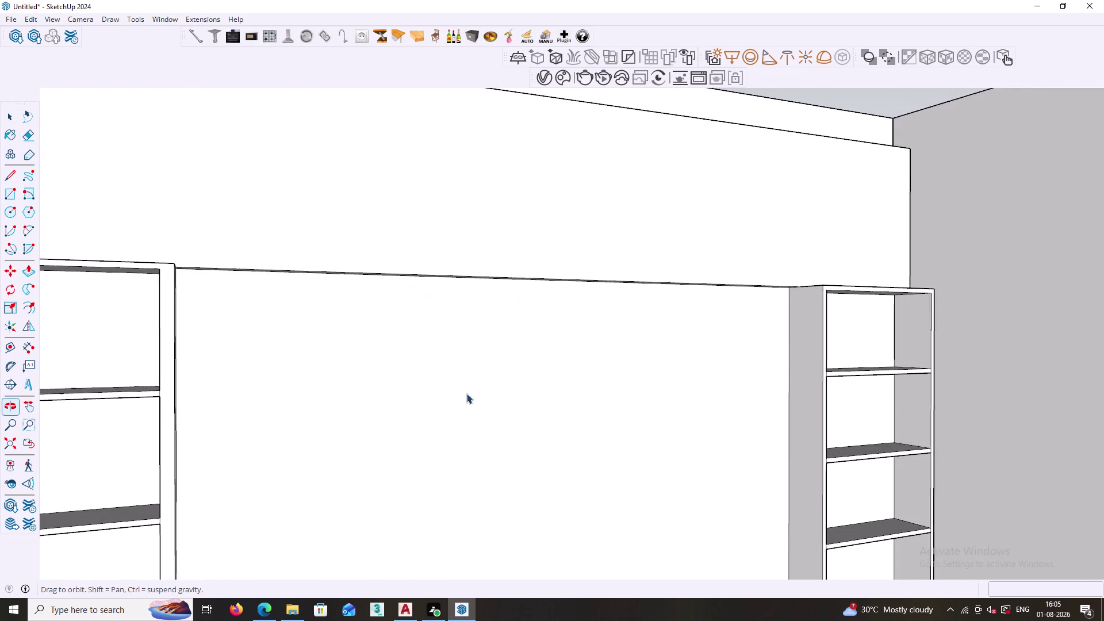
middle_drag(467, 393, 467, 393)
scroll(down, 3)
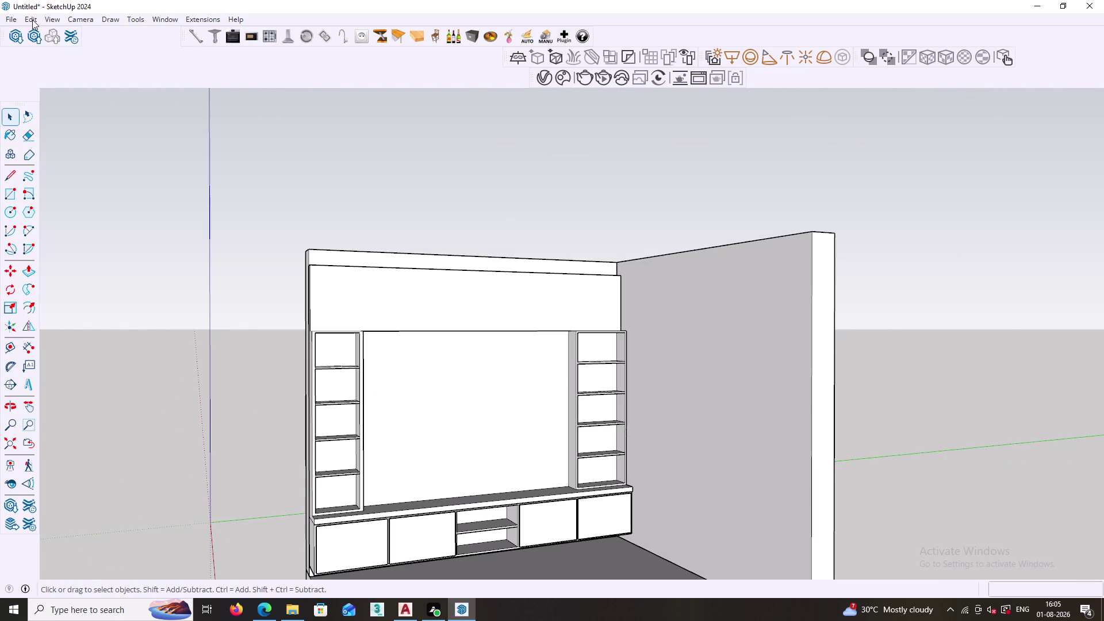
click(32, 19)
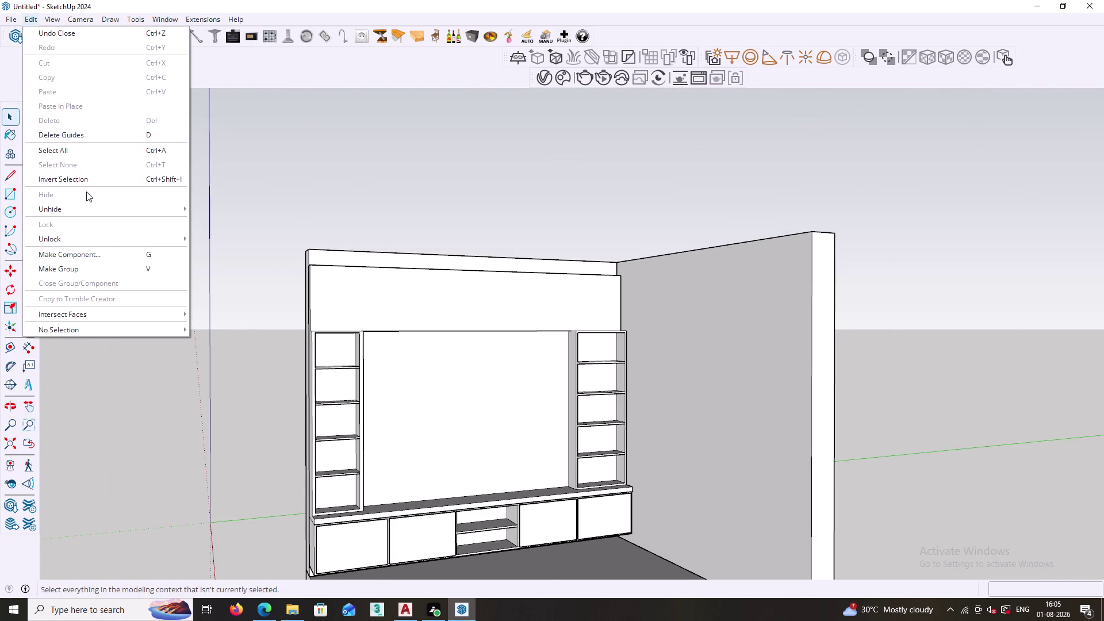
click(93, 215)
click(213, 237)
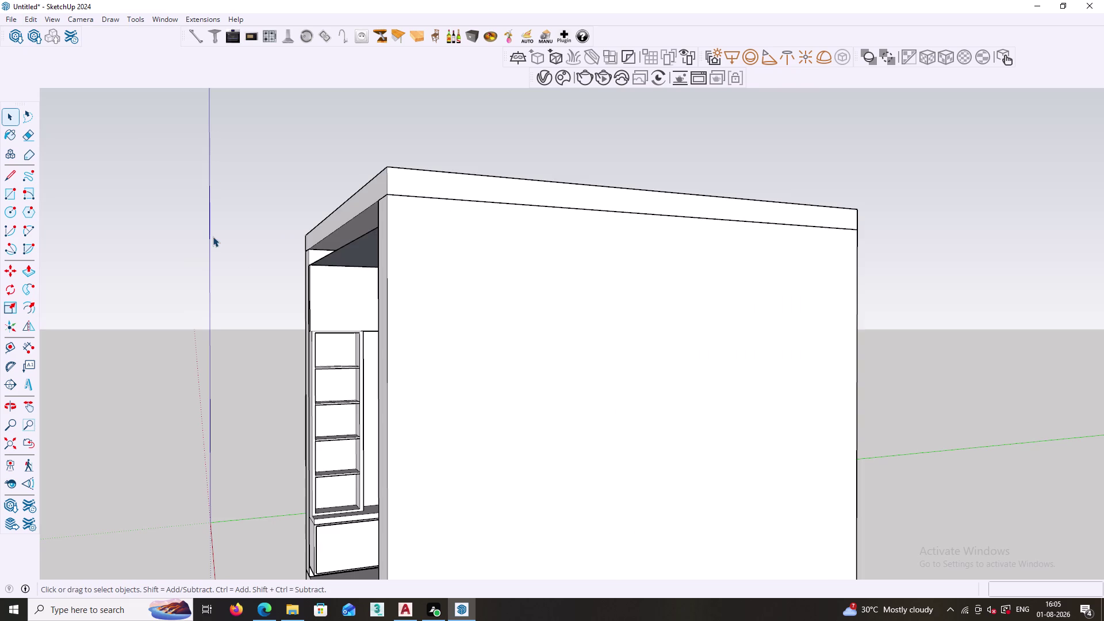
scroll(down, 3)
middle_drag(377, 312, 472, 390)
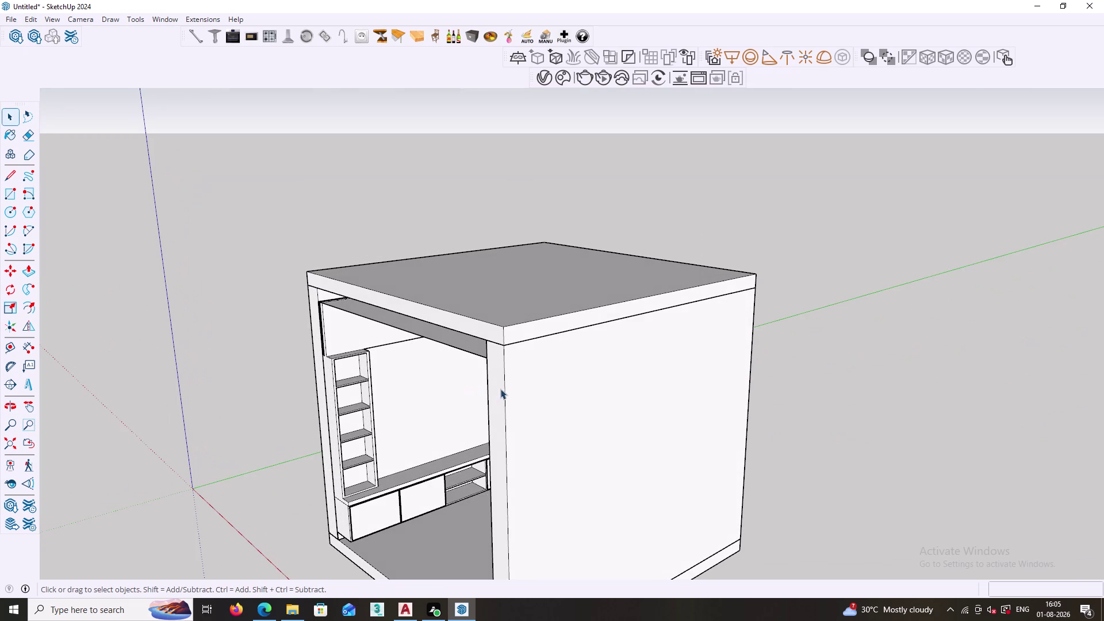
Hide the near side wall, the outer ceiling slab and the inner ceiling slab.
click(506, 388)
right_click(507, 389)
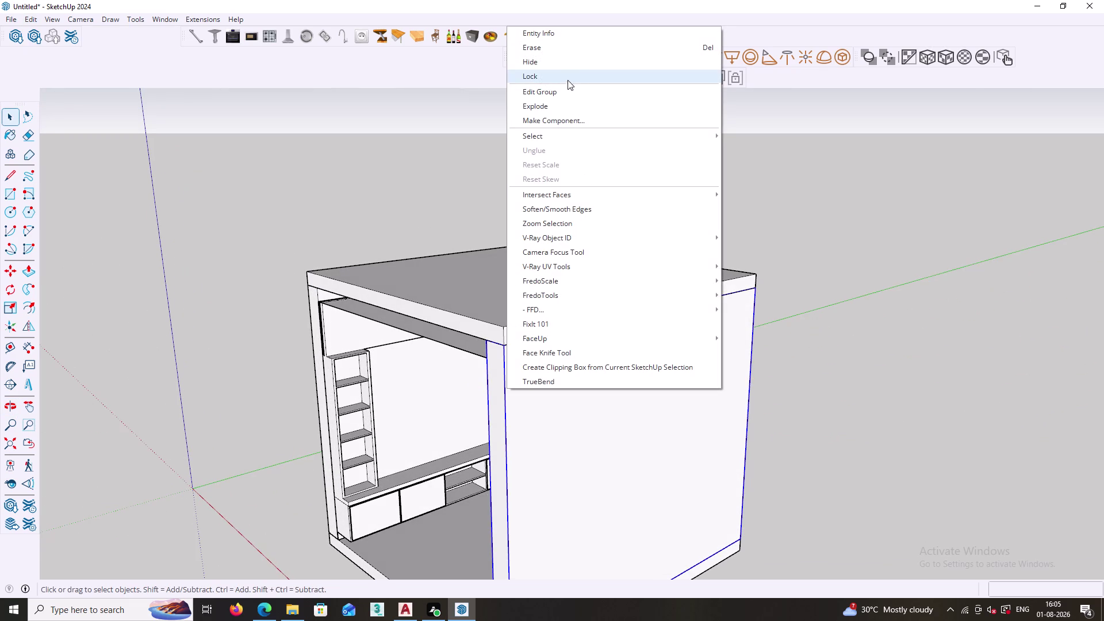
click(552, 68)
click(525, 303)
right_click(525, 303)
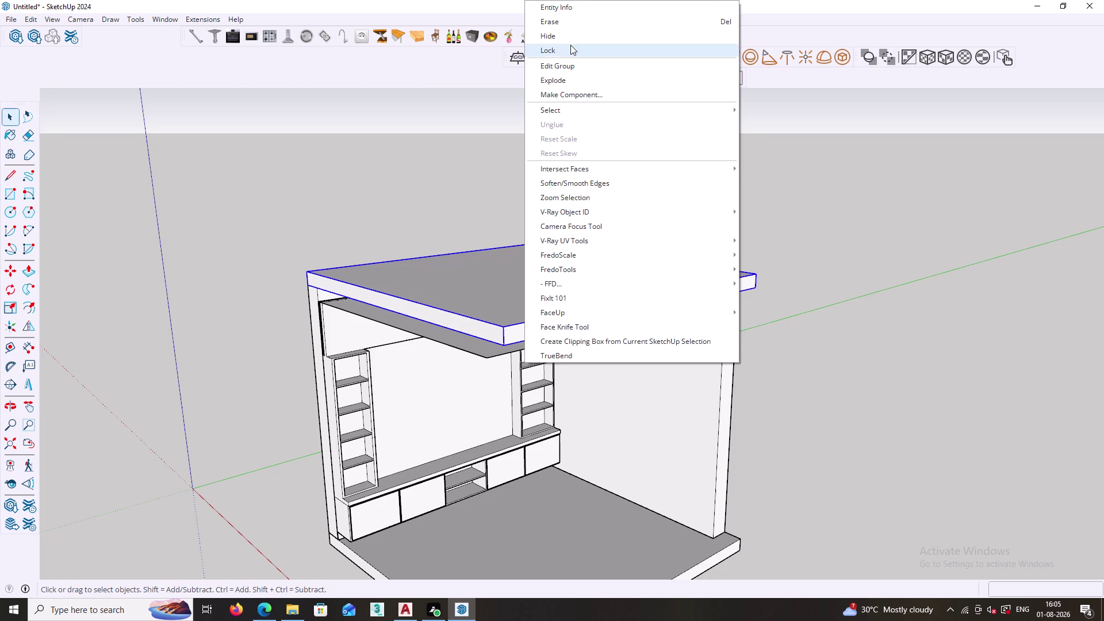
click(572, 37)
click(519, 326)
right_click(518, 326)
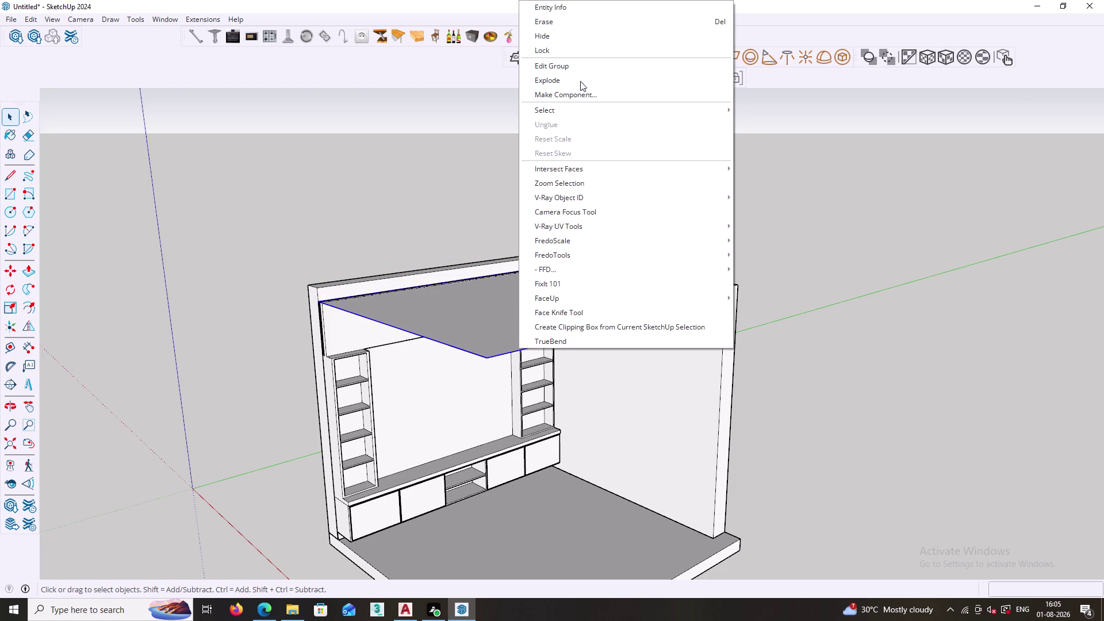
click(561, 40)
Select the first nine slat outlines at the left of the top panel.
scroll(up, 3)
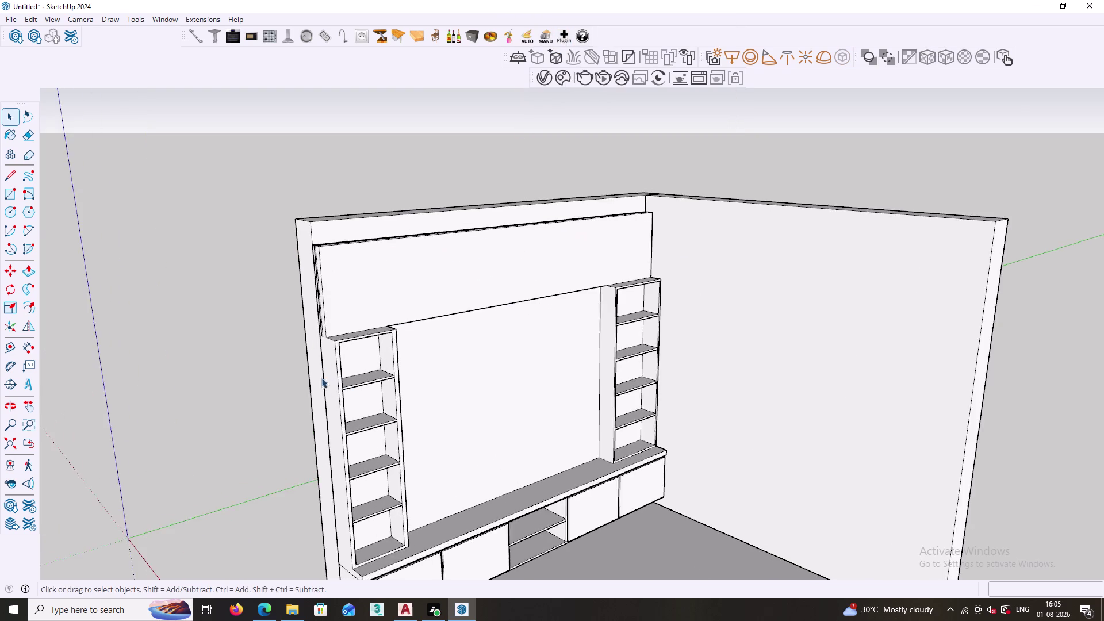
scroll(up, 3)
middle_drag(321, 279, 336, 388)
scroll(up, 3)
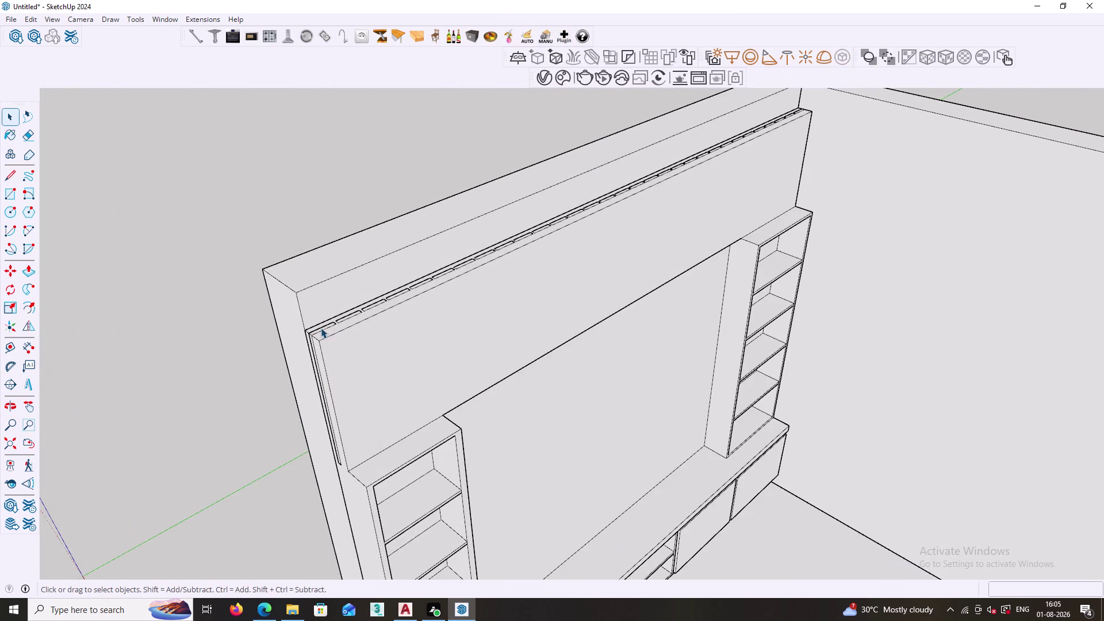
click(321, 328)
click(352, 313)
click(376, 303)
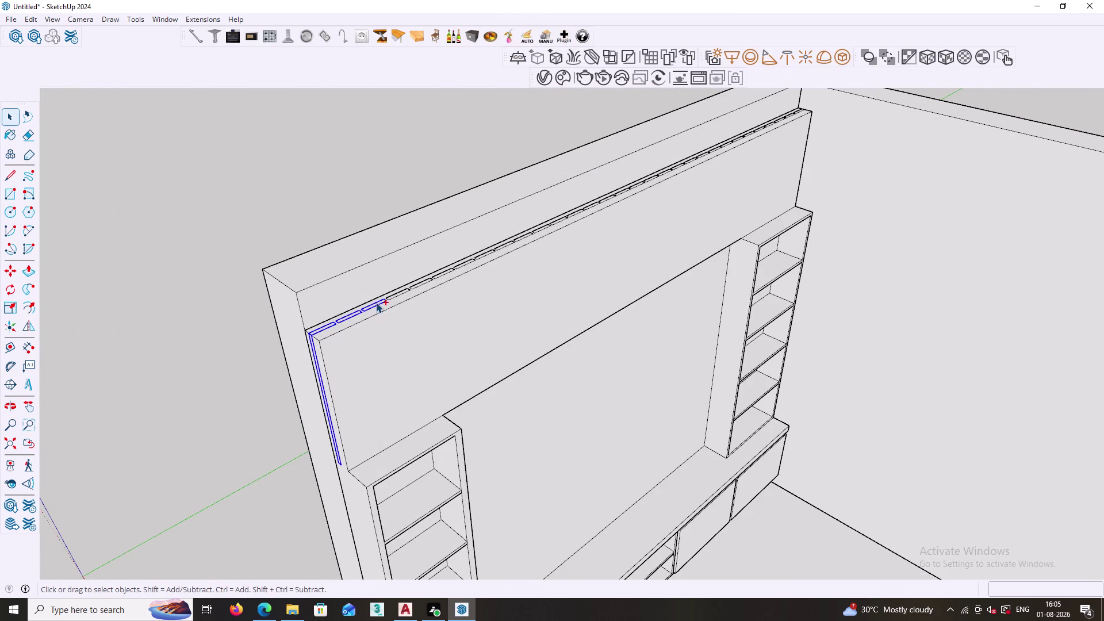
click(404, 290)
click(421, 282)
click(446, 272)
click(467, 260)
scroll(down, 3)
middle_drag(480, 365, 469, 234)
middle_drag(502, 382, 342, 501)
scroll(up, 3)
middle_drag(419, 256, 459, 360)
click(439, 289)
click(460, 284)
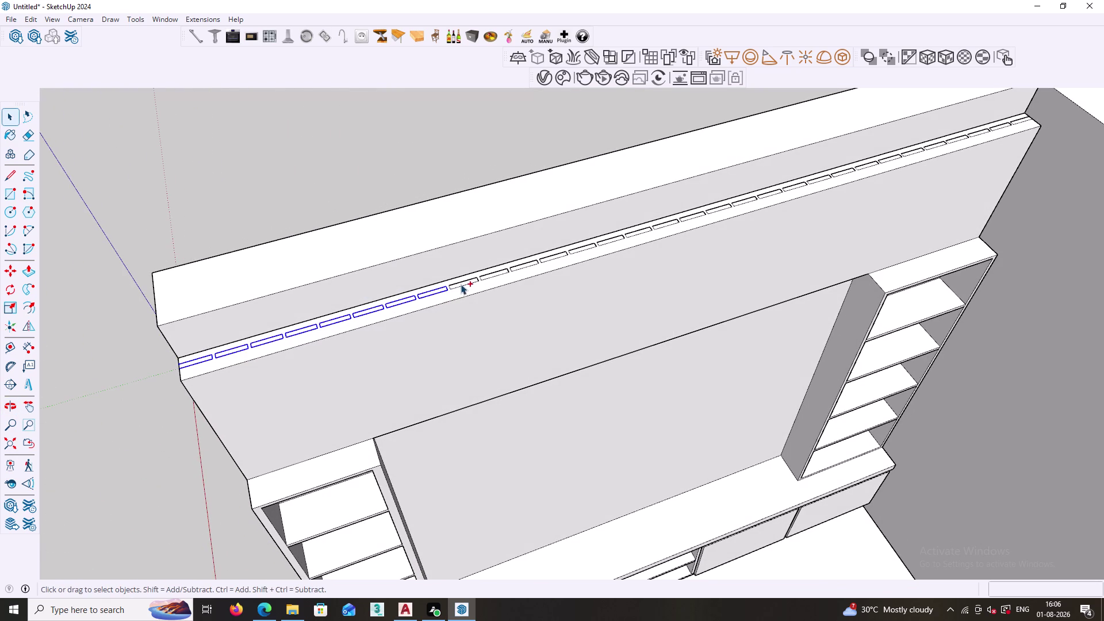
Add fourteen more slat outlines along the middle of the row.
click(497, 272)
click(521, 264)
click(556, 253)
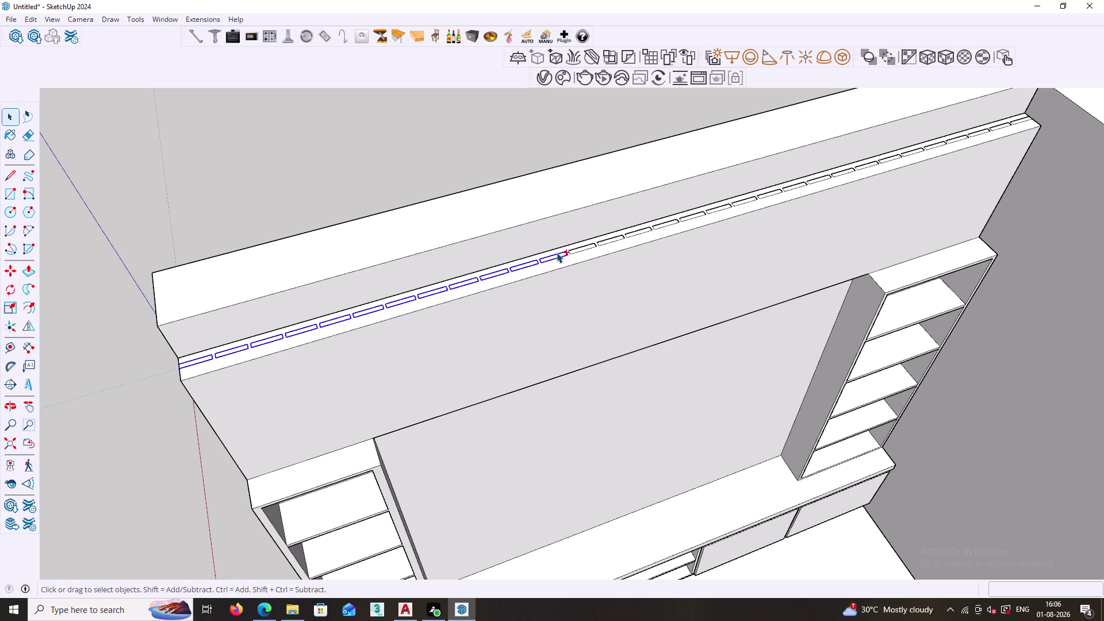
click(584, 250)
click(609, 241)
click(644, 229)
click(670, 224)
click(693, 215)
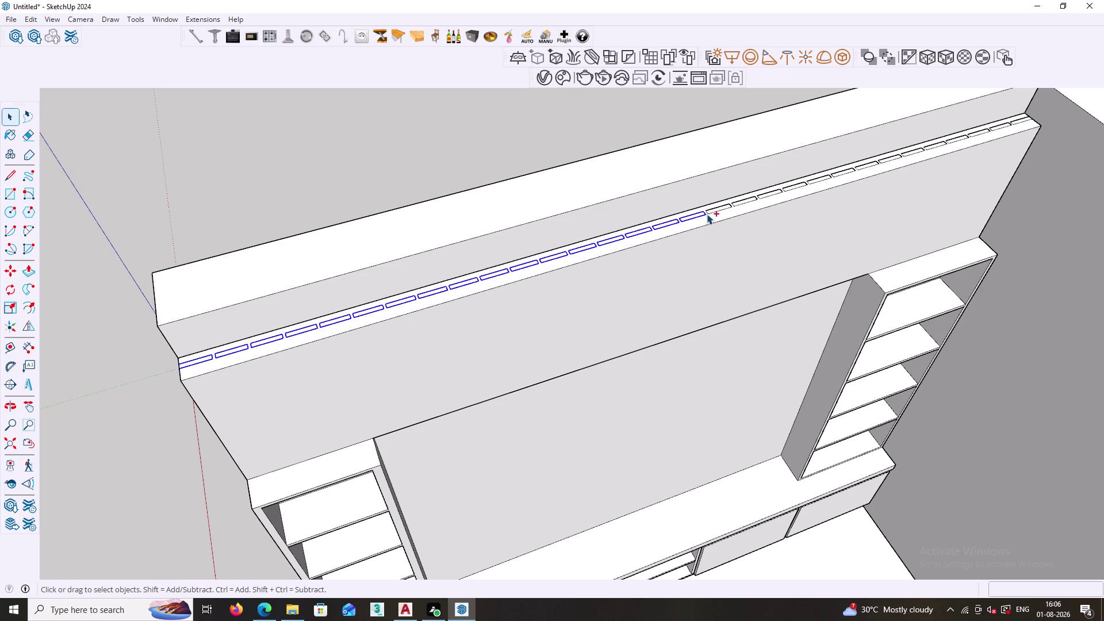
click(717, 211)
click(747, 201)
click(772, 194)
click(792, 188)
click(818, 179)
click(849, 170)
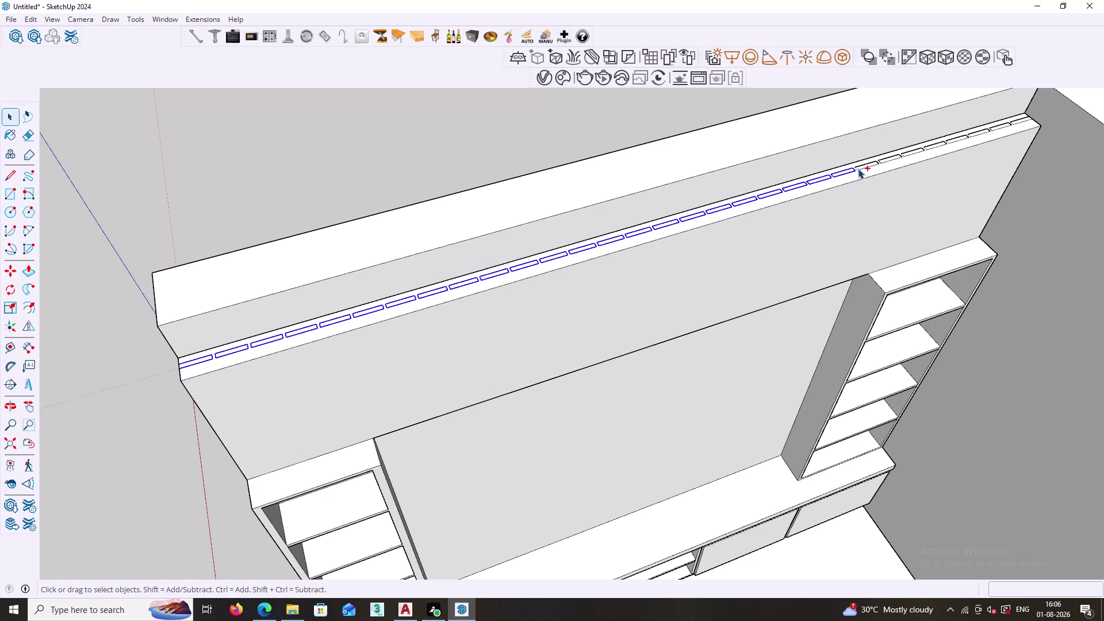
Add the last eight slat outlines up to the right end and start Move.
click(866, 167)
scroll(down, 3)
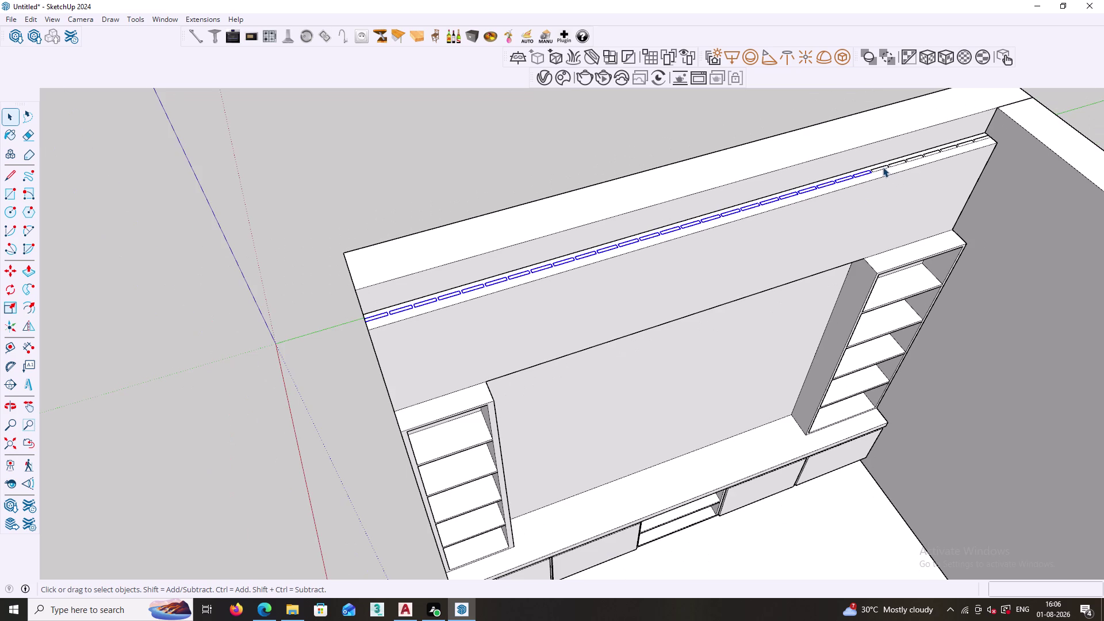
click(883, 166)
click(901, 160)
click(916, 156)
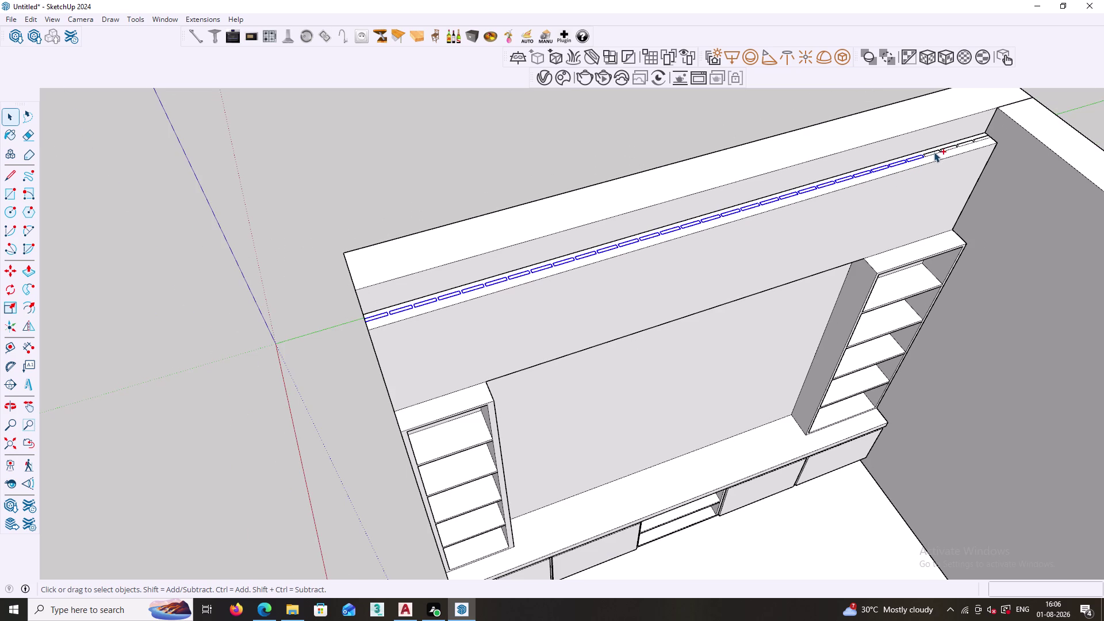
click(934, 152)
click(950, 146)
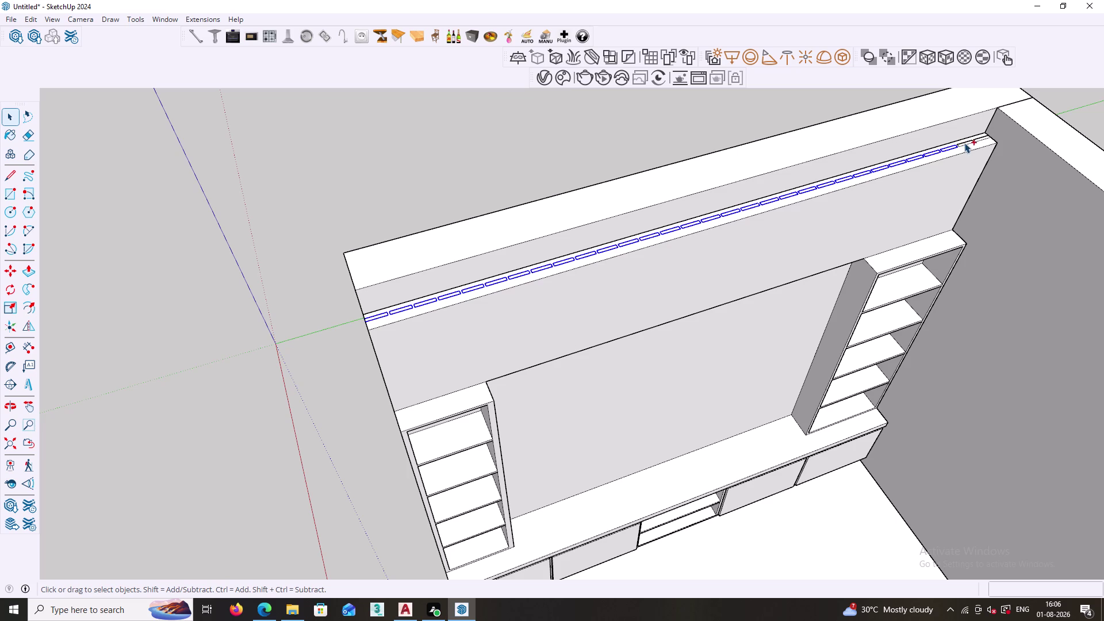
click(965, 143)
click(981, 138)
scroll(down, 3)
middle_drag(423, 380, 519, 301)
key(m)
scroll(up, 3)
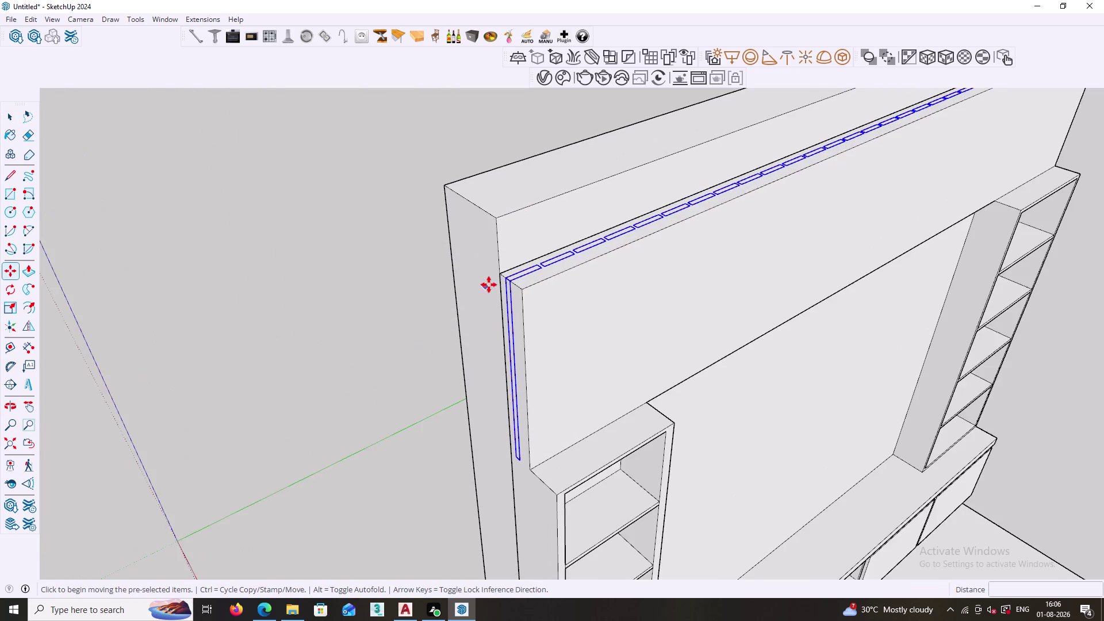
Move the selected slats forward about 3 inches and clear the selection.
scroll(up, 3)
click(511, 276)
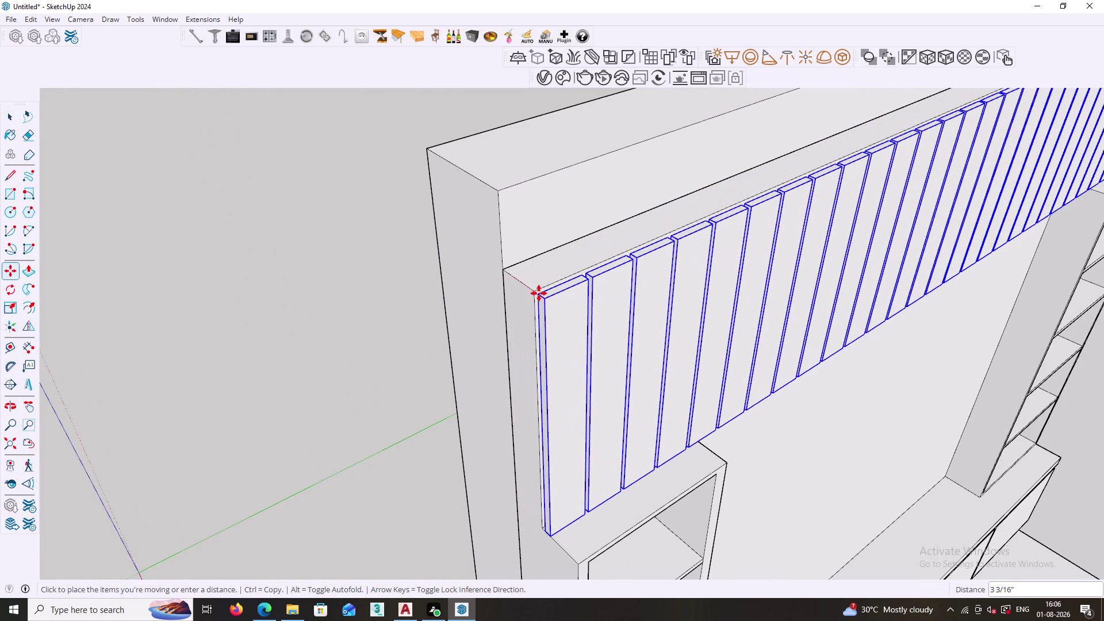
click(537, 292)
key(space)
click(432, 333)
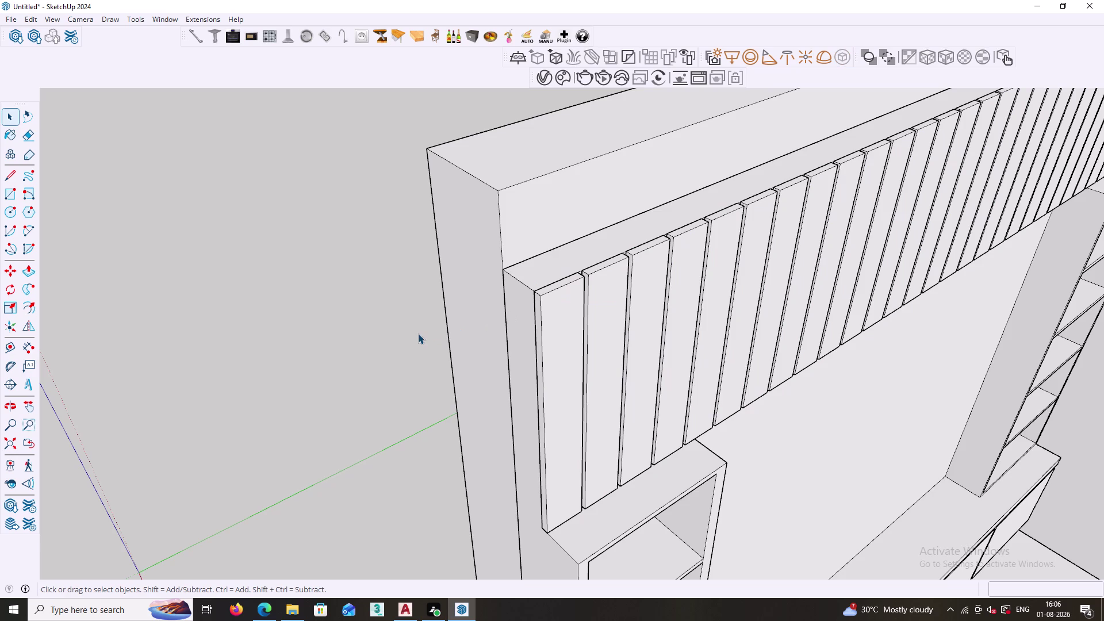
Orbit around the TV unit to check the slats, briefly opening the carcass group.
scroll(down, 3)
scroll(down, 3)
middle_drag(744, 473, 627, 386)
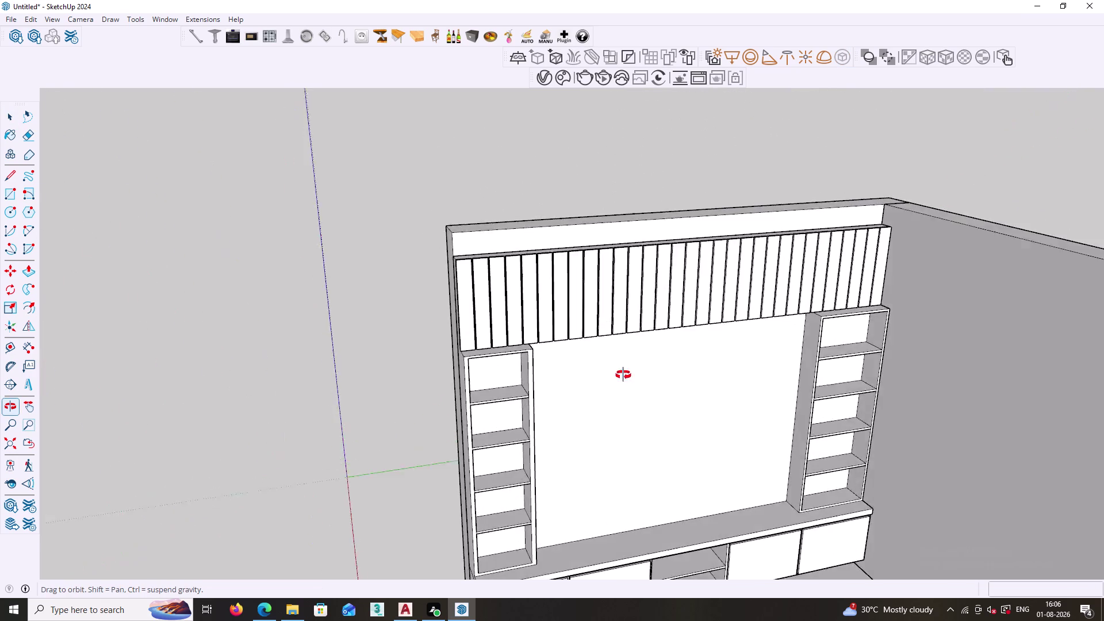
middle_drag(626, 387, 775, 291)
middle_drag(775, 290, 568, 337)
scroll(down, 3)
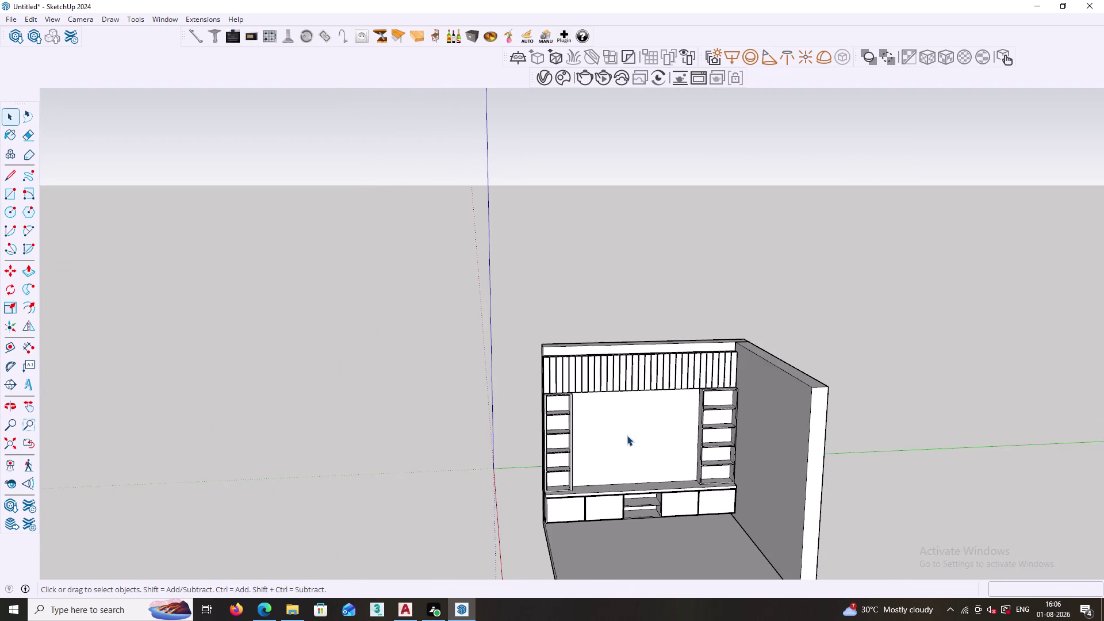
middle_drag(610, 441, 747, 496)
scroll(up, 3)
middle_drag(678, 425, 663, 435)
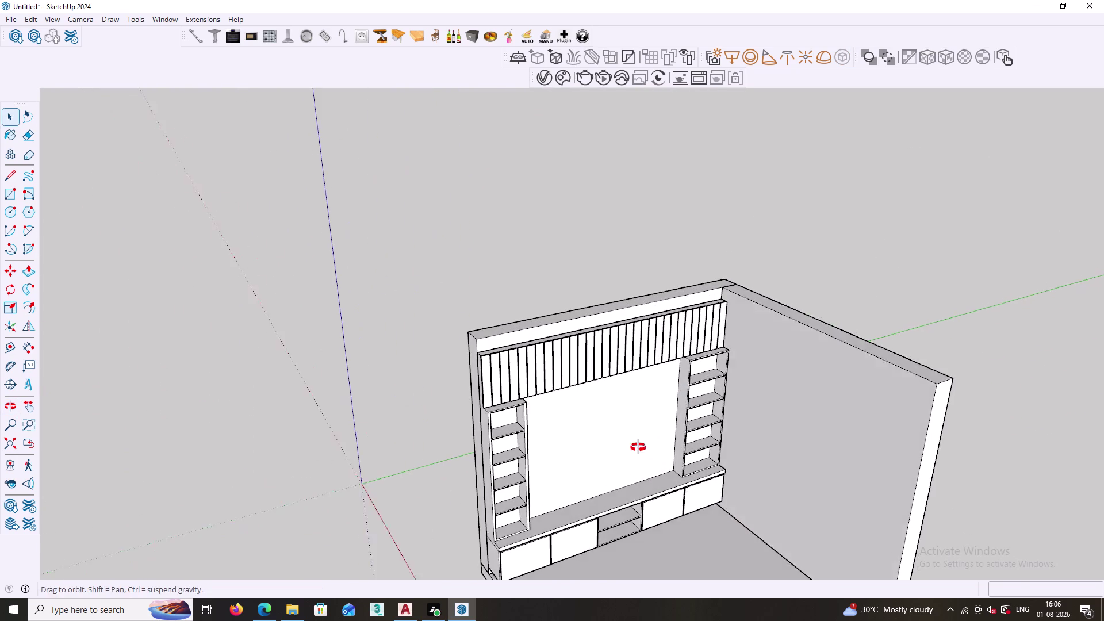
middle_drag(663, 435, 630, 452)
scroll(up, 3)
click(696, 413)
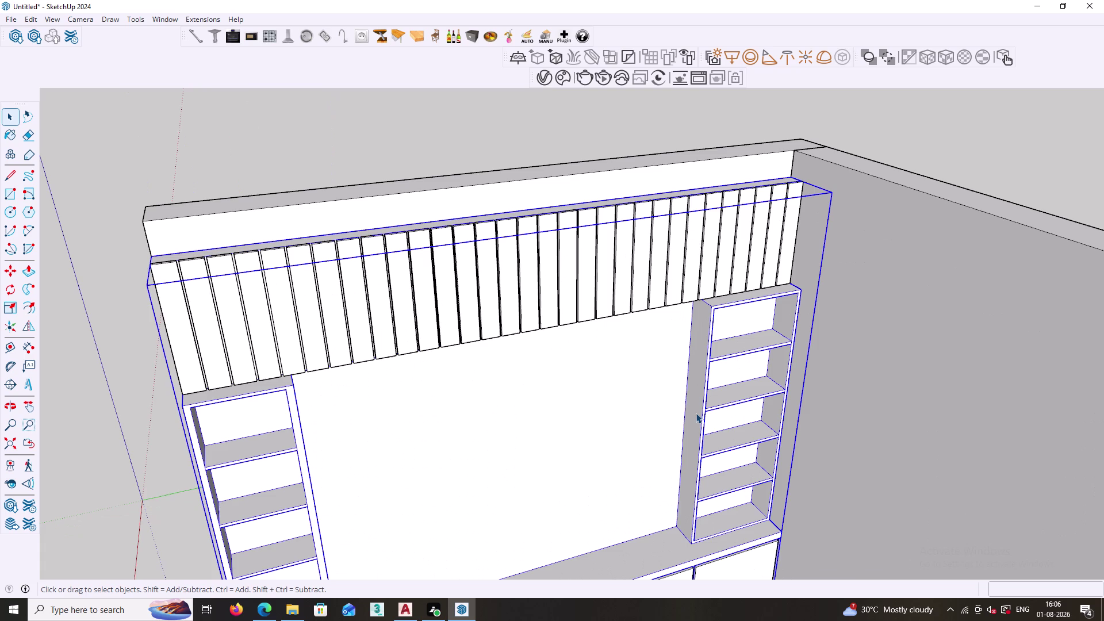
double_click(696, 412)
click(696, 412)
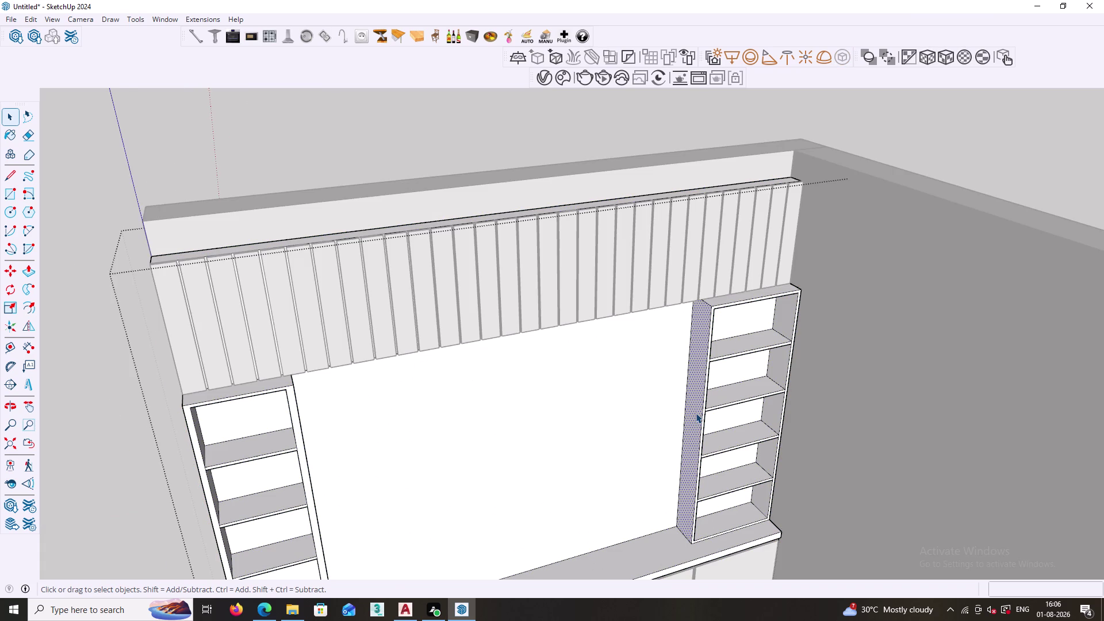
scroll(down, 3)
click(827, 241)
scroll(down, 3)
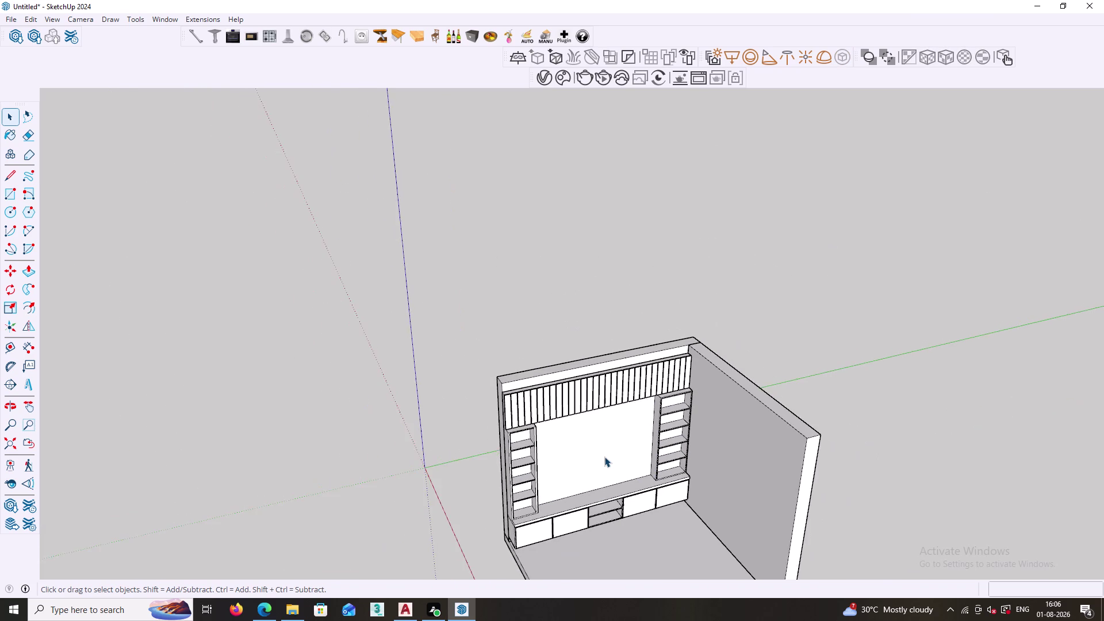
middle_drag(611, 474, 471, 395)
Group the selected TV unit geometry and draw a back panel rectangle below the slats.
right_click(731, 322)
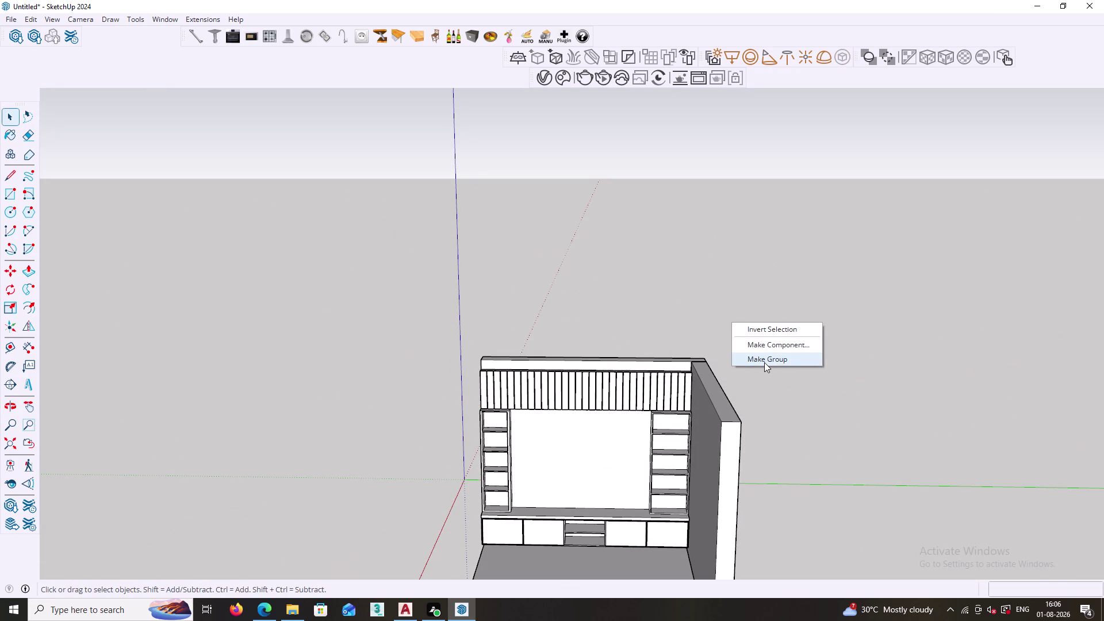
click(764, 362)
key(r)
scroll(up, 3)
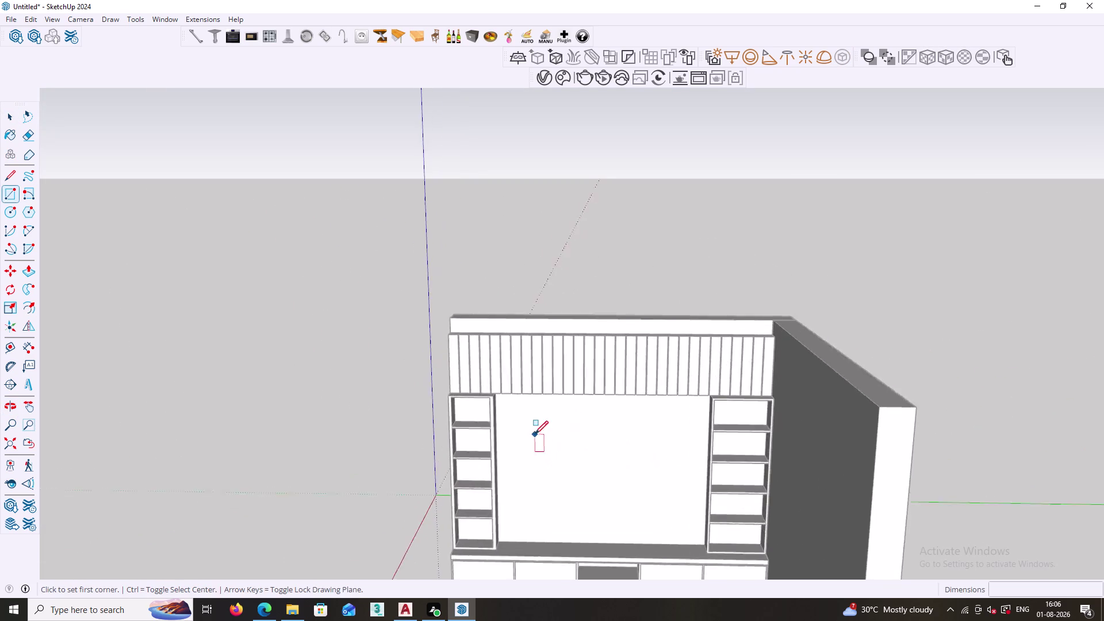
middle_drag(534, 453, 464, 339)
scroll(up, 3)
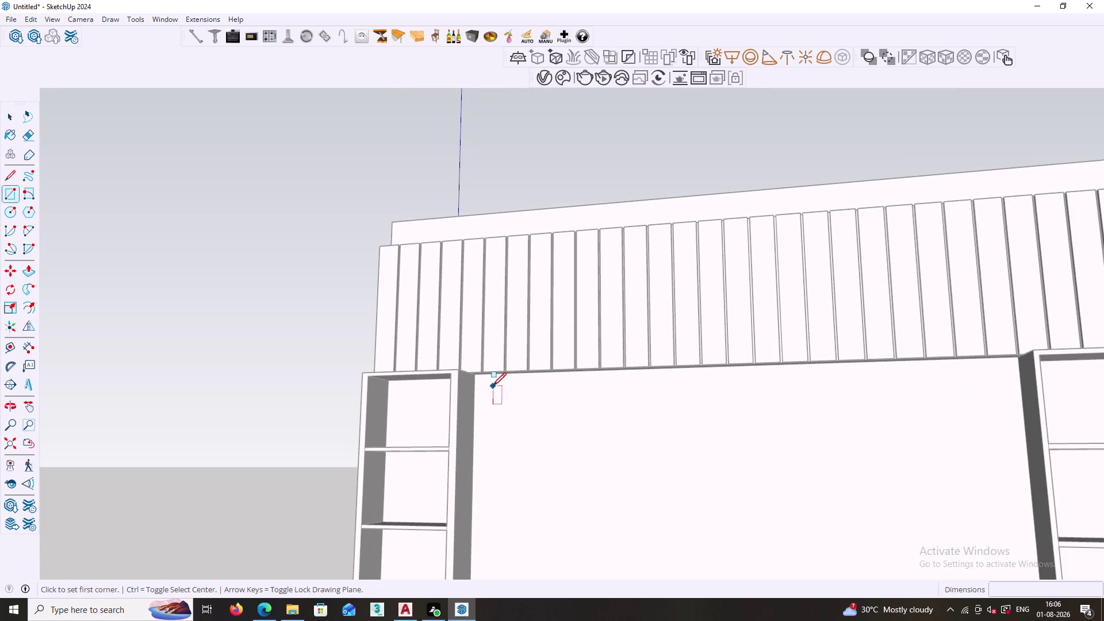
click(479, 376)
scroll(down, 3)
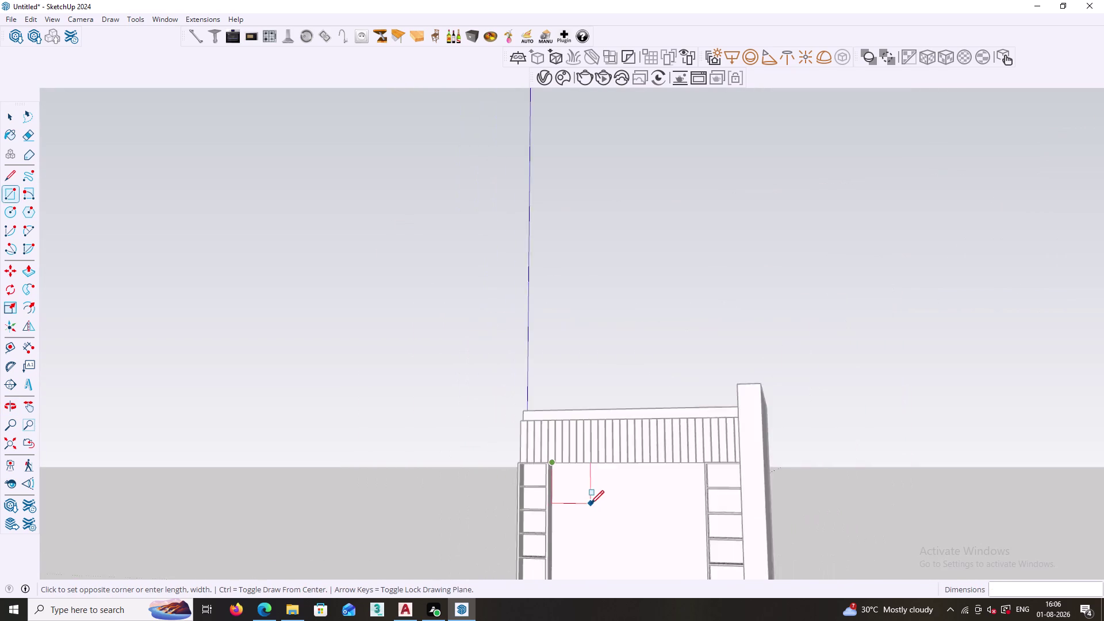
scroll(down, 3)
middle_drag(633, 538, 590, 373)
middle_drag(617, 425, 705, 501)
middle_drag(552, 379, 657, 484)
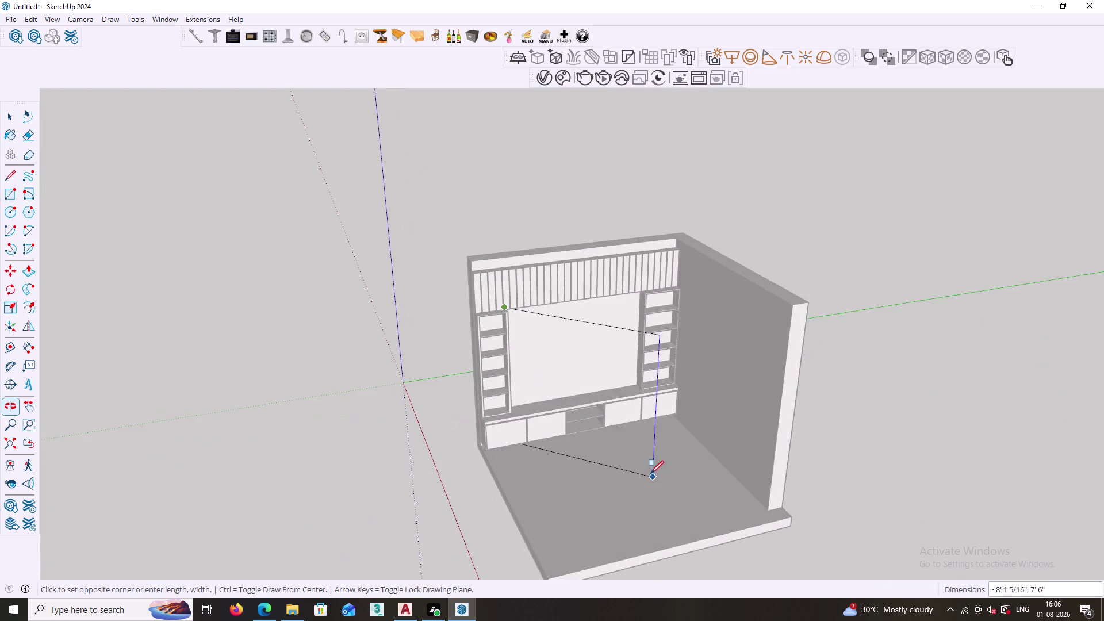
scroll(up, 3)
click(645, 381)
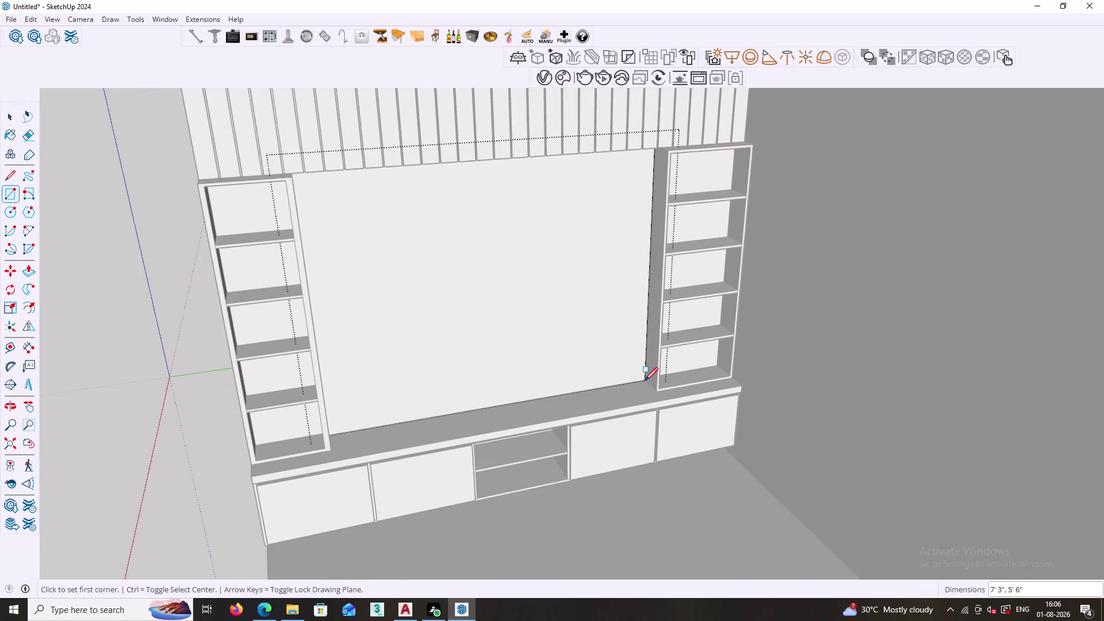
Push/pull the back panel rectangle to give the panel its thickness.
key(p)
click(428, 297)
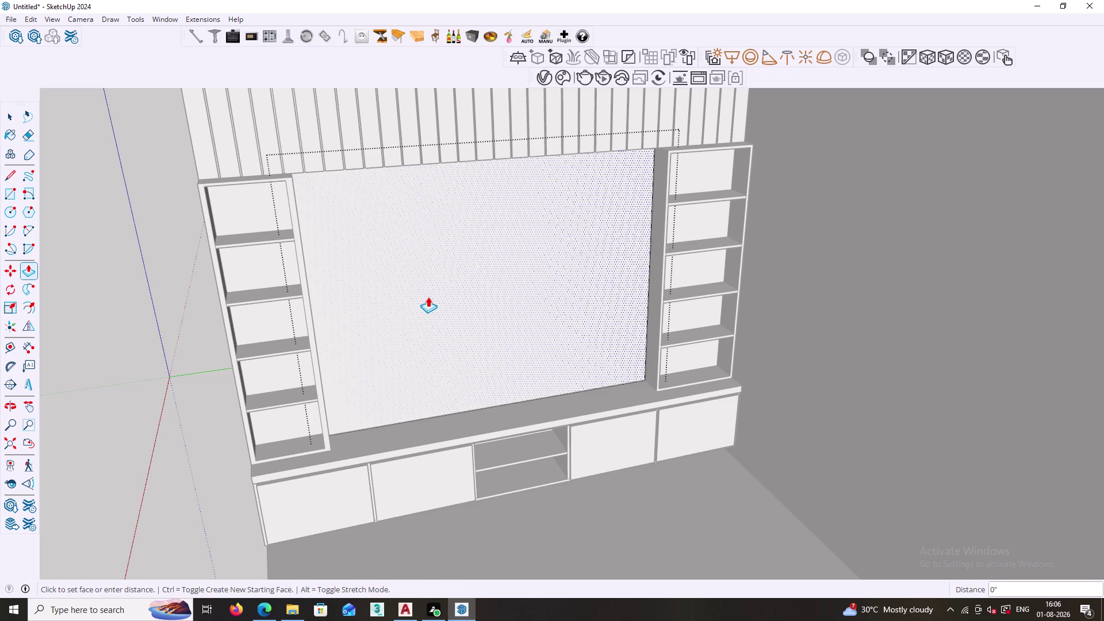
scroll(up, 3)
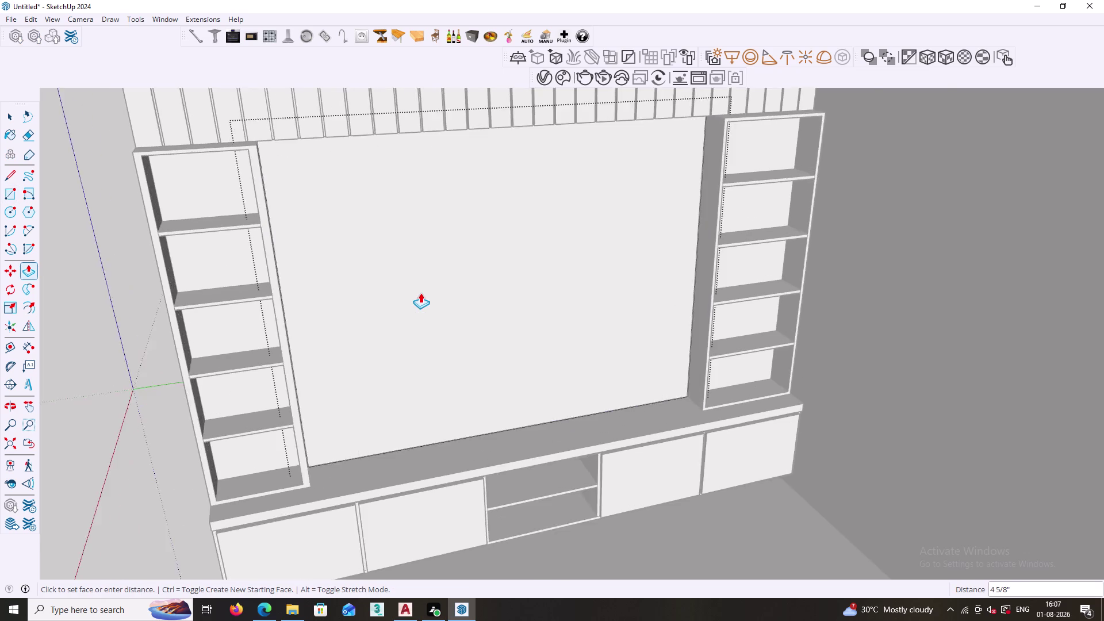
scroll(up, 3)
scroll(up, 3)
scroll(up, 3)
scroll(down, 3)
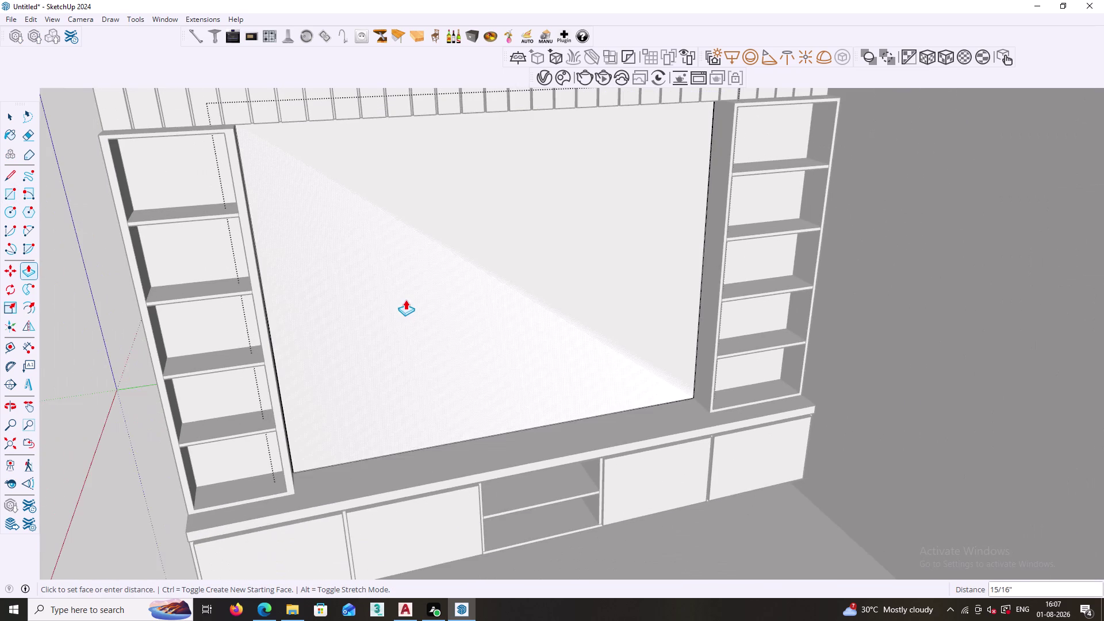
middle_drag(406, 299, 280, 363)
scroll(down, 3)
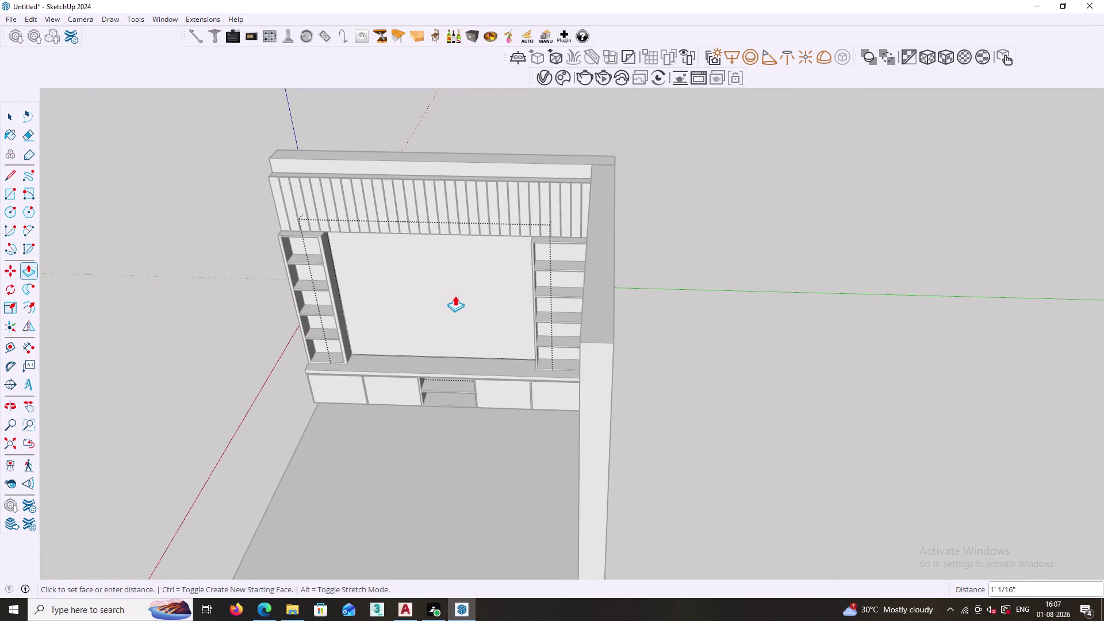
middle_drag(442, 299, 754, 286)
middle_drag(502, 318, 618, 310)
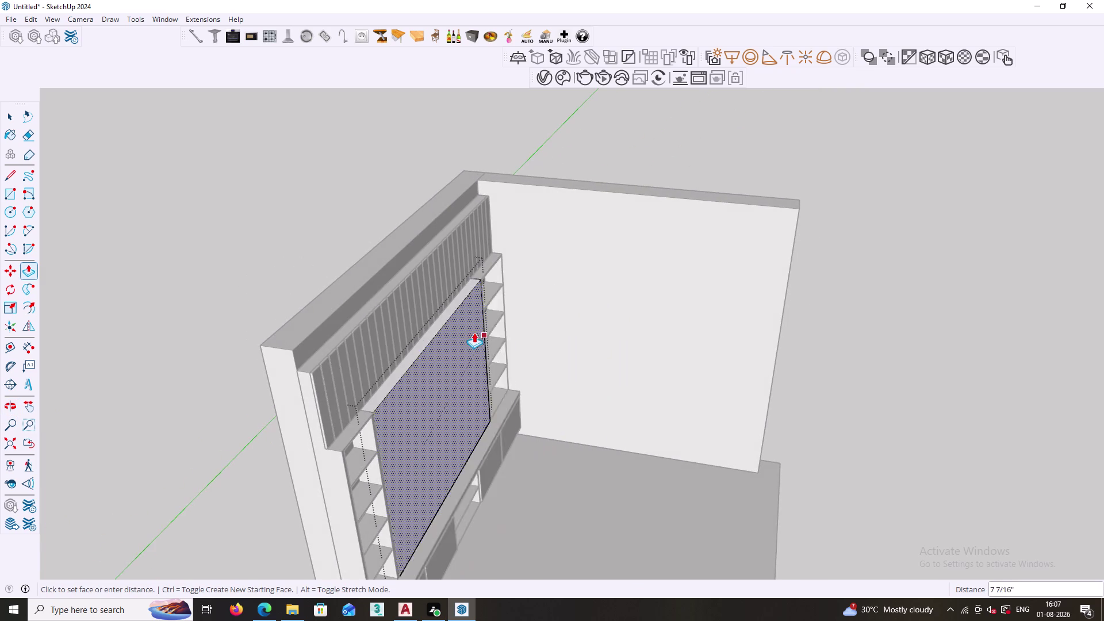
scroll(up, 3)
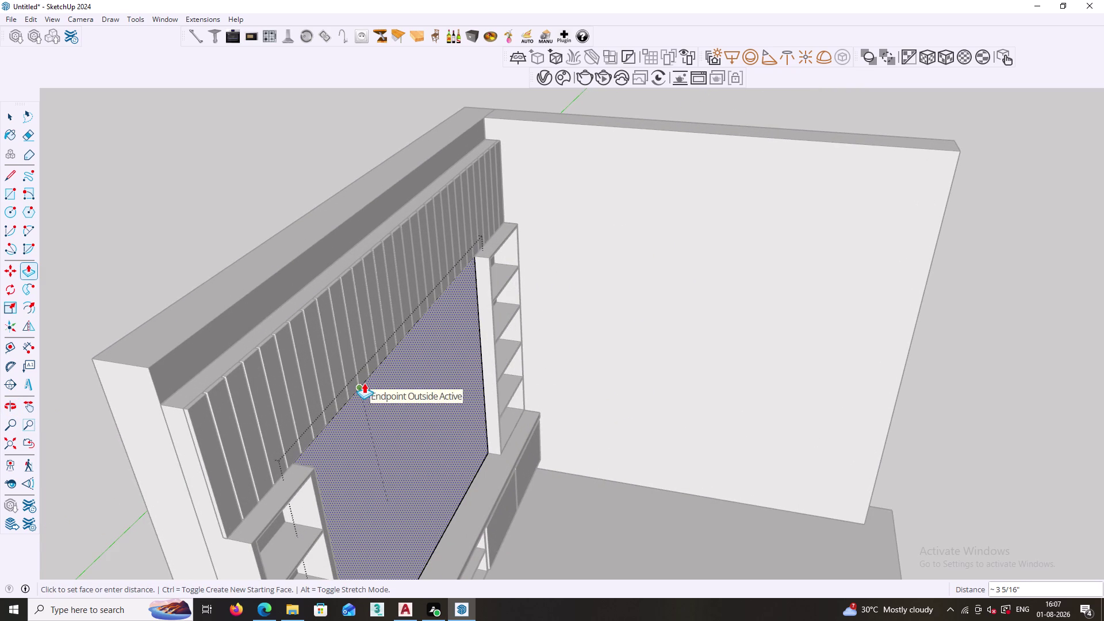
click(361, 388)
scroll(up, 3)
click(380, 428)
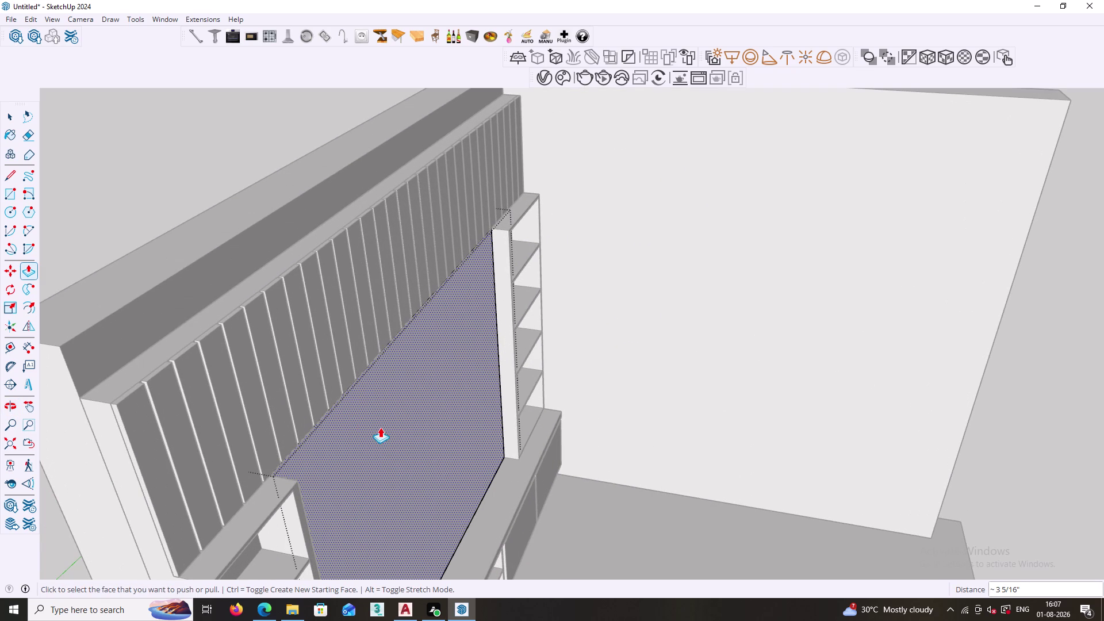
click(364, 427)
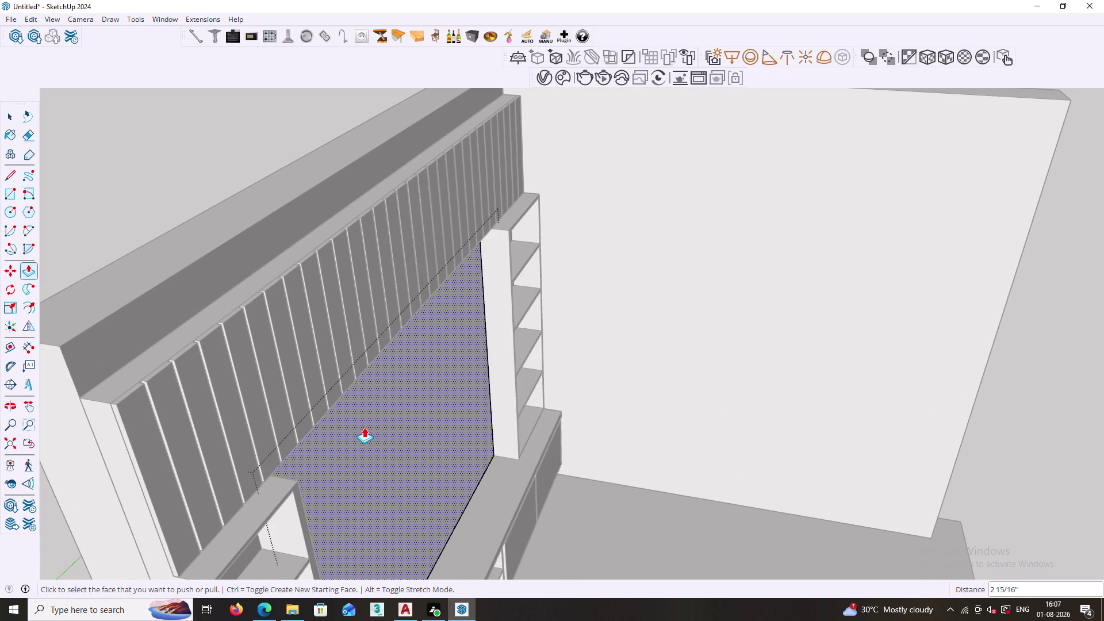
Select the new back panel and move it into place within the unit.
key(space)
click(165, 160)
click(392, 412)
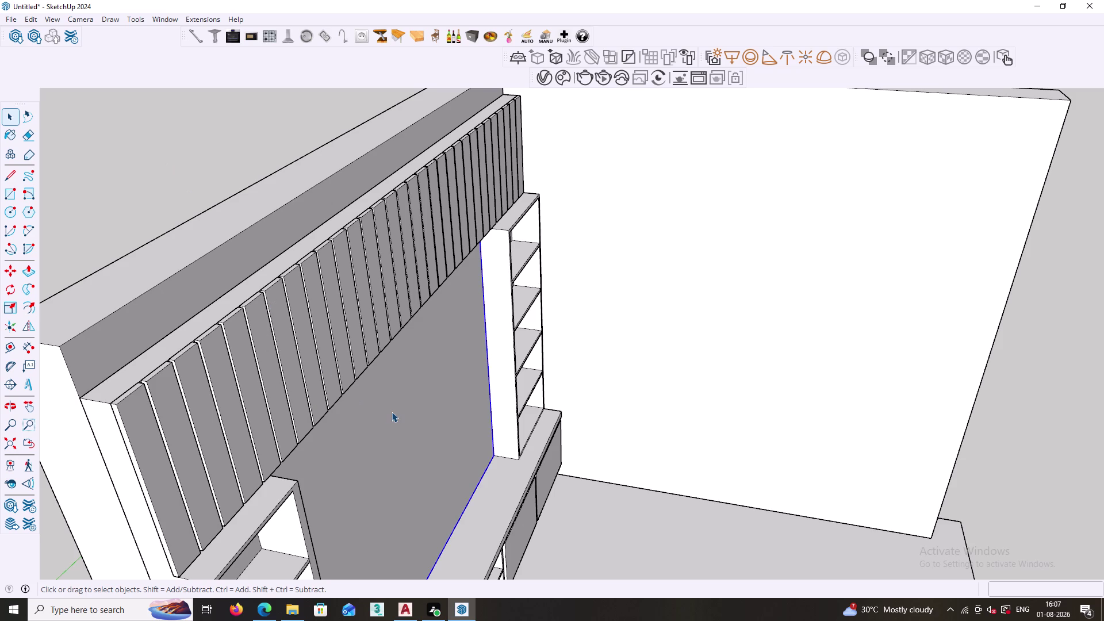
key(m)
scroll(down, 3)
middle_drag(404, 457, 404, 444)
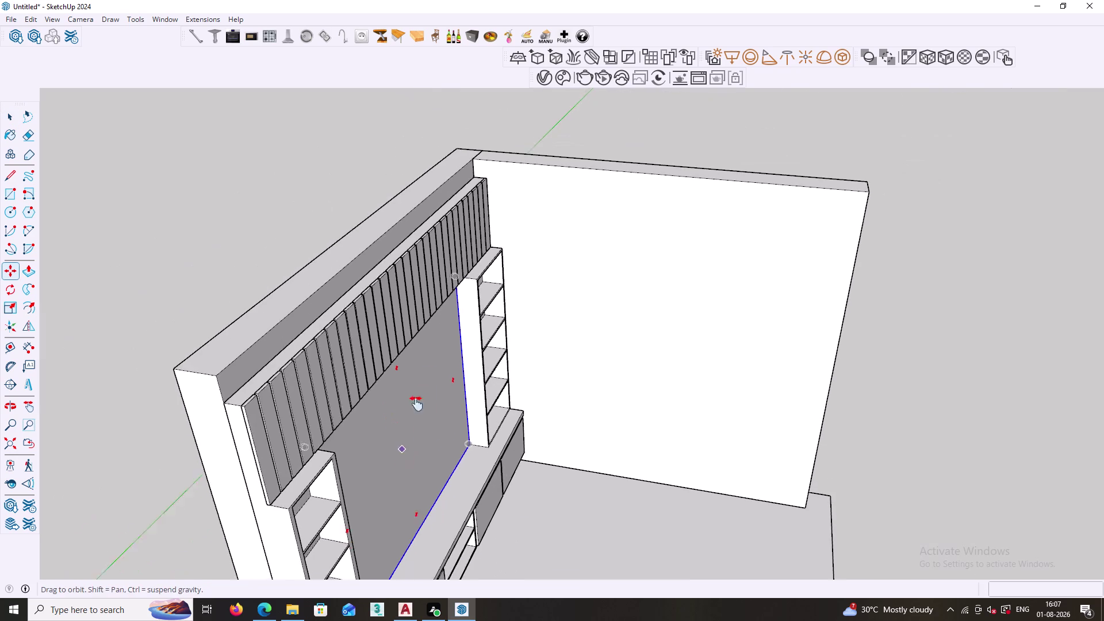
middle_drag(403, 444, 481, 248)
click(534, 281)
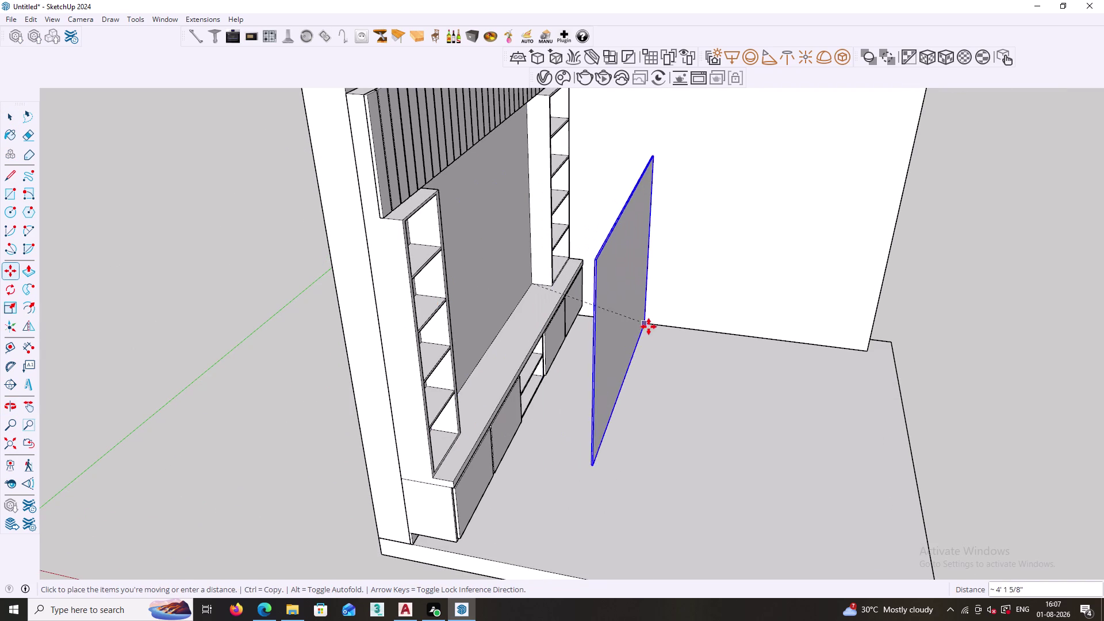
key(space)
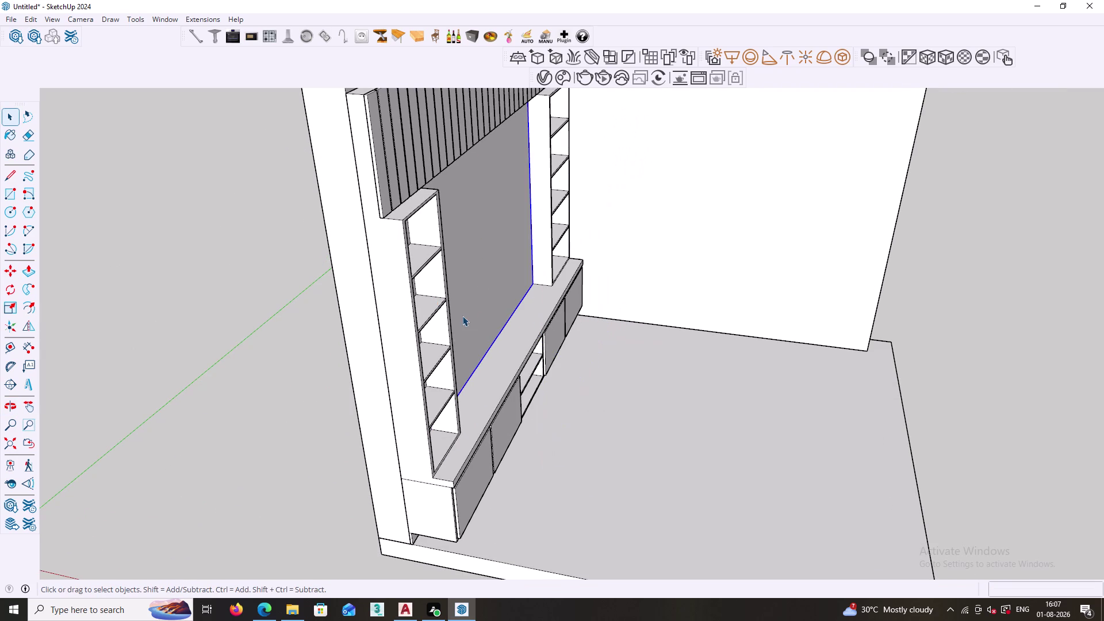
scroll(down, 3)
middle_drag(526, 325, 360, 308)
click(339, 283)
right_click(313, 249)
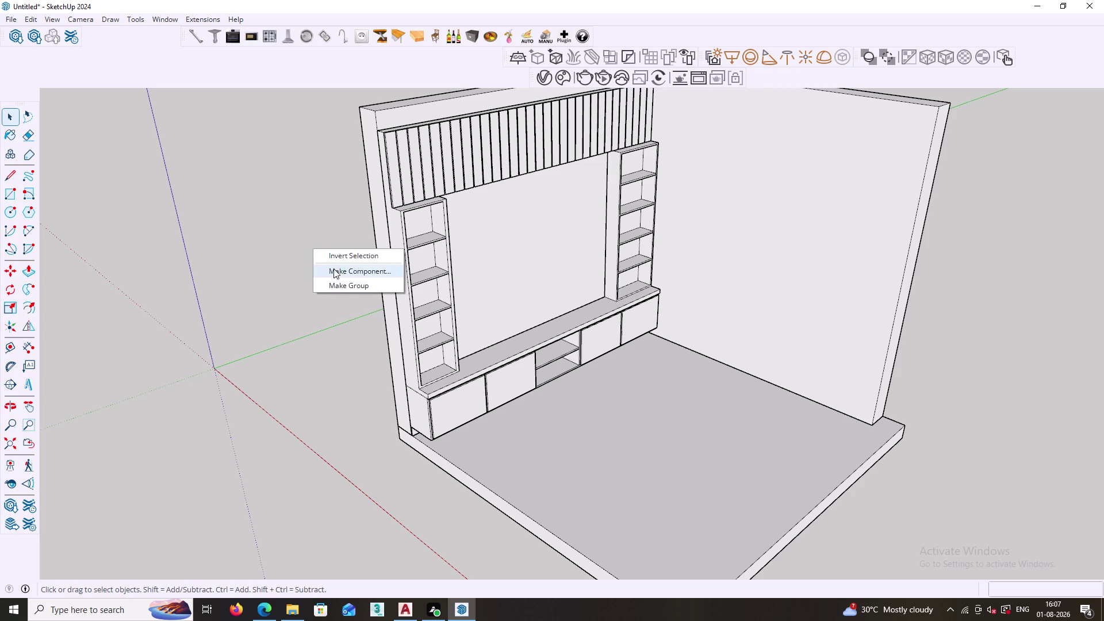
click(345, 282)
scroll(up, 3)
middle_drag(551, 327, 453, 292)
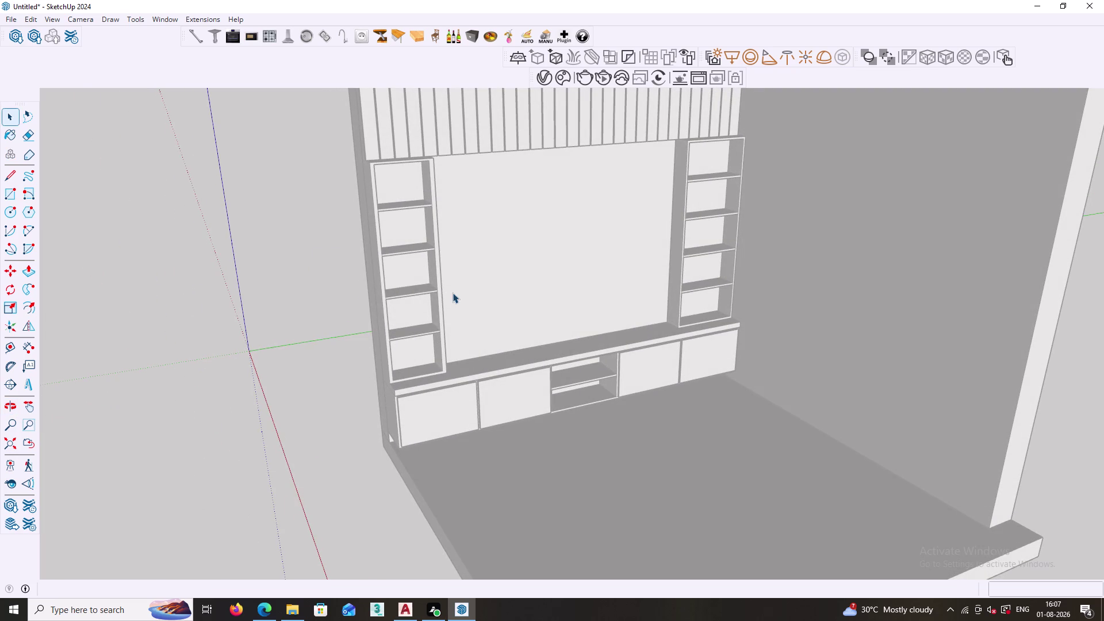
scroll(up, 3)
scroll(down, 3)
middle_drag(535, 322, 475, 268)
middle_drag(517, 256, 538, 365)
scroll(up, 3)
middle_drag(561, 376, 535, 393)
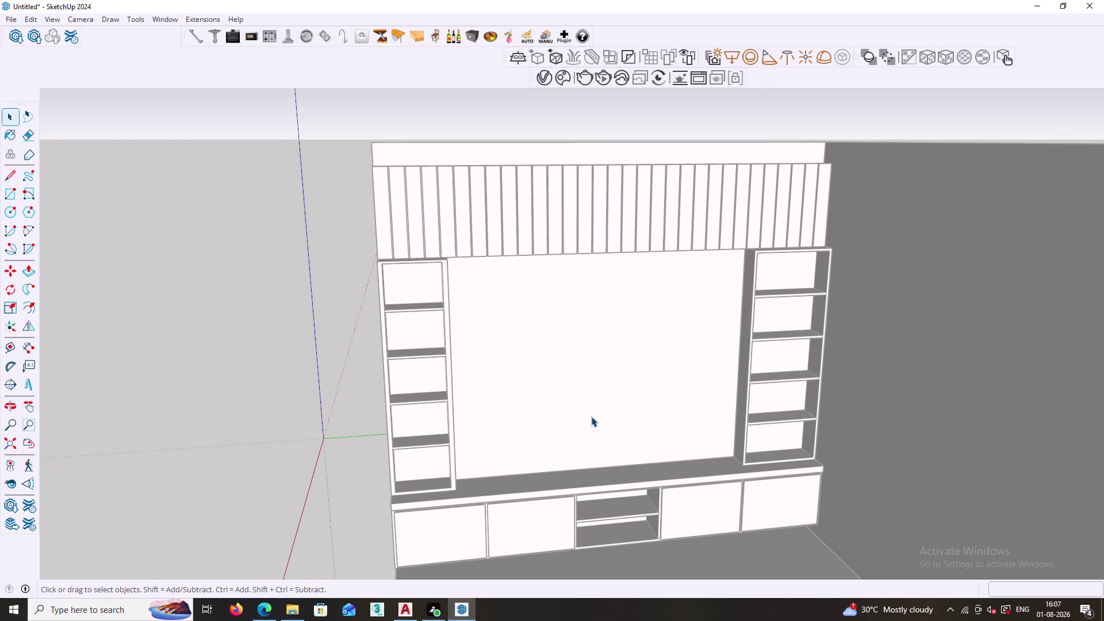
key(Escape)
click(321, 380)
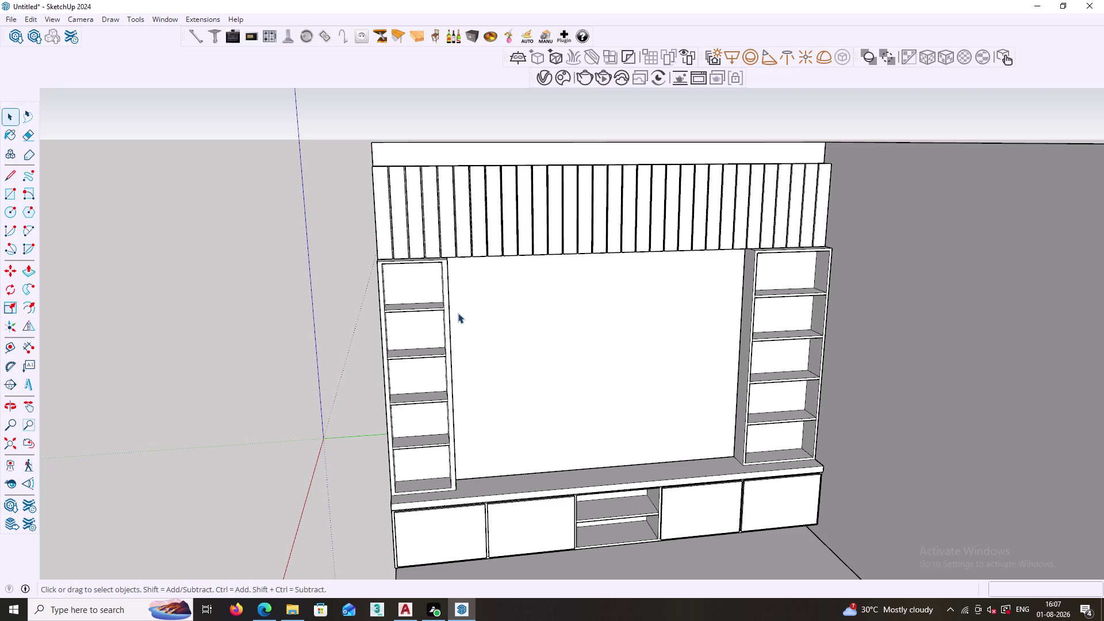
scroll(down, 3)
middle_drag(569, 405, 526, 195)
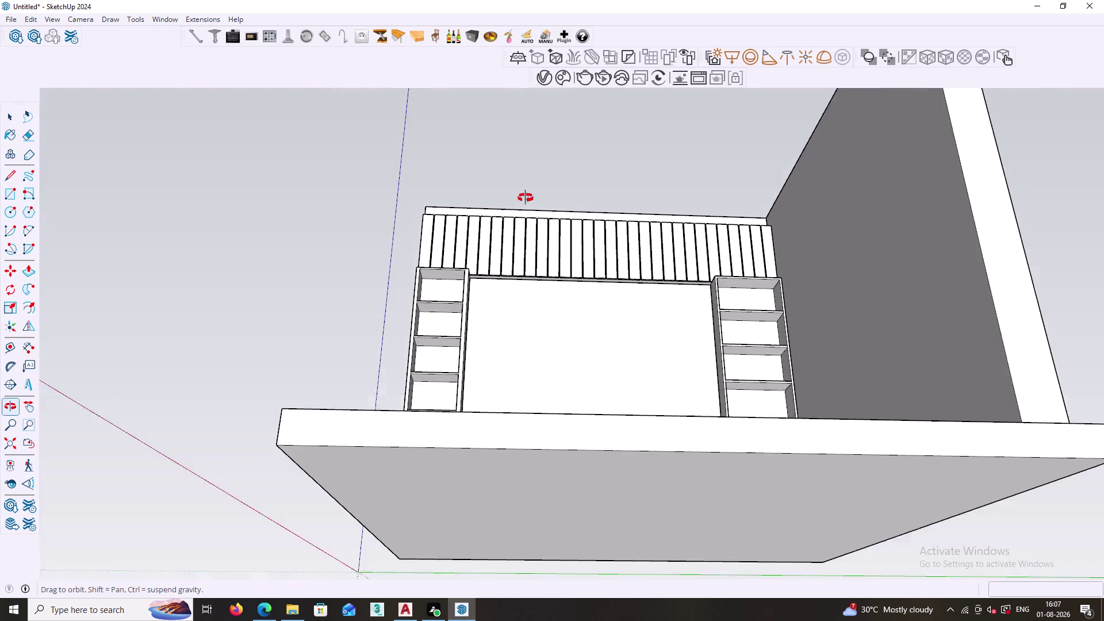
middle_drag(526, 195, 527, 190)
middle_drag(552, 336, 526, 267)
middle_drag(539, 237, 544, 397)
scroll(up, 3)
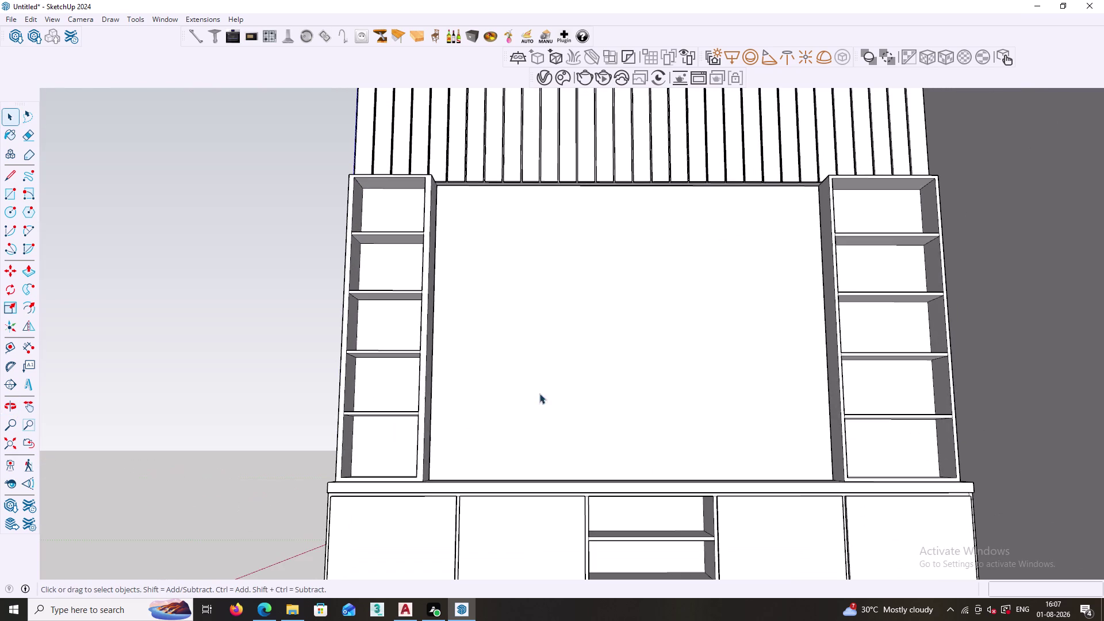
scroll(down, 3)
middle_drag(544, 467, 617, 596)
middle_drag(474, 435, 529, 504)
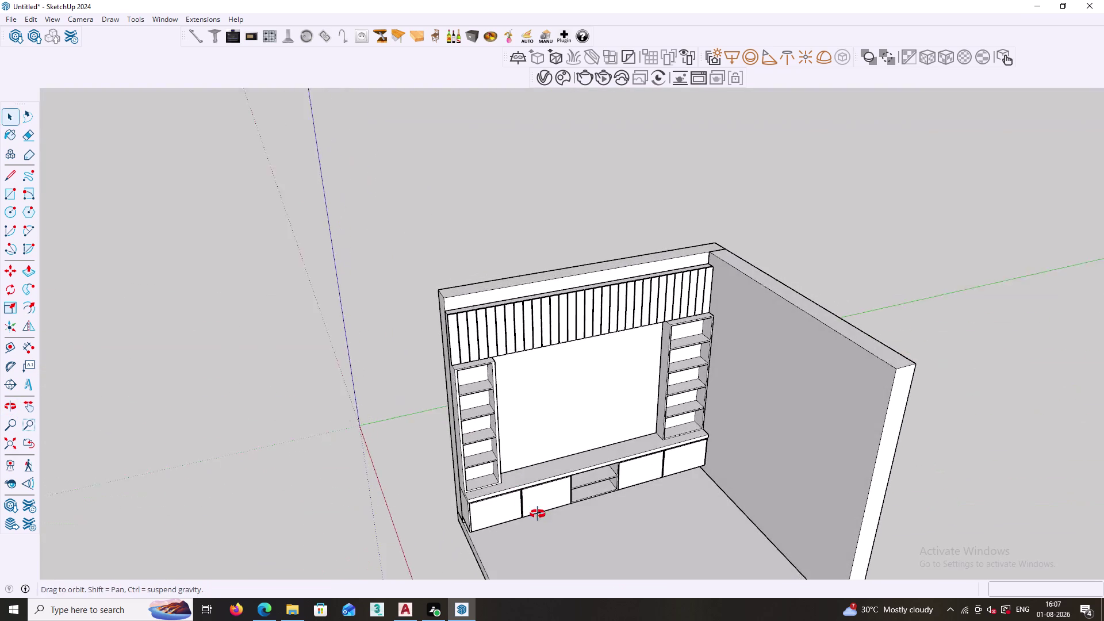
middle_drag(529, 504, 538, 515)
scroll(down, 3)
middle_drag(554, 500, 639, 547)
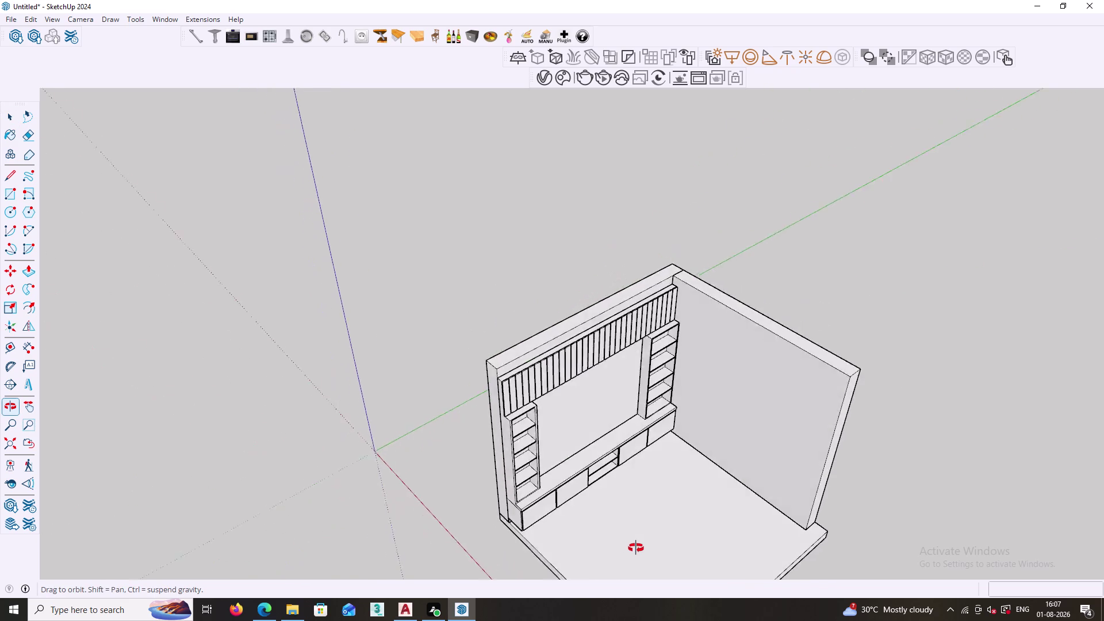
middle_drag(639, 547, 558, 490)
middle_drag(638, 576, 622, 429)
middle_drag(655, 475, 621, 457)
scroll(up, 3)
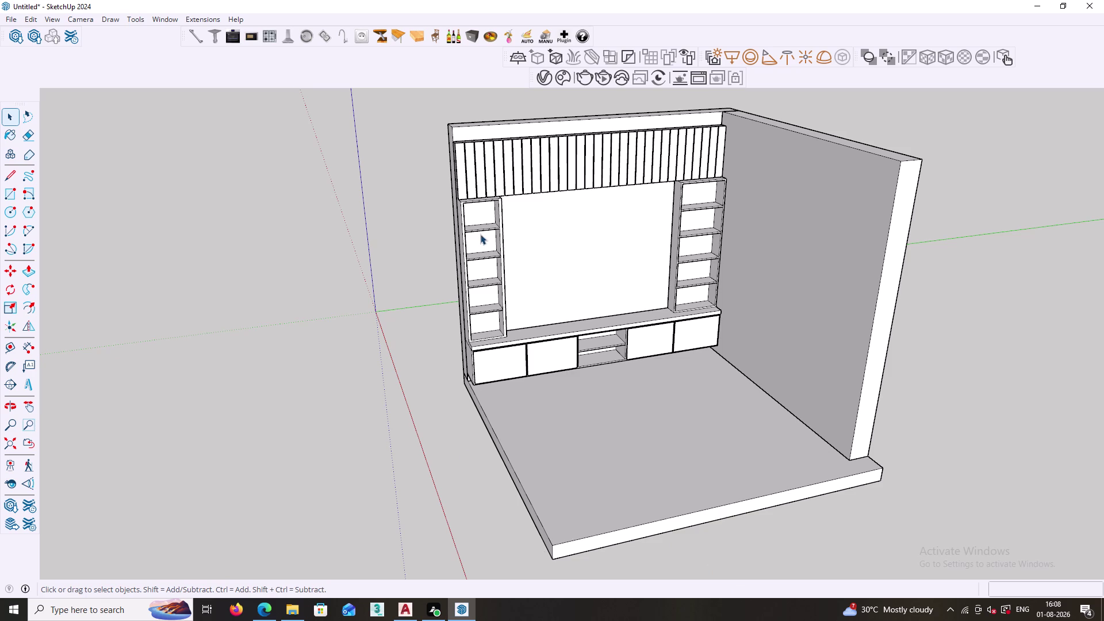
scroll(down, 3)
middle_drag(482, 261, 479, 290)
middle_drag(484, 247, 553, 476)
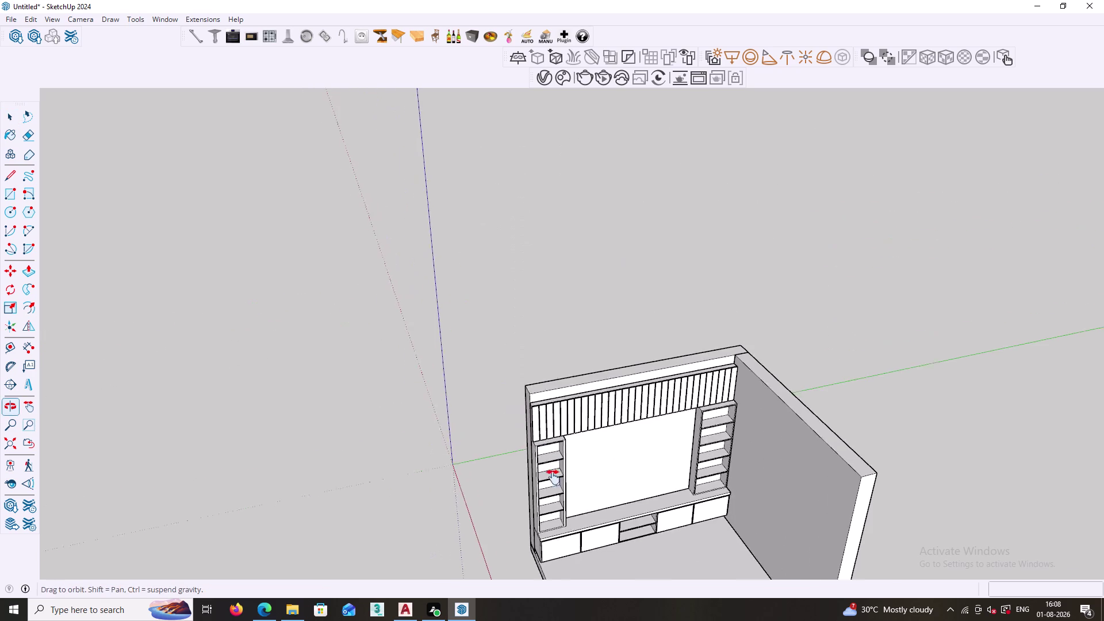
middle_drag(553, 476, 553, 477)
middle_drag(587, 477, 532, 360)
scroll(up, 3)
scroll(down, 3)
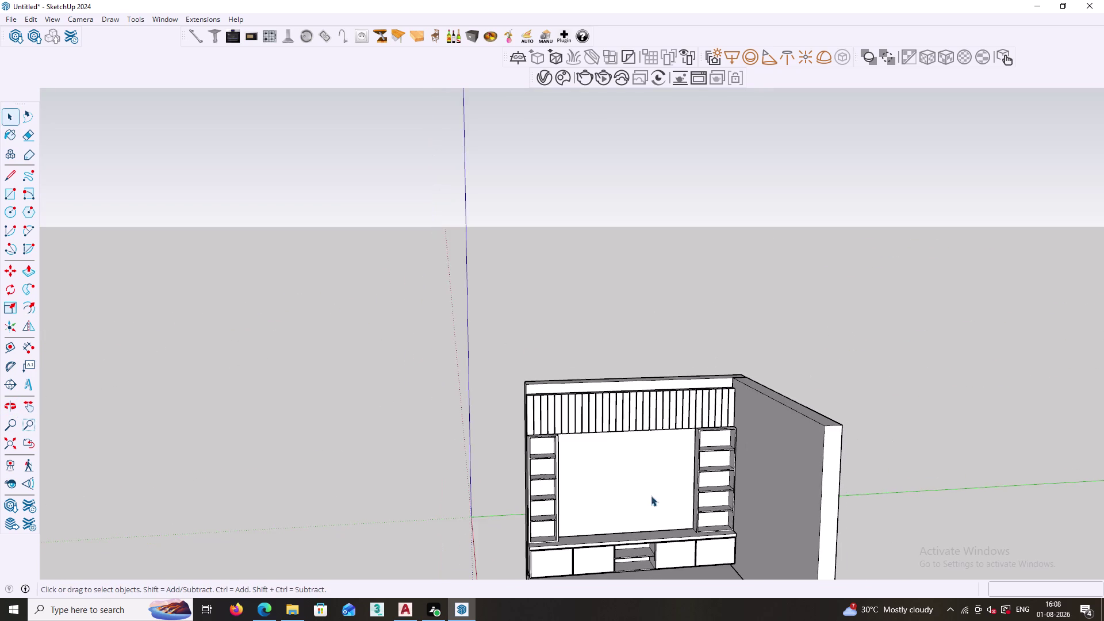
middle_drag(651, 496, 642, 442)
right_click(906, 339)
click(922, 373)
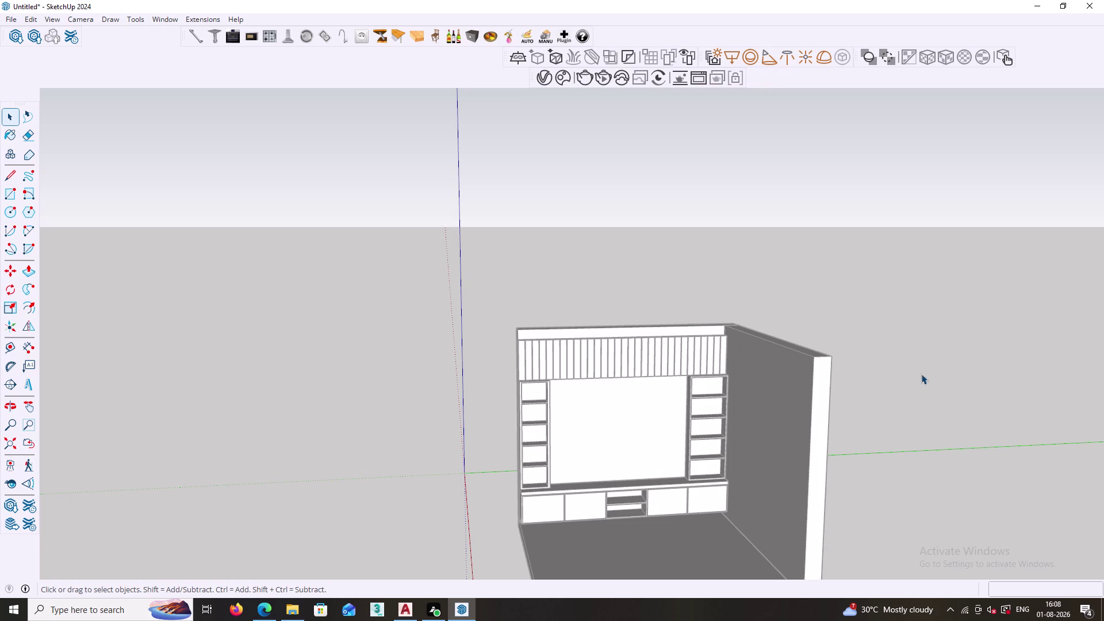
key(r)
scroll(up, 3)
Draw a roughly 4'5" by 2'5" rectangle on the central back panel.
scroll(up, 3)
click(566, 373)
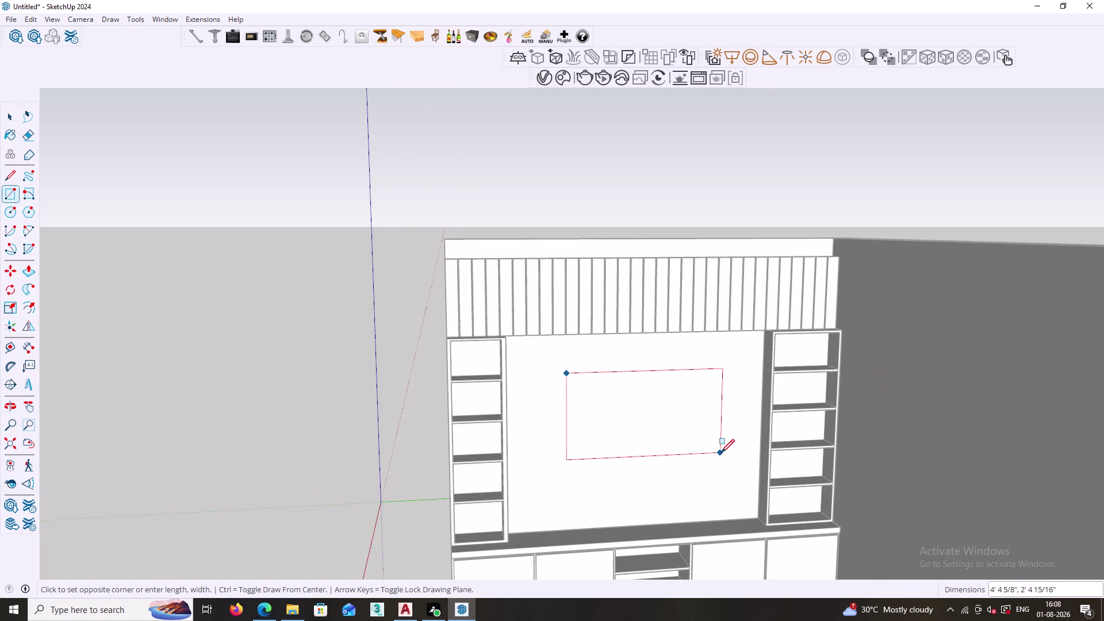
click(723, 452)
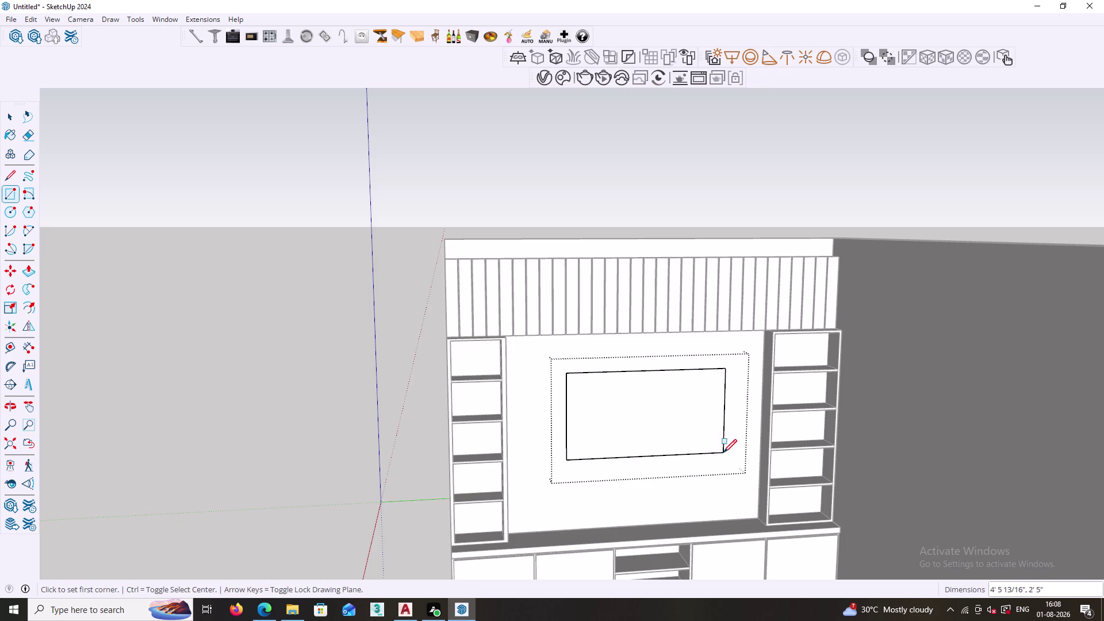
Push/pull the rectangle slightly outward into a thin screen panel, then deselect it.
key(p)
scroll(down, 3)
middle_drag(617, 428, 760, 509)
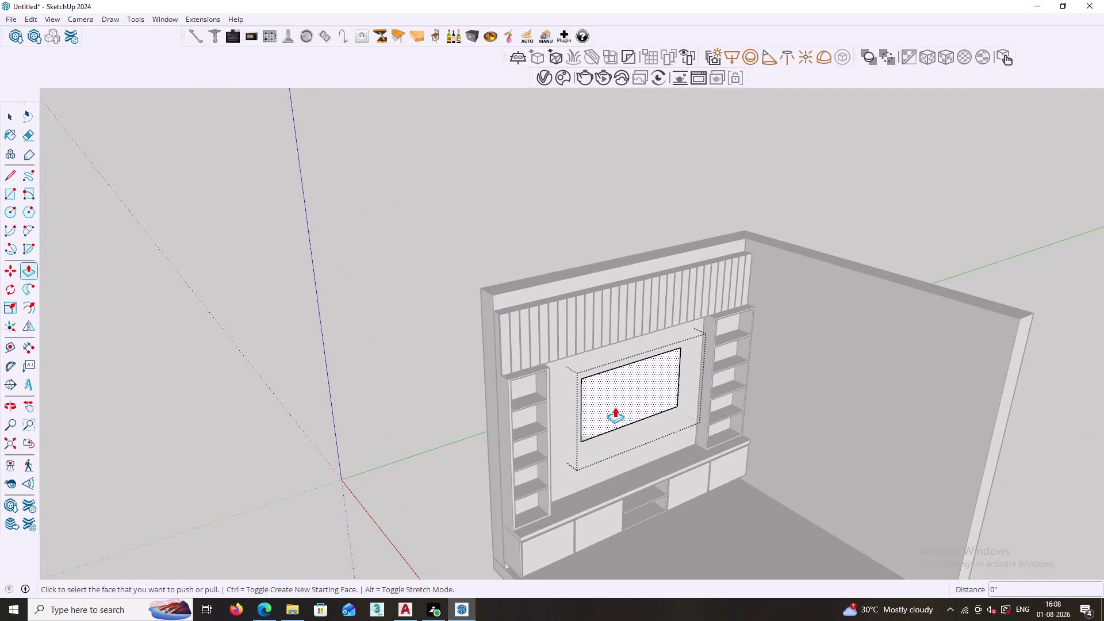
click(599, 396)
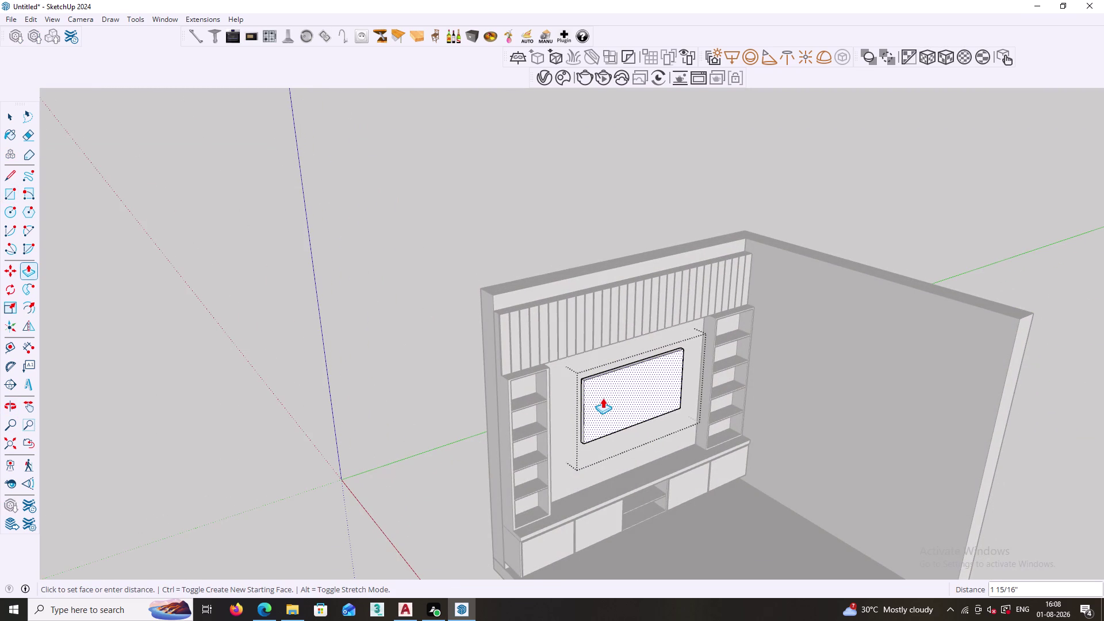
scroll(up, 3)
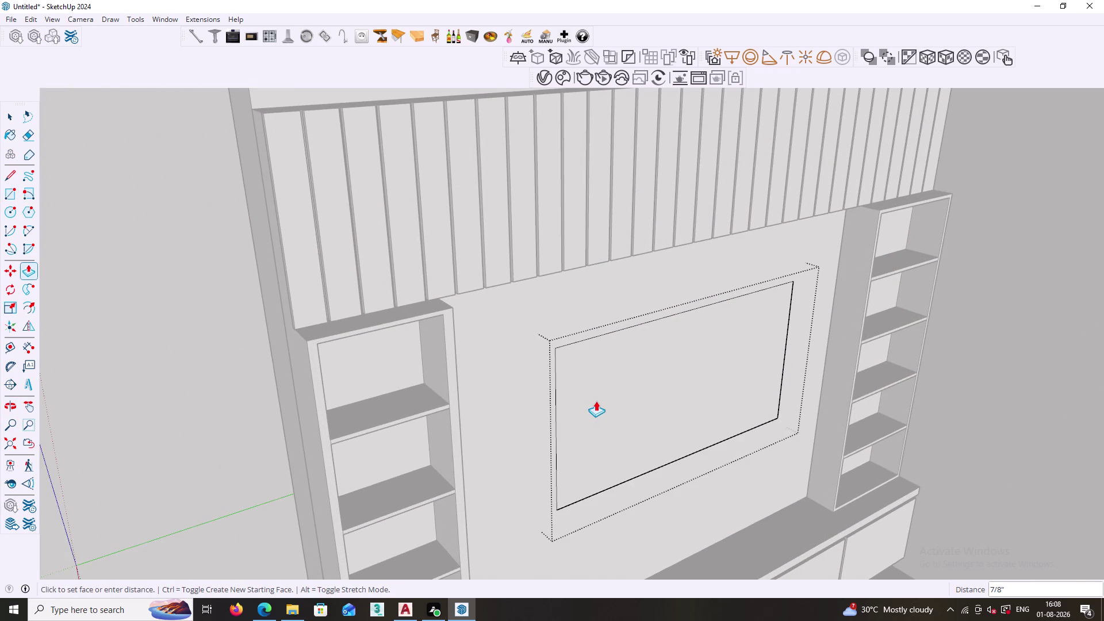
click(601, 411)
scroll(up, 3)
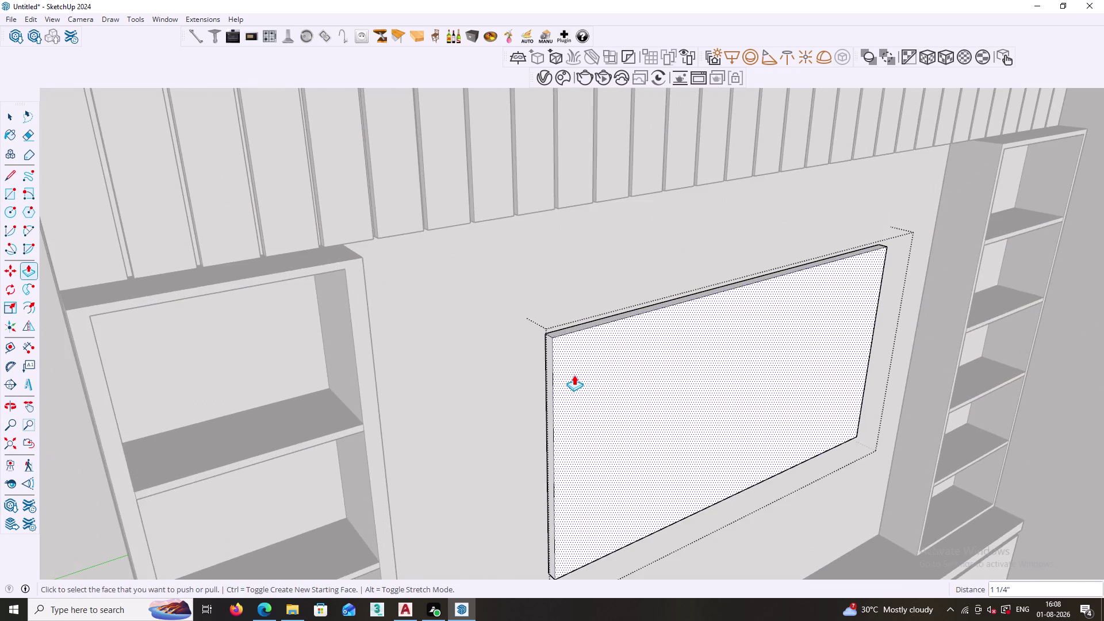
middle_drag(569, 375, 599, 425)
click(599, 381)
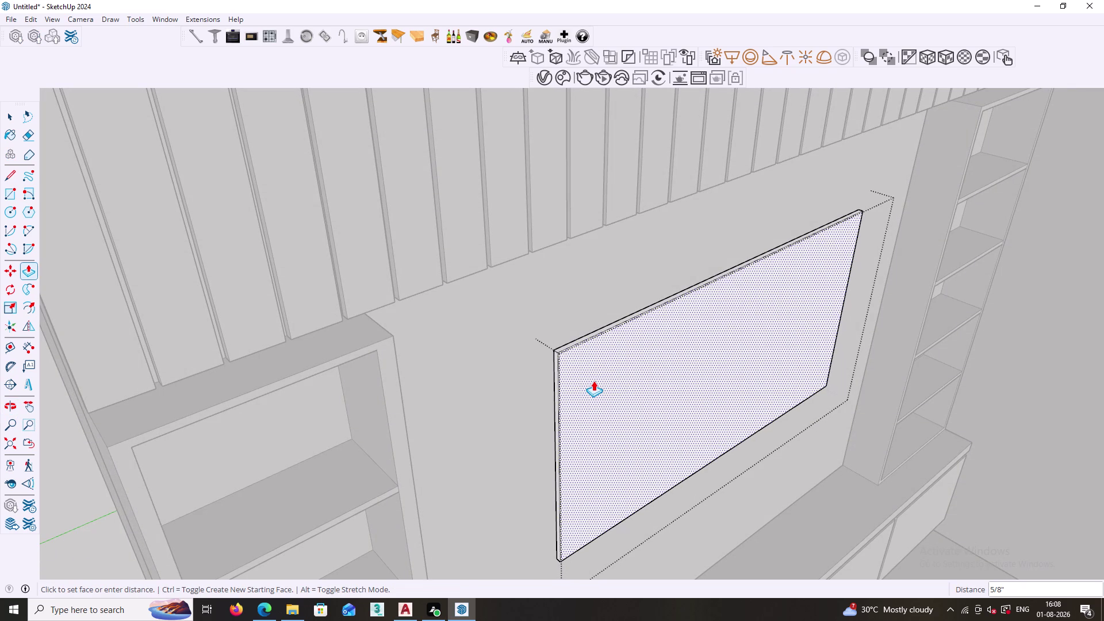
click(594, 381)
key(space)
scroll(down, 3)
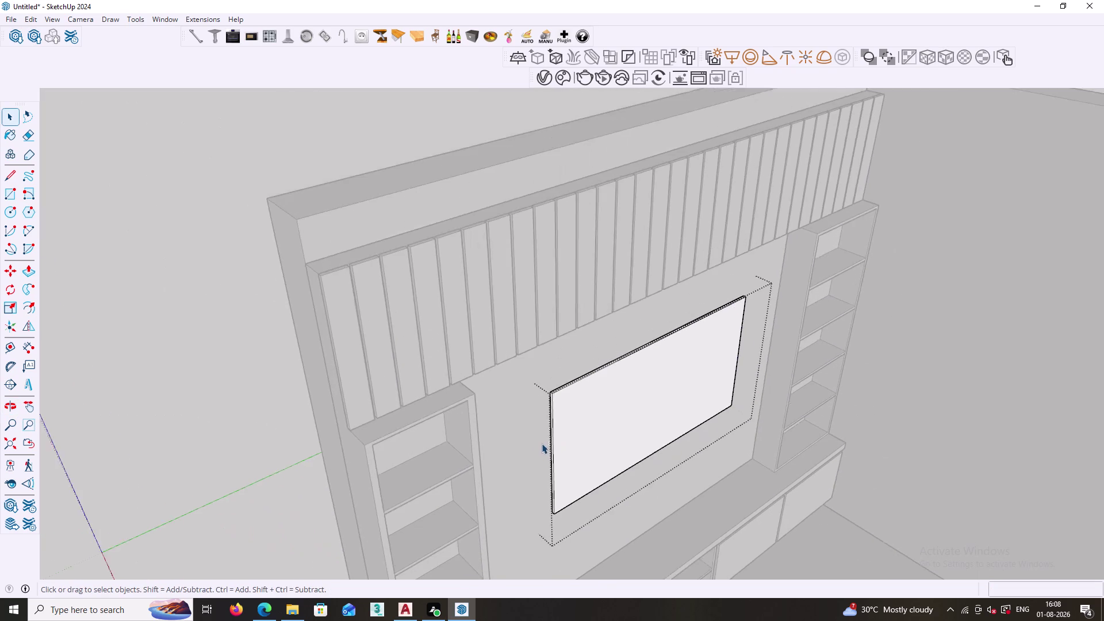
click(265, 430)
scroll(down, 3)
middle_drag(615, 483, 483, 411)
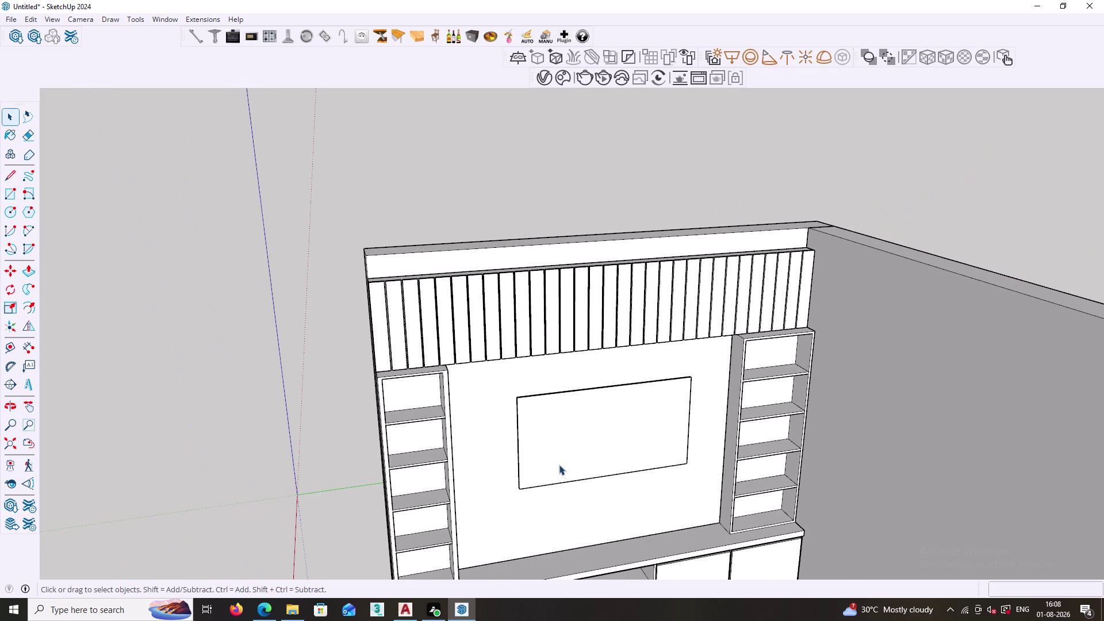
middle_drag(589, 481, 562, 342)
middle_drag(609, 416, 518, 343)
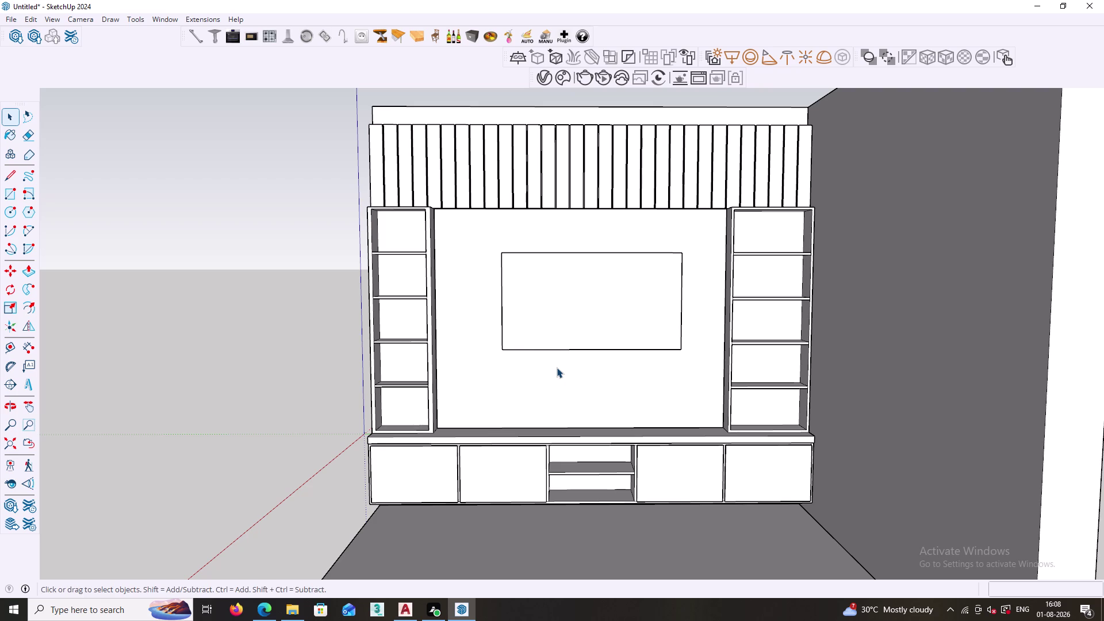
scroll(down, 3)
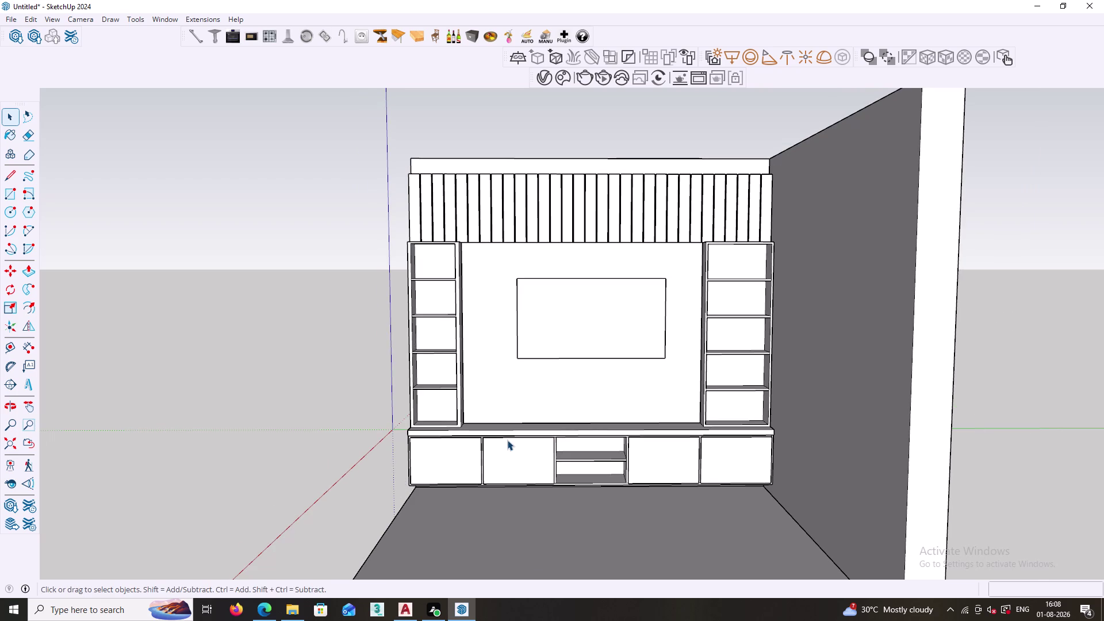
scroll(down, 3)
middle_drag(506, 481, 675, 582)
middle_drag(577, 513, 648, 525)
middle_drag(639, 535, 601, 408)
middle_drag(560, 428, 592, 477)
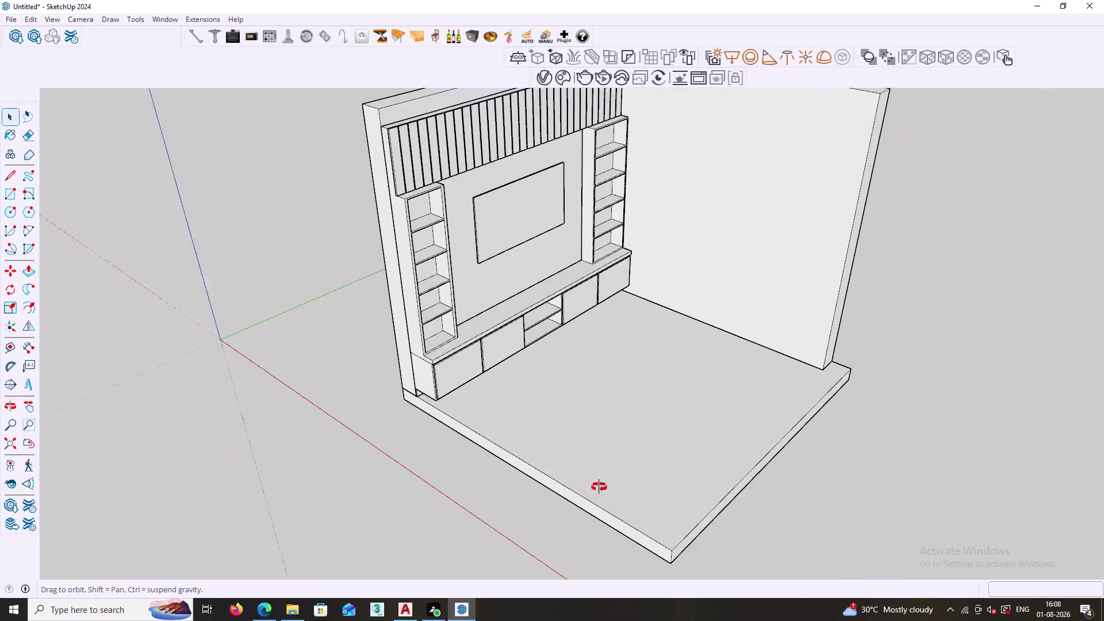
middle_drag(591, 476, 599, 487)
scroll(up, 3)
click(605, 403)
triple_click(604, 403)
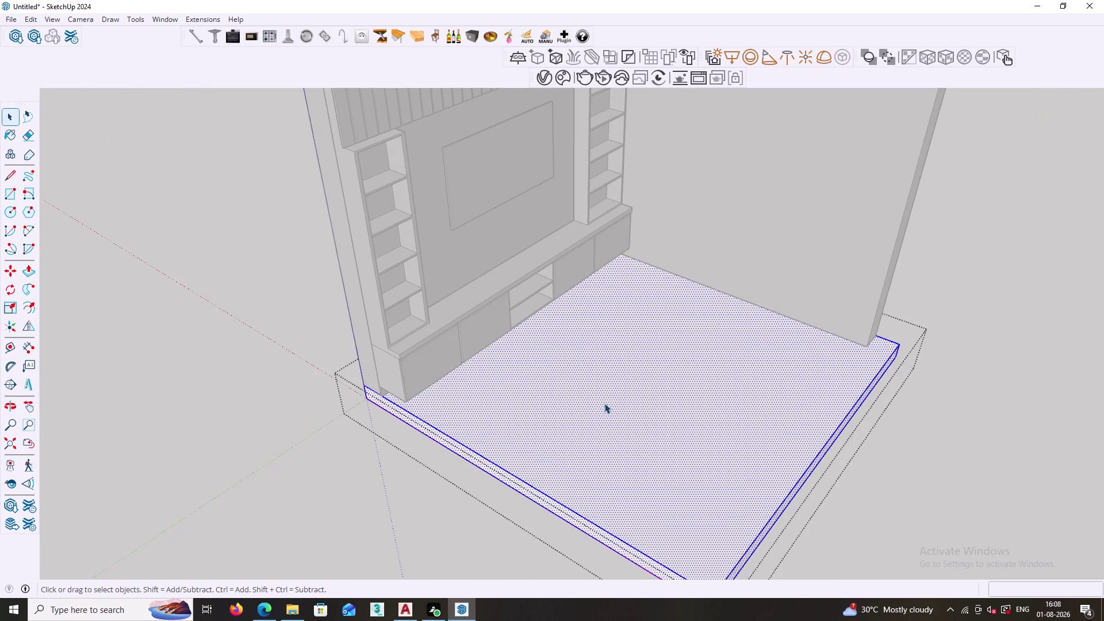
scroll(down, 3)
click(604, 403)
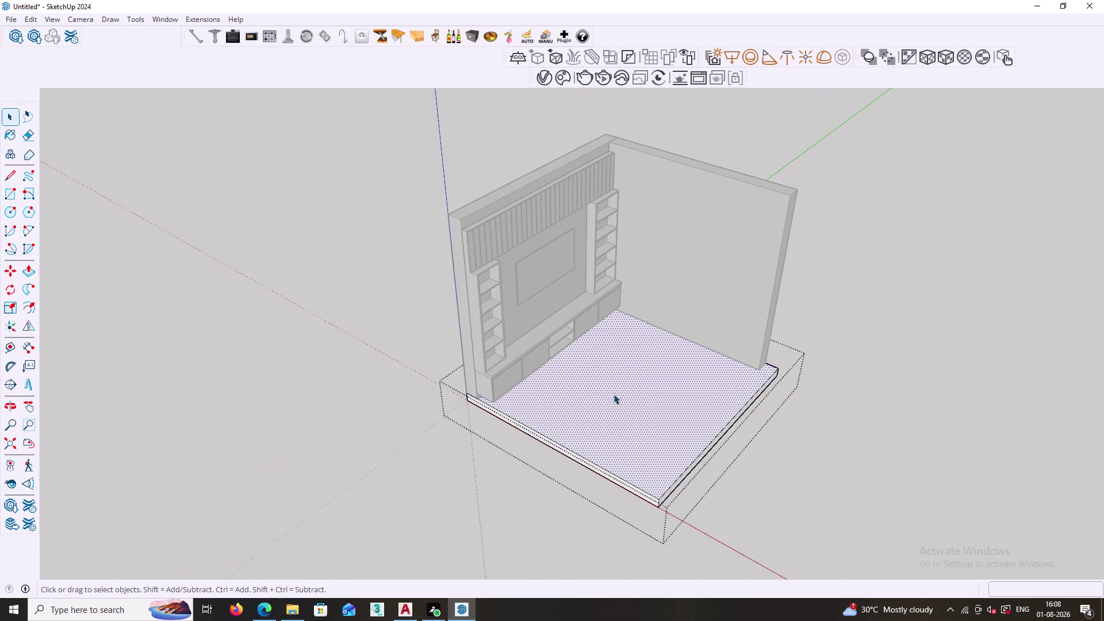
middle_drag(616, 392, 587, 469)
middle_drag(569, 485, 567, 460)
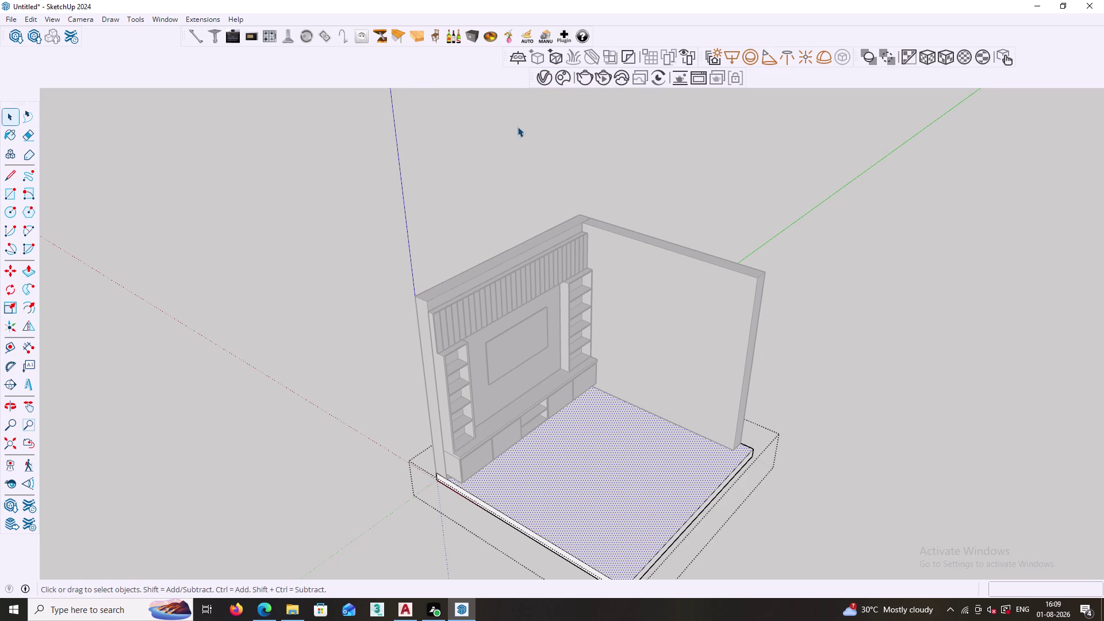
scroll(down, 3)
middle_drag(561, 426, 602, 430)
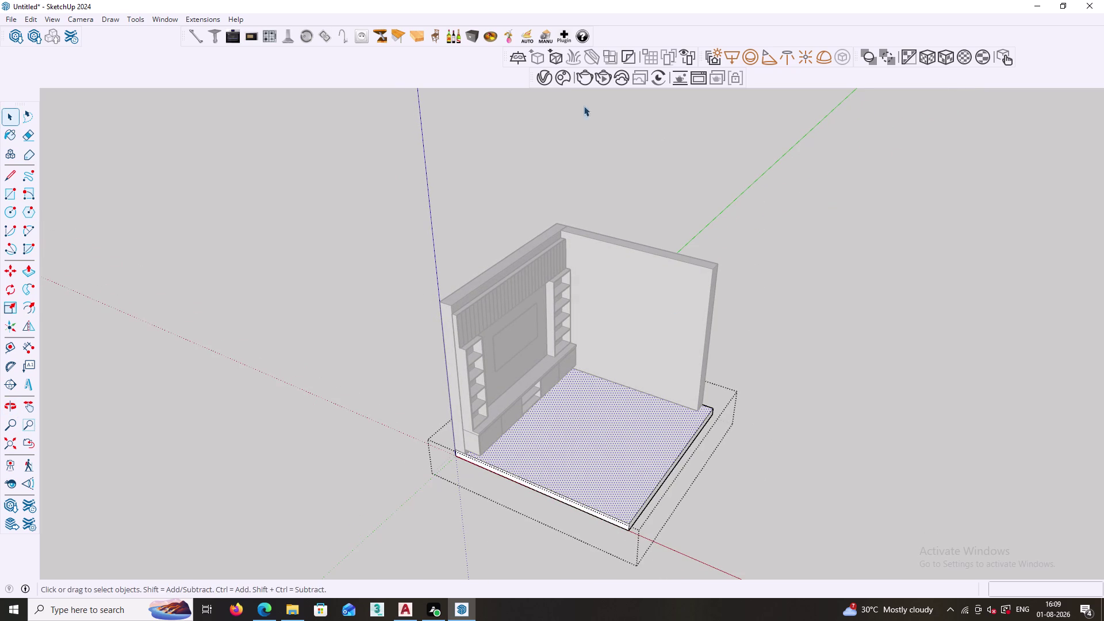
click(538, 81)
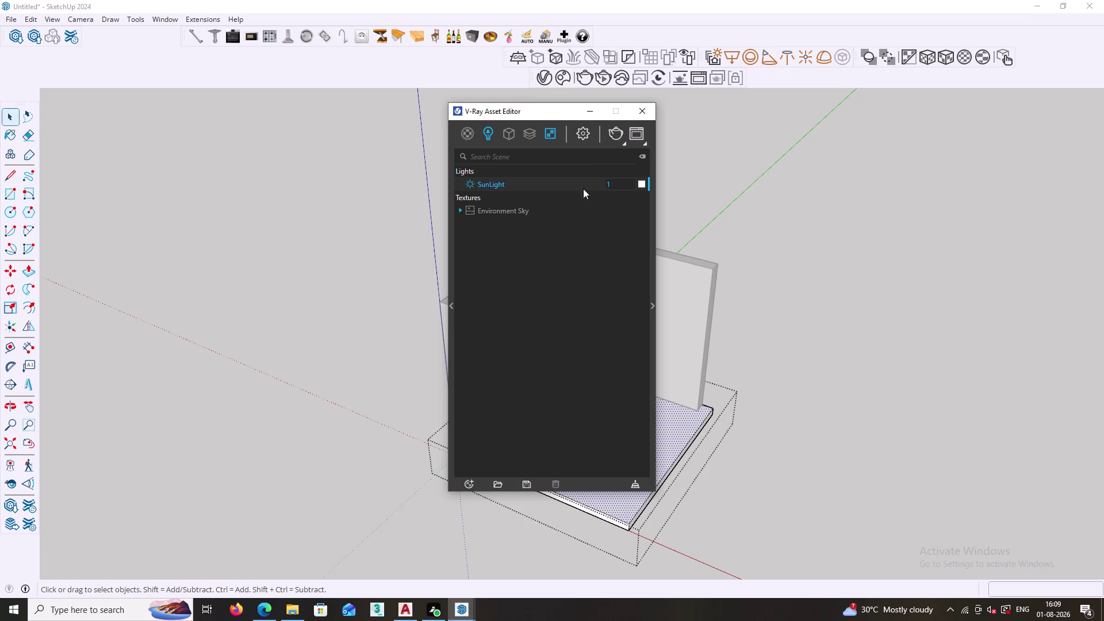
Expand the V-Ray material library pane and launch the Chaos Cosmos browser.
click(451, 309)
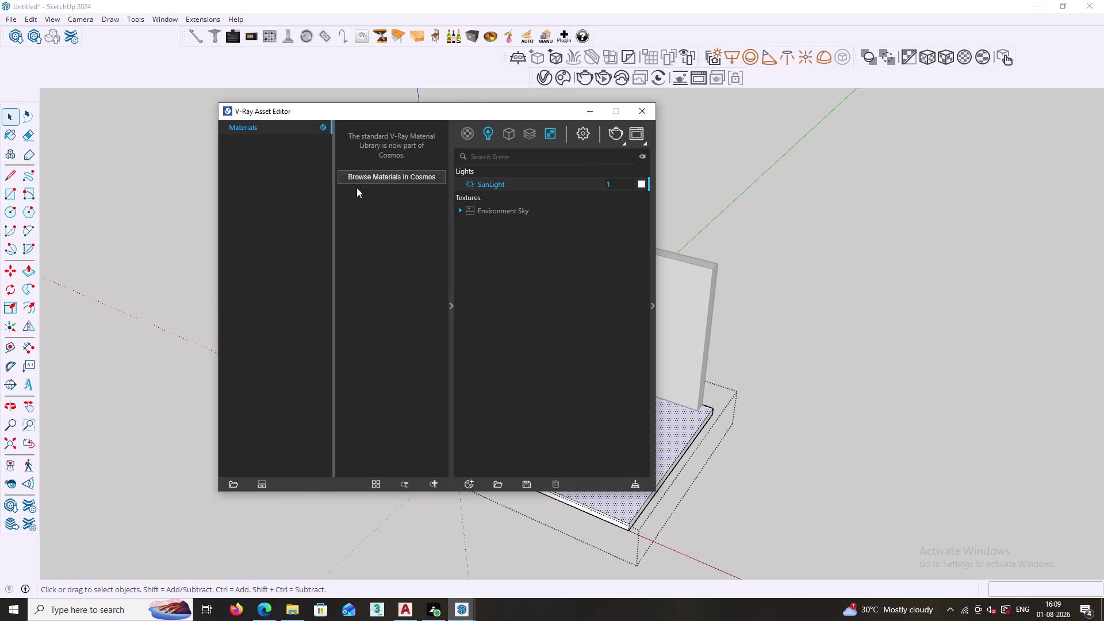
click(371, 177)
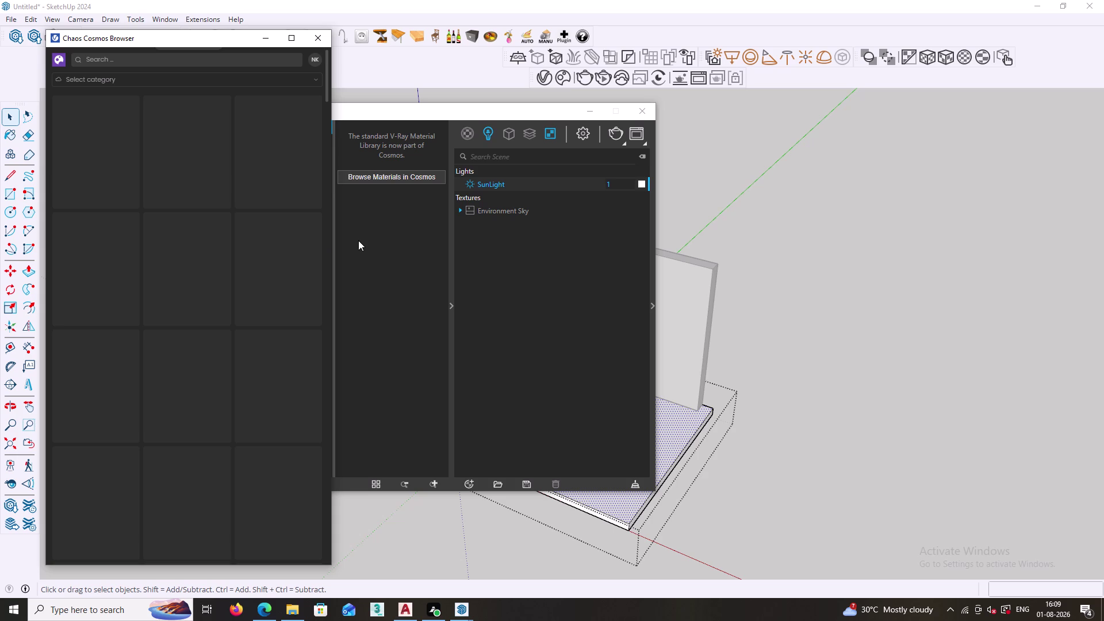
click(87, 130)
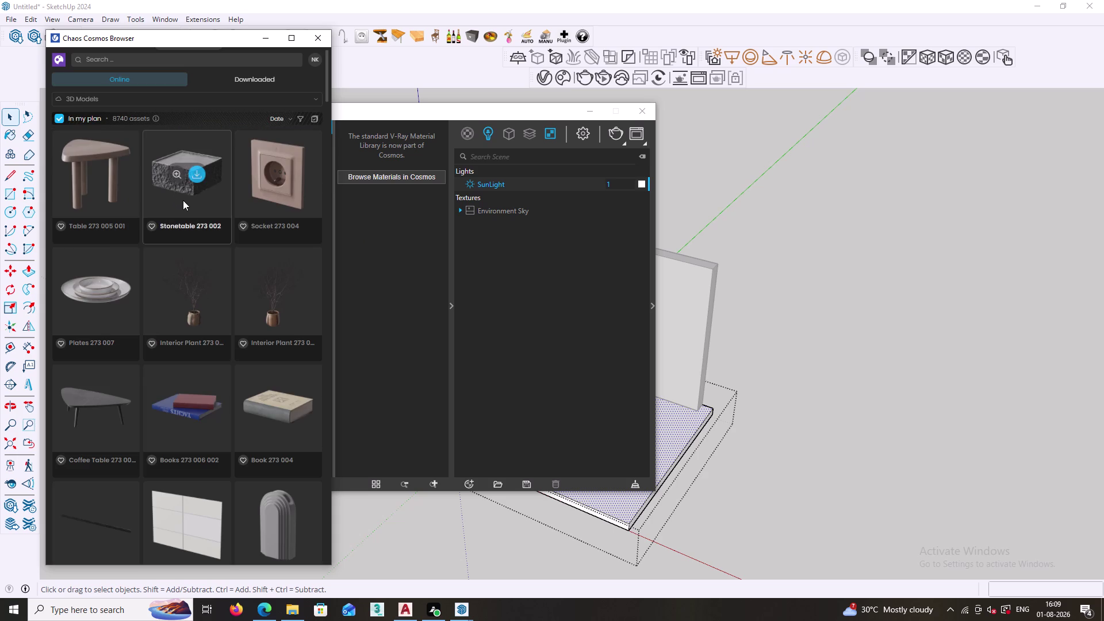
Navigate Cosmos from 3D Models to the Materials library and filter to Tiles.
scroll(down, 3)
scroll(down, 3)
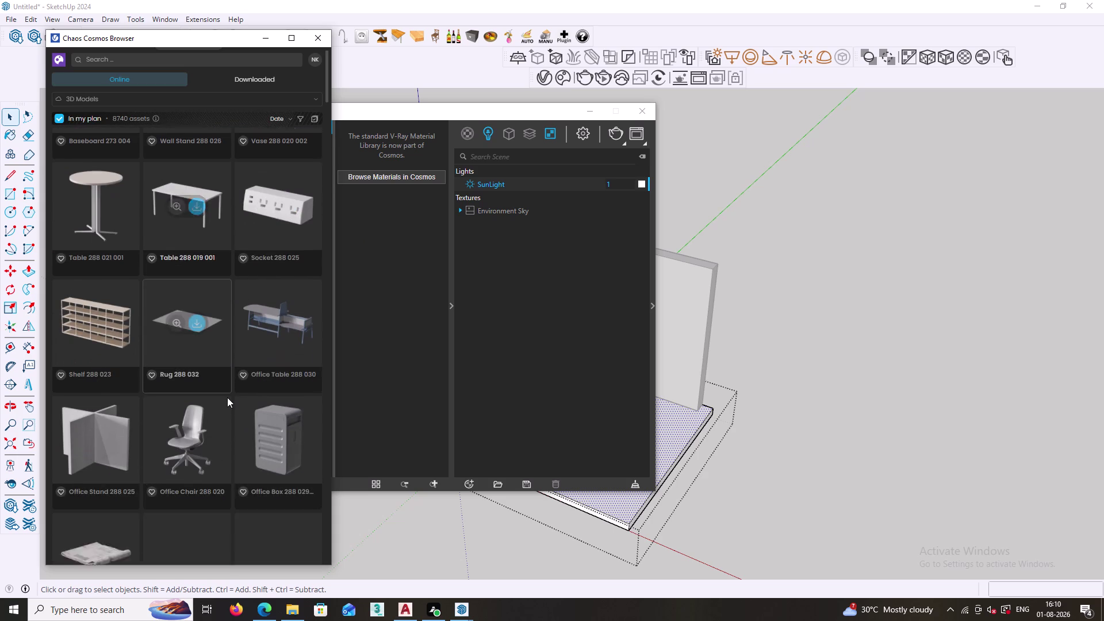
scroll(up, 3)
click(56, 58)
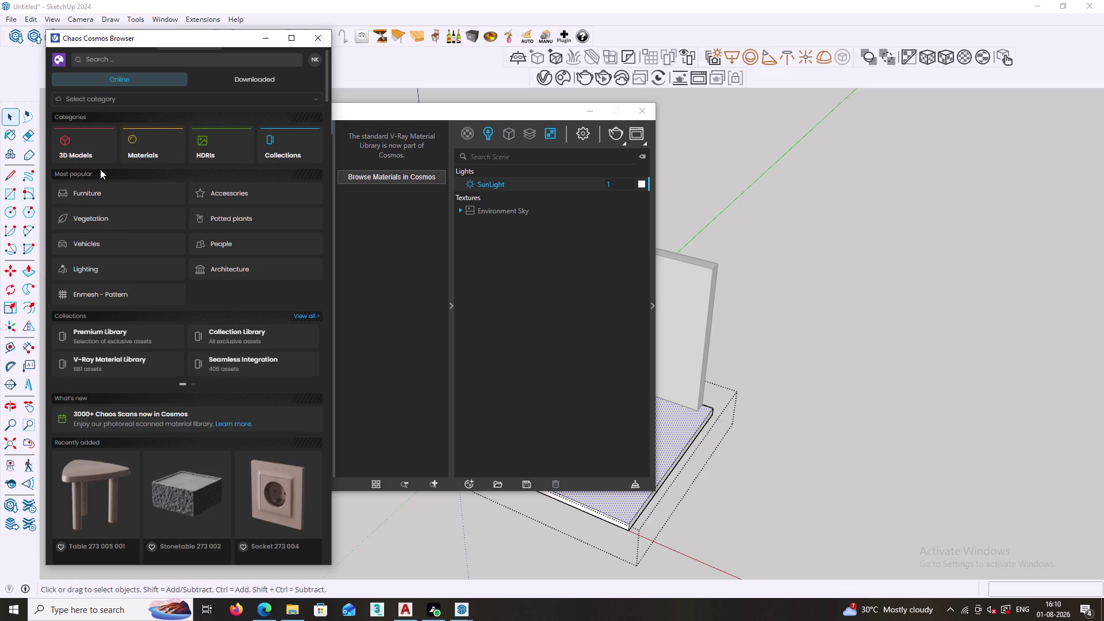
click(81, 140)
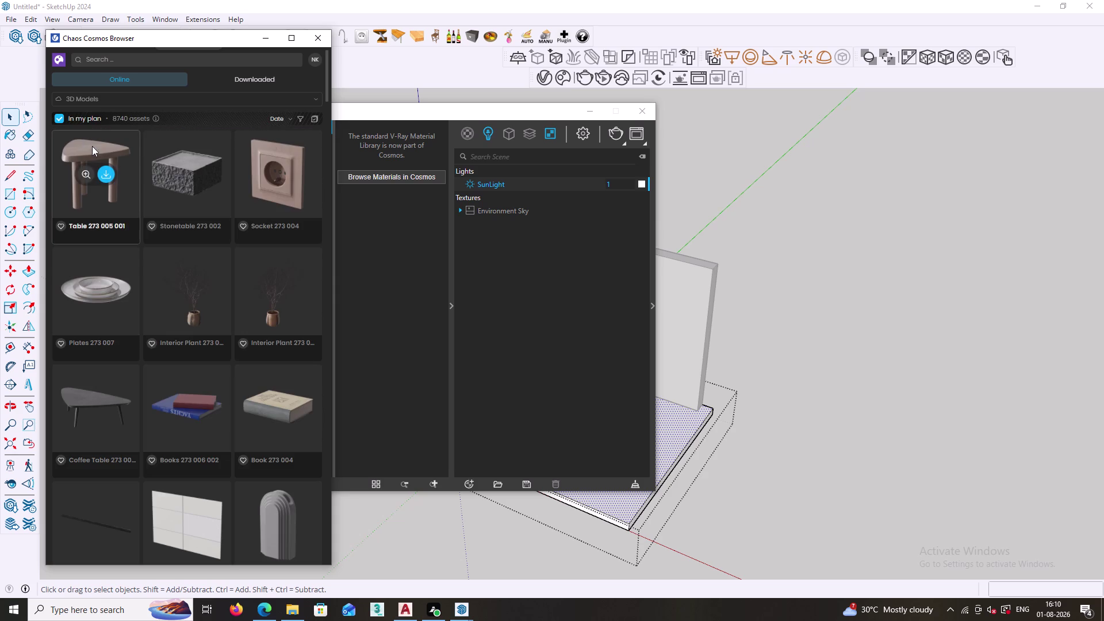
click(59, 61)
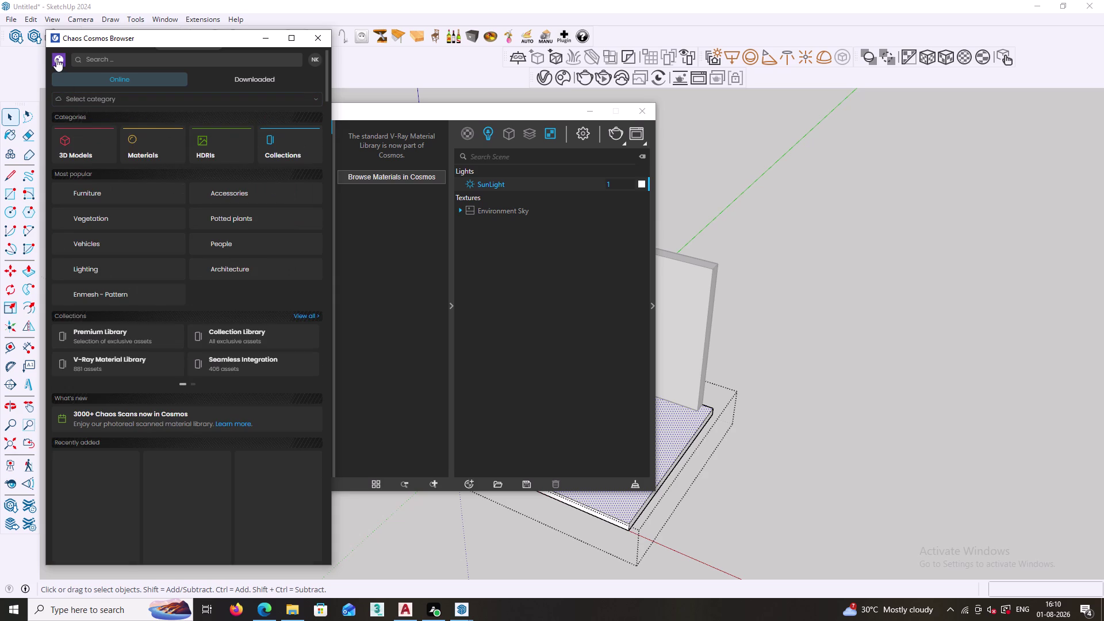
click(163, 140)
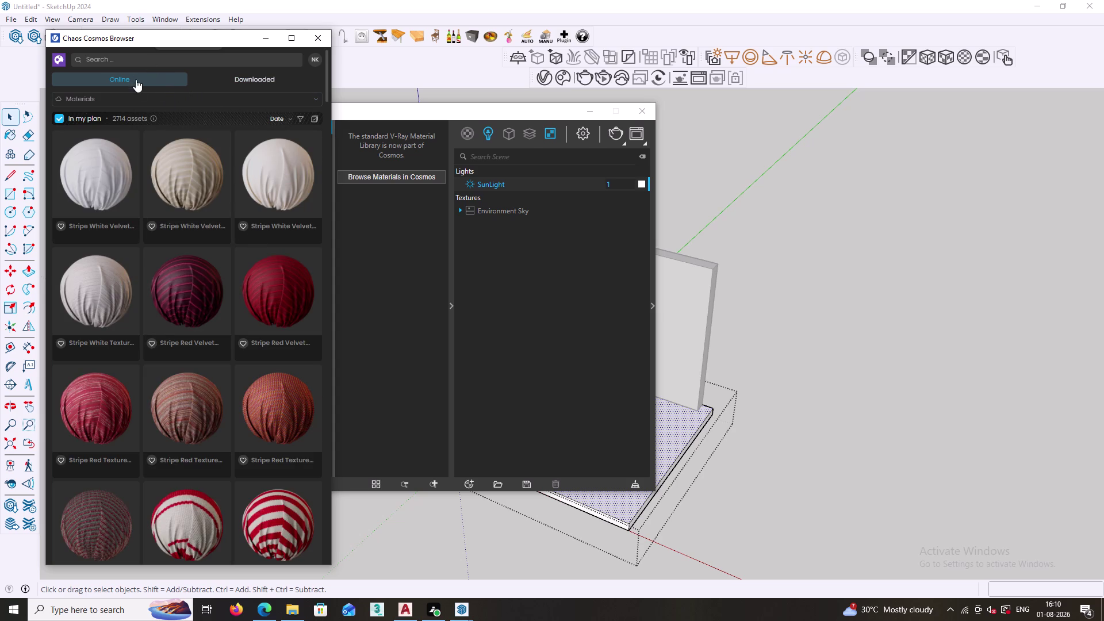
click(98, 100)
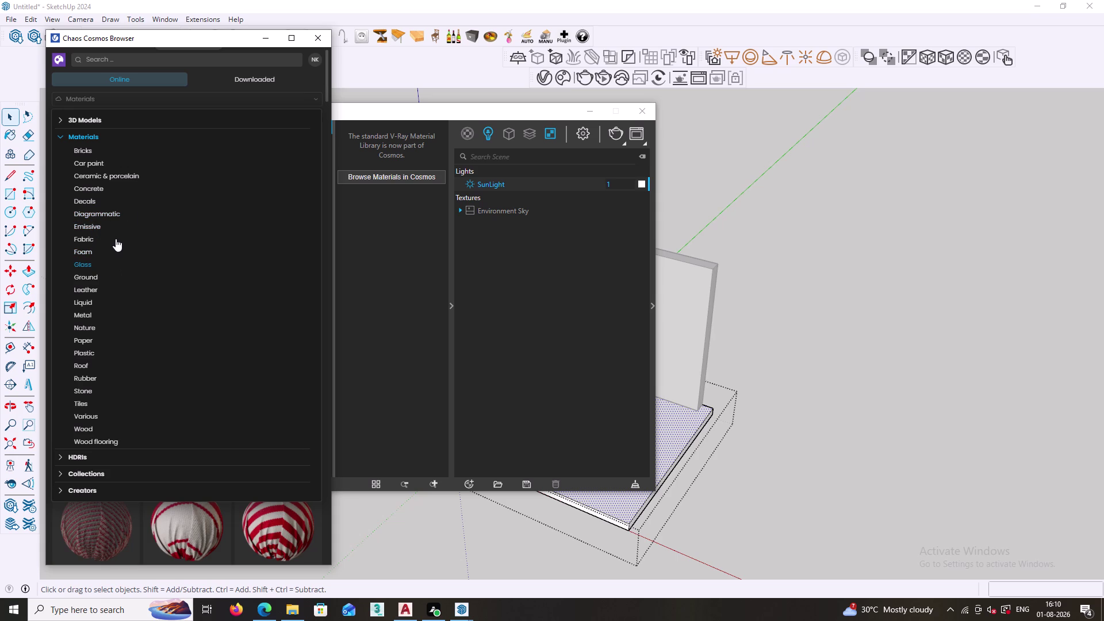
click(97, 404)
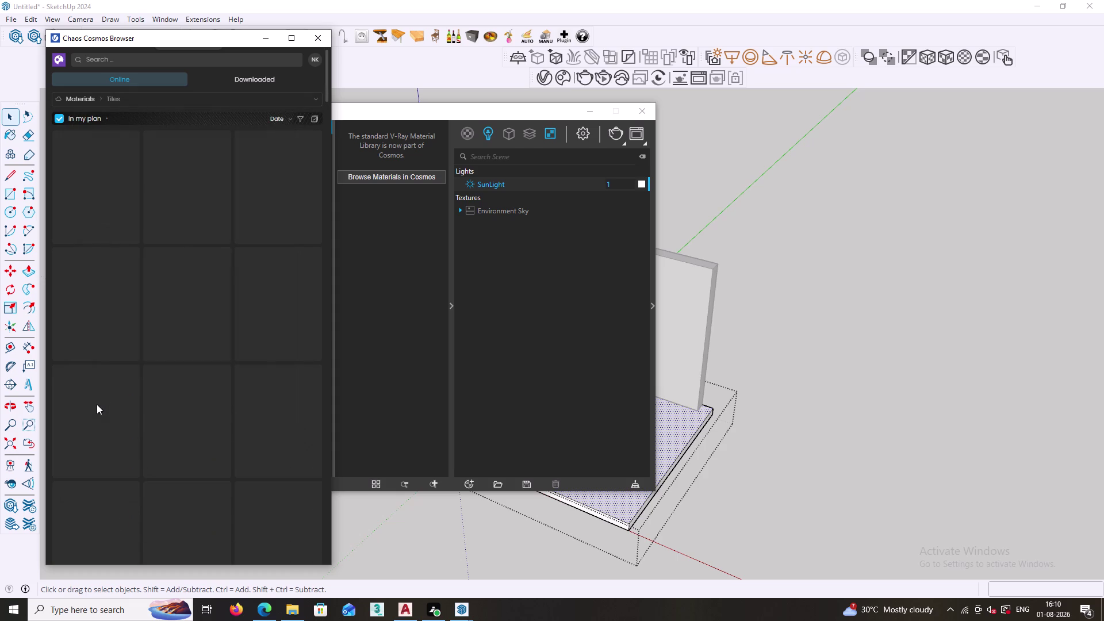
Download and import Tiles Simple 01 100cm, then close the Cosmos browser.
scroll(down, 3)
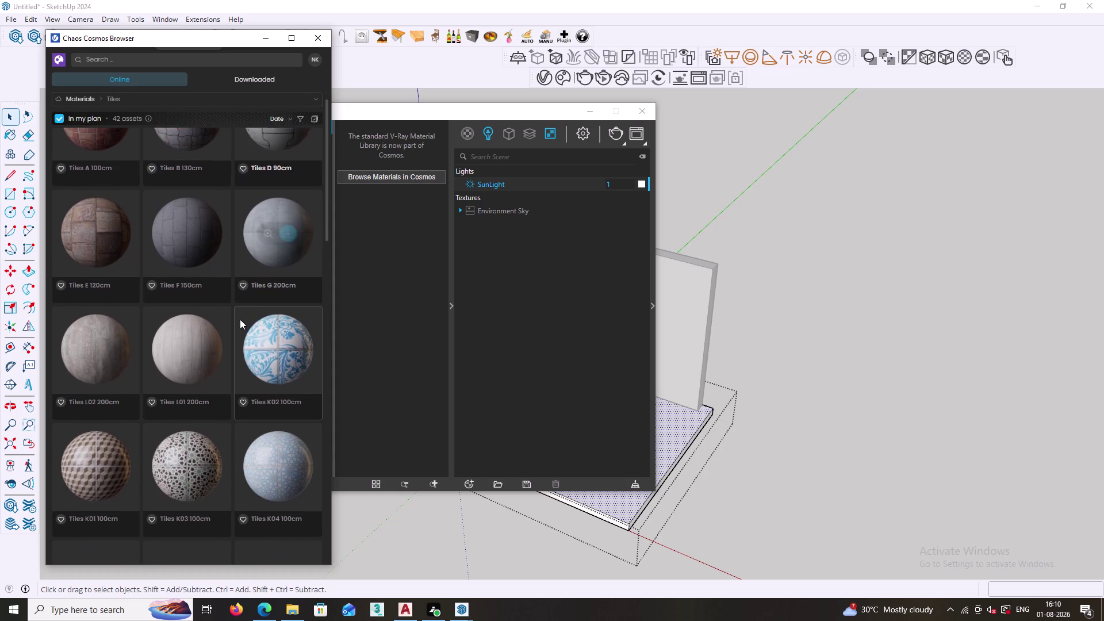
scroll(down, 3)
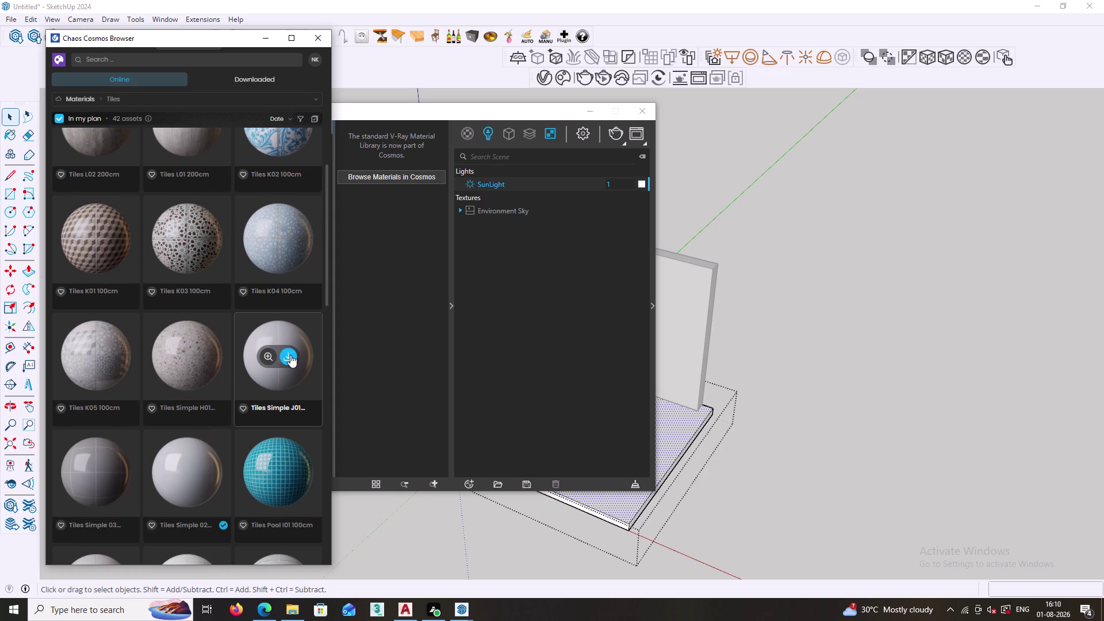
scroll(down, 3)
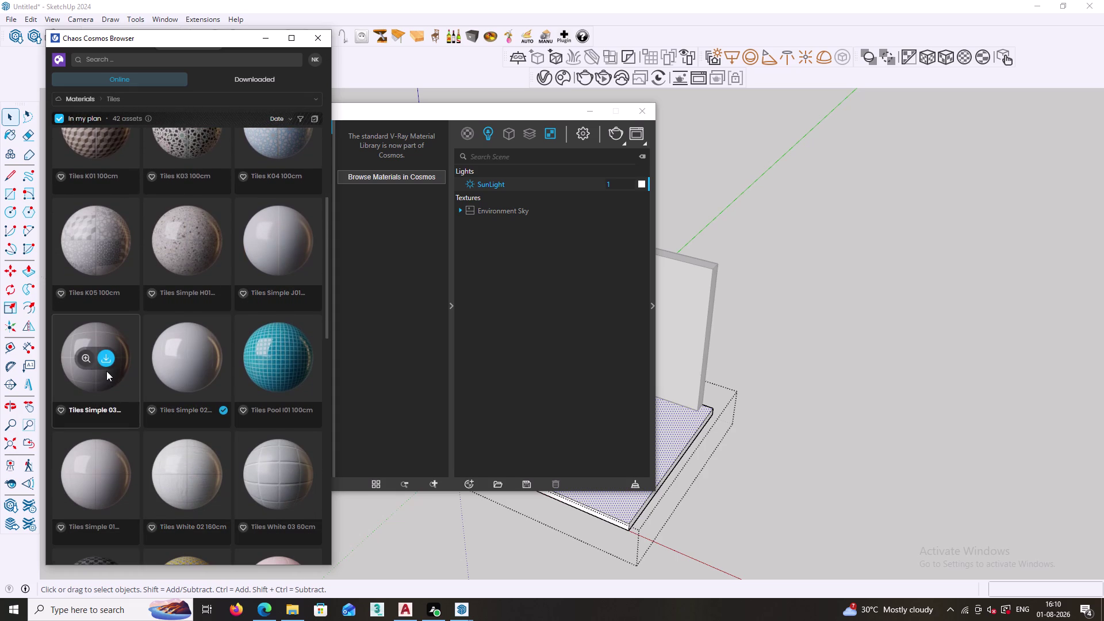
scroll(down, 3)
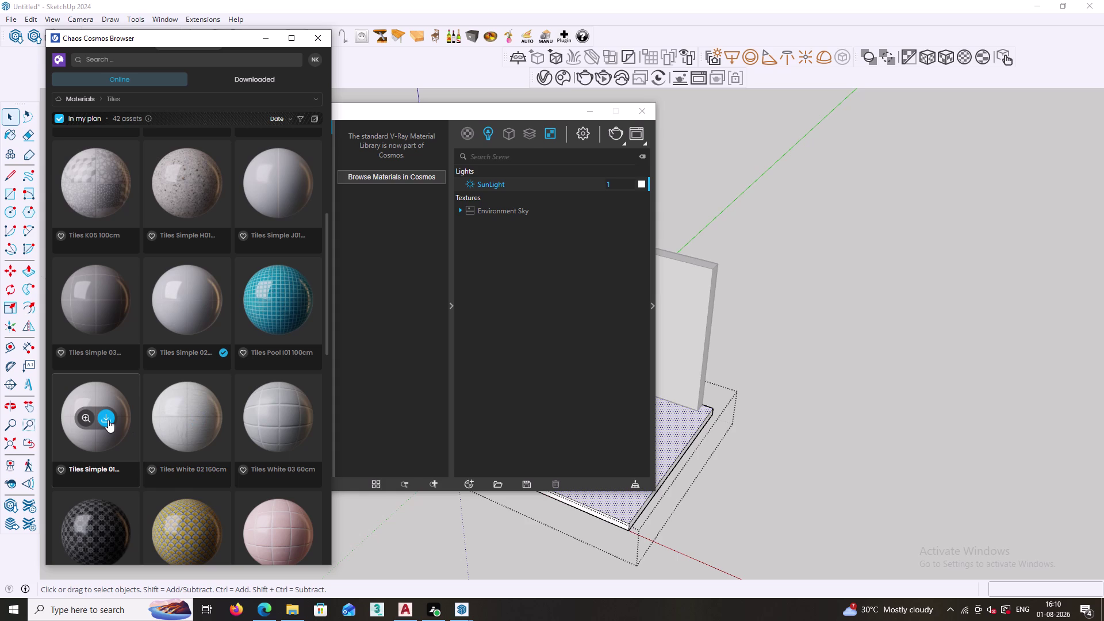
click(108, 420)
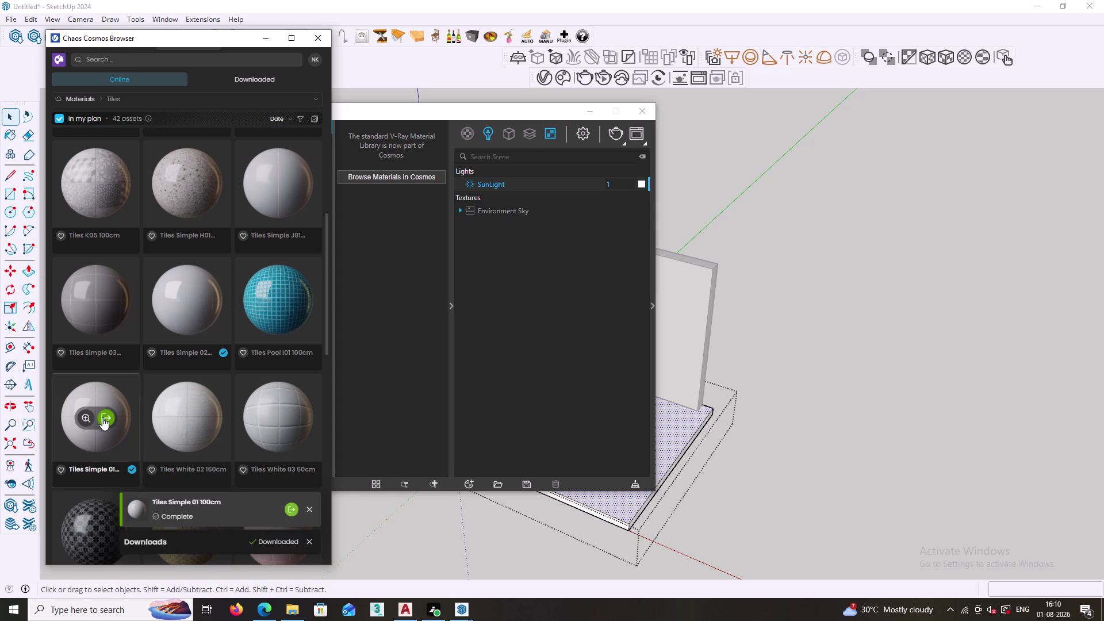
click(103, 417)
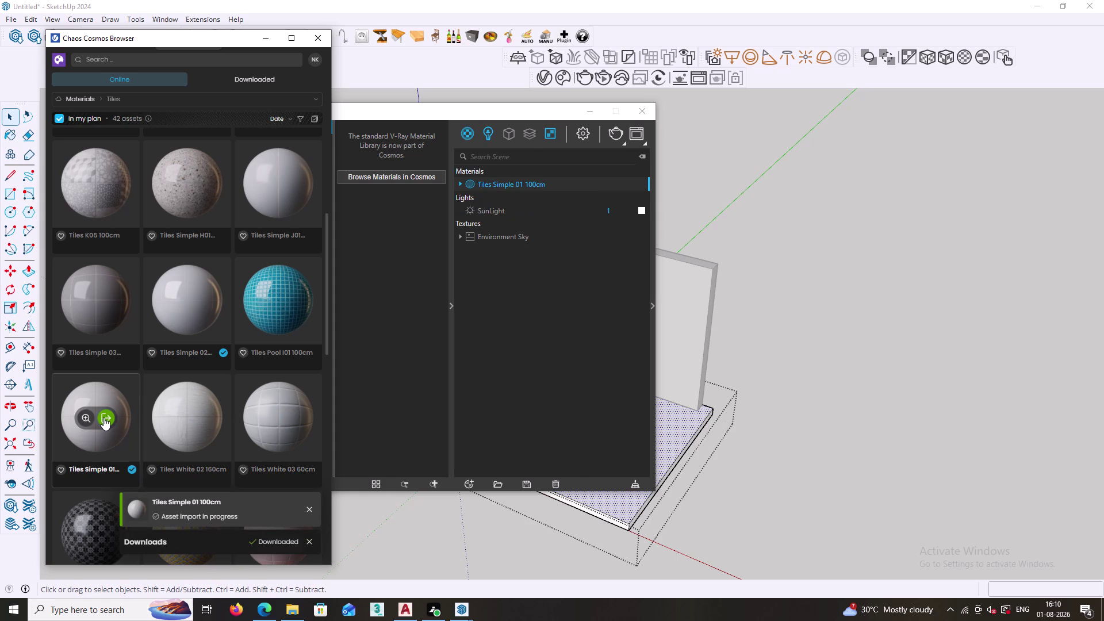
click(326, 32)
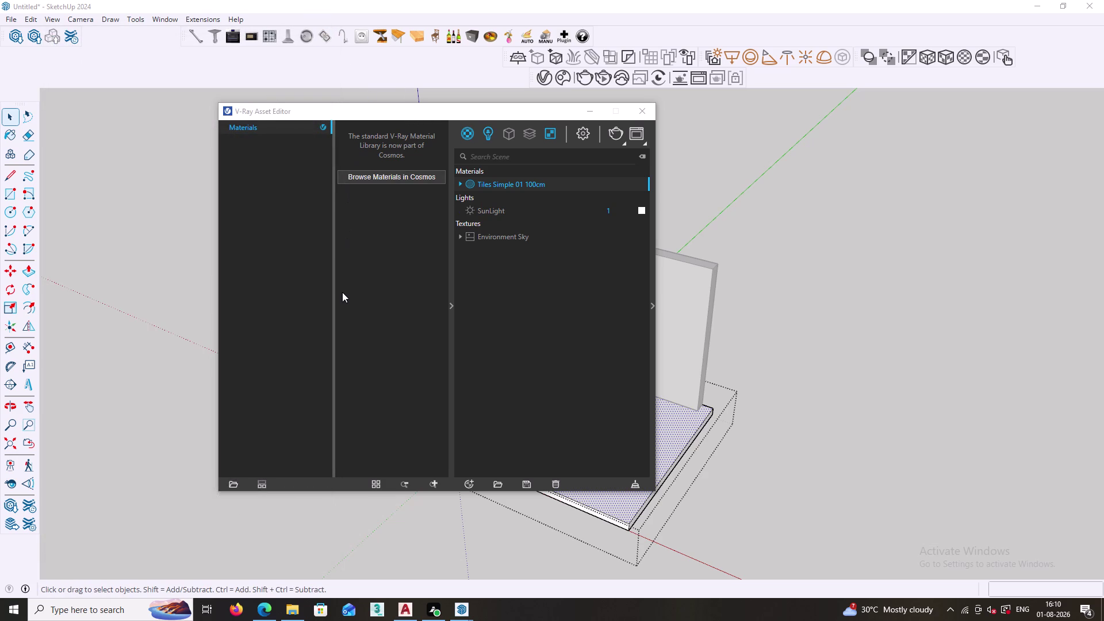
click(454, 305)
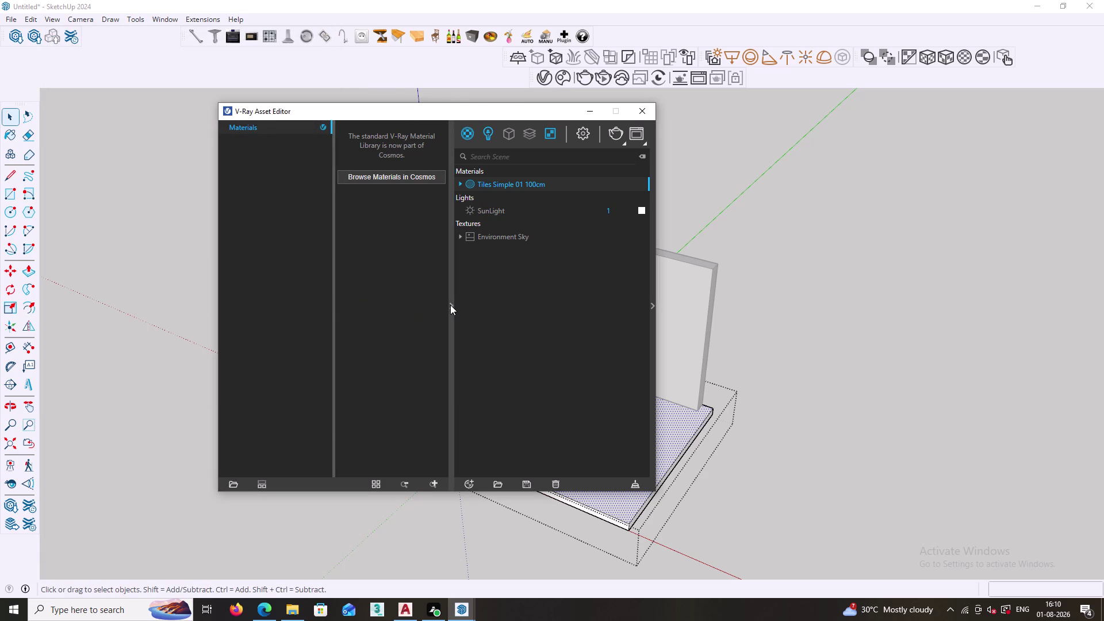
Apply Tiles Simple 01 100cm to the floor with cubic mapping and close the editor.
click(450, 304)
drag(553, 114, 285, 149)
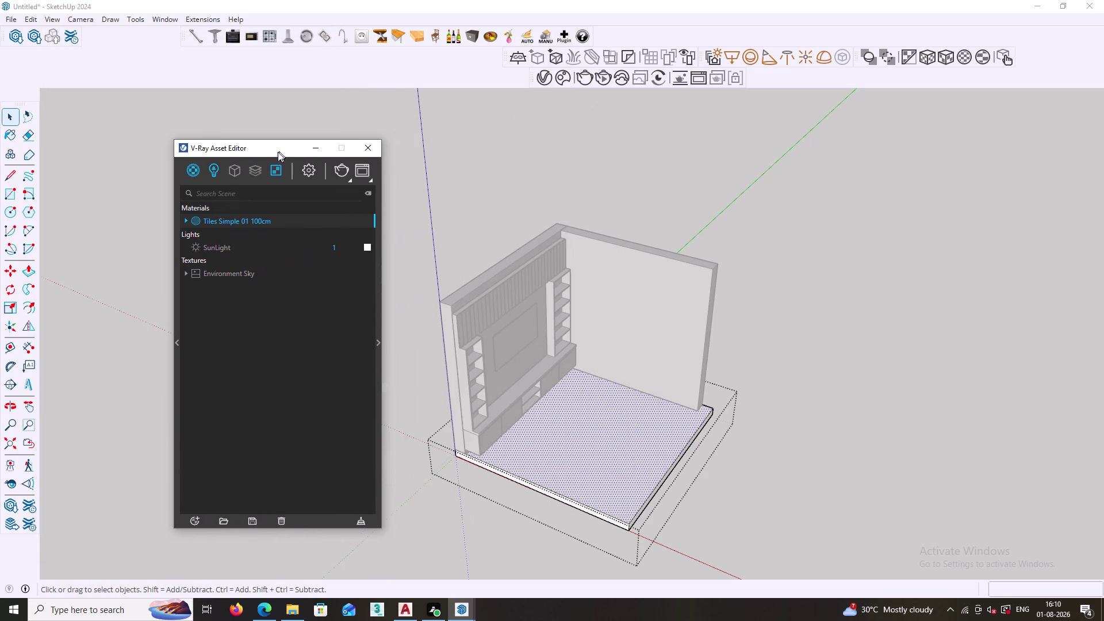
drag(286, 149, 276, 153)
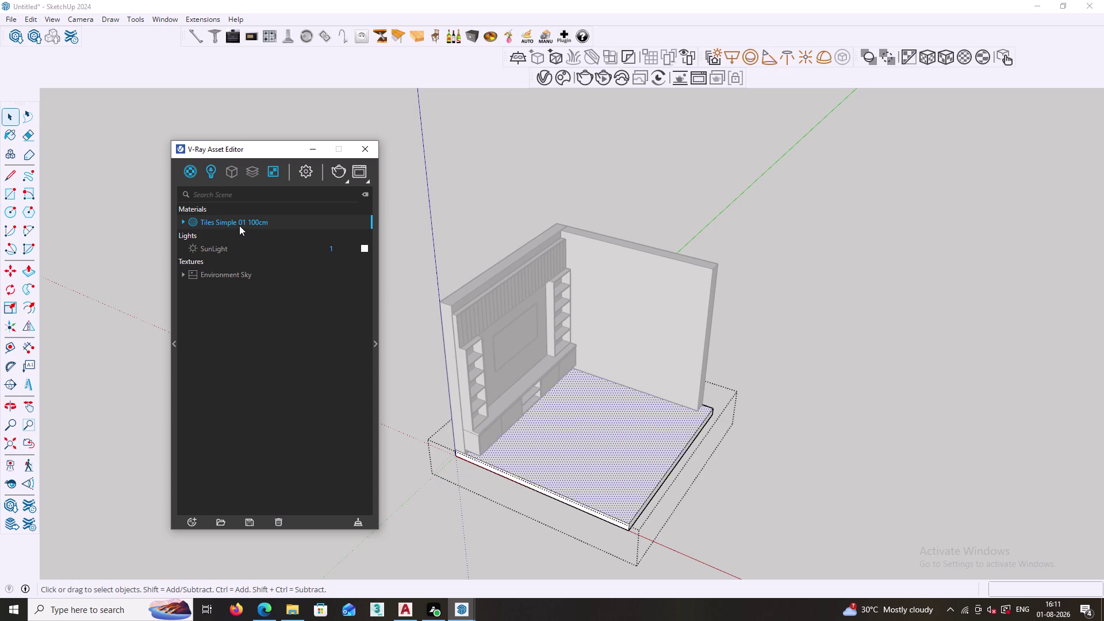
right_click(246, 226)
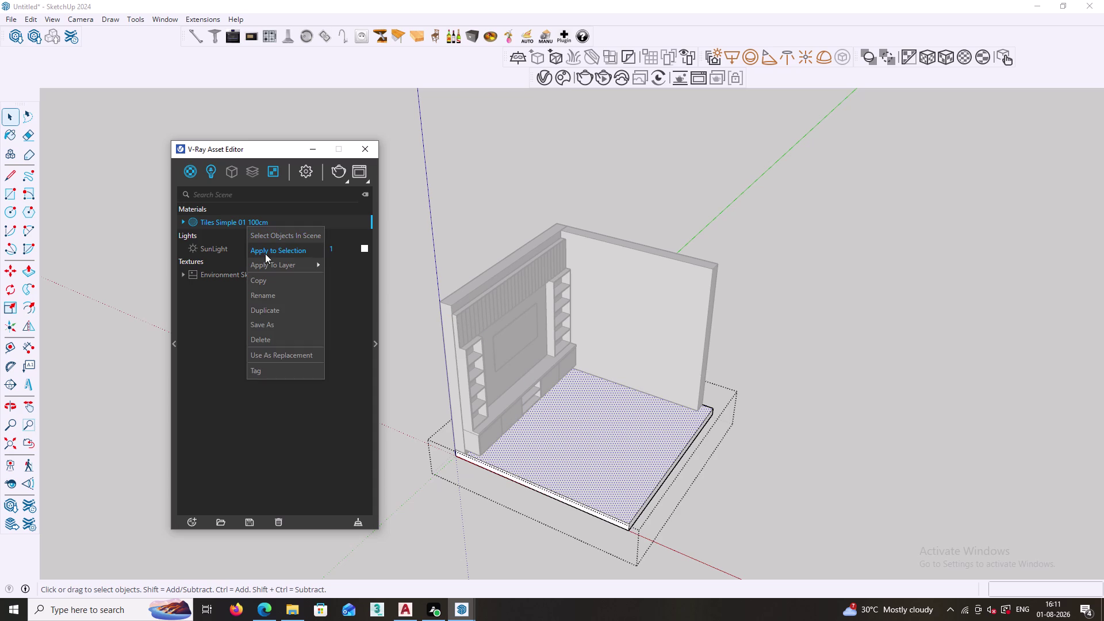
click(265, 254)
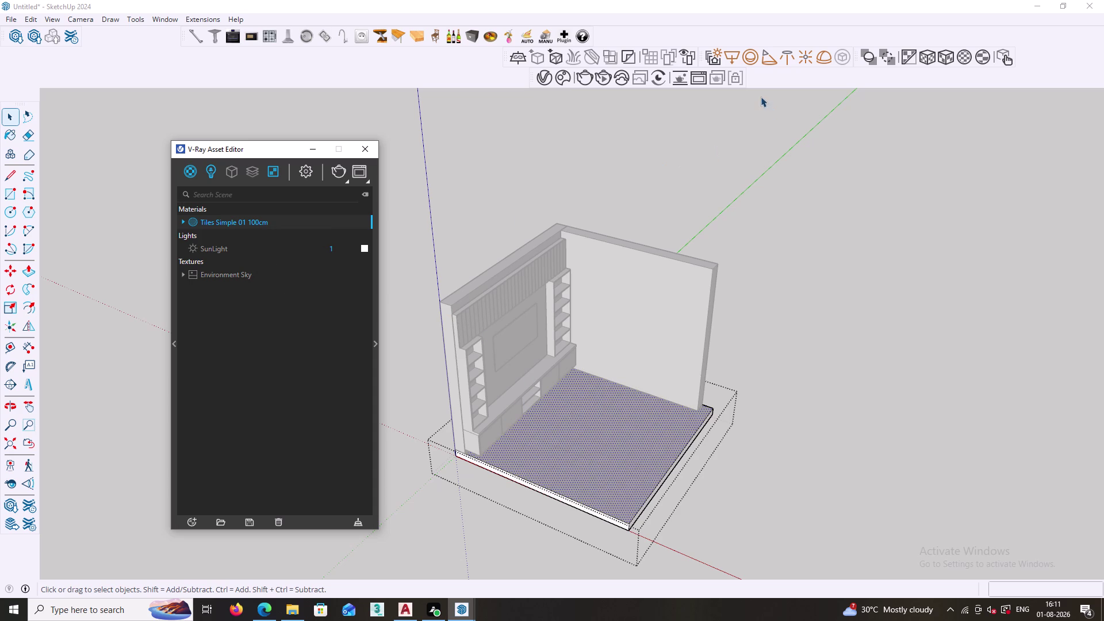
click(950, 62)
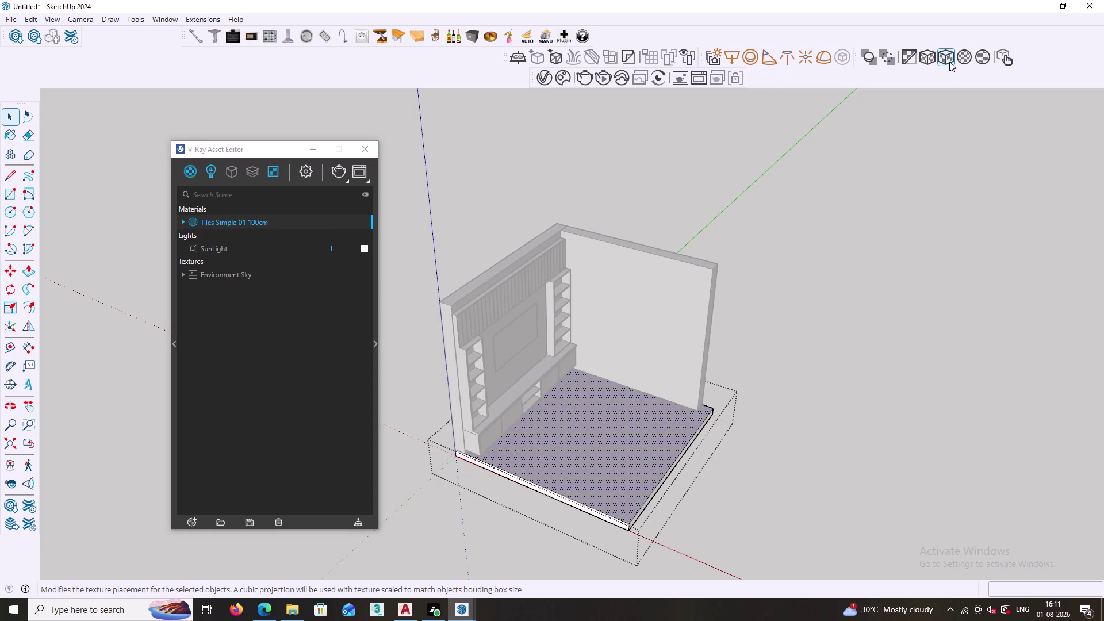
click(839, 229)
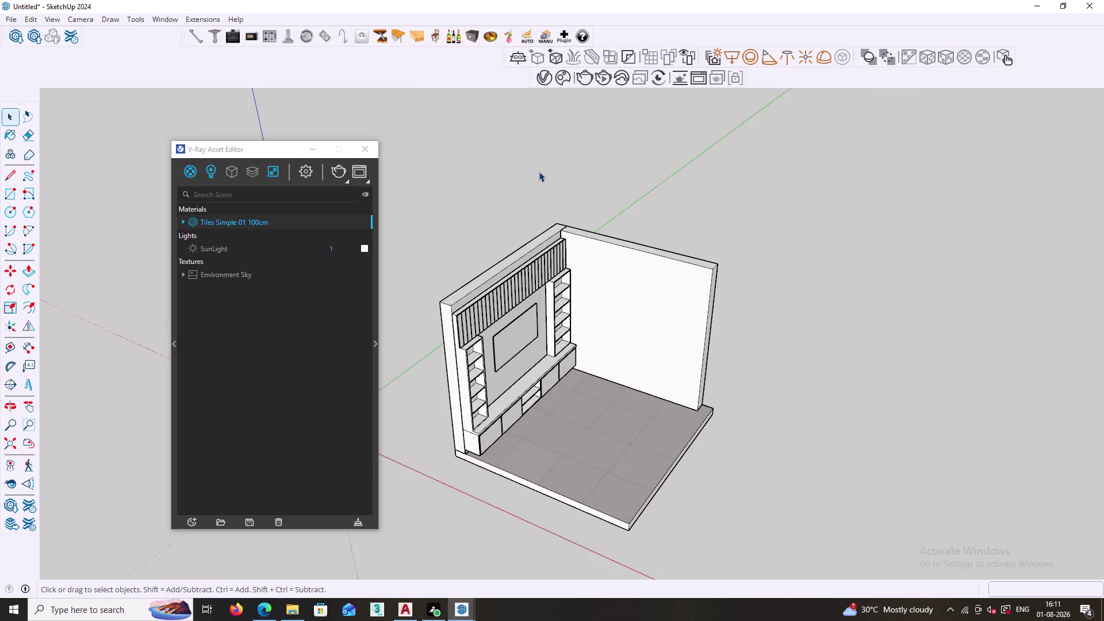
click(364, 145)
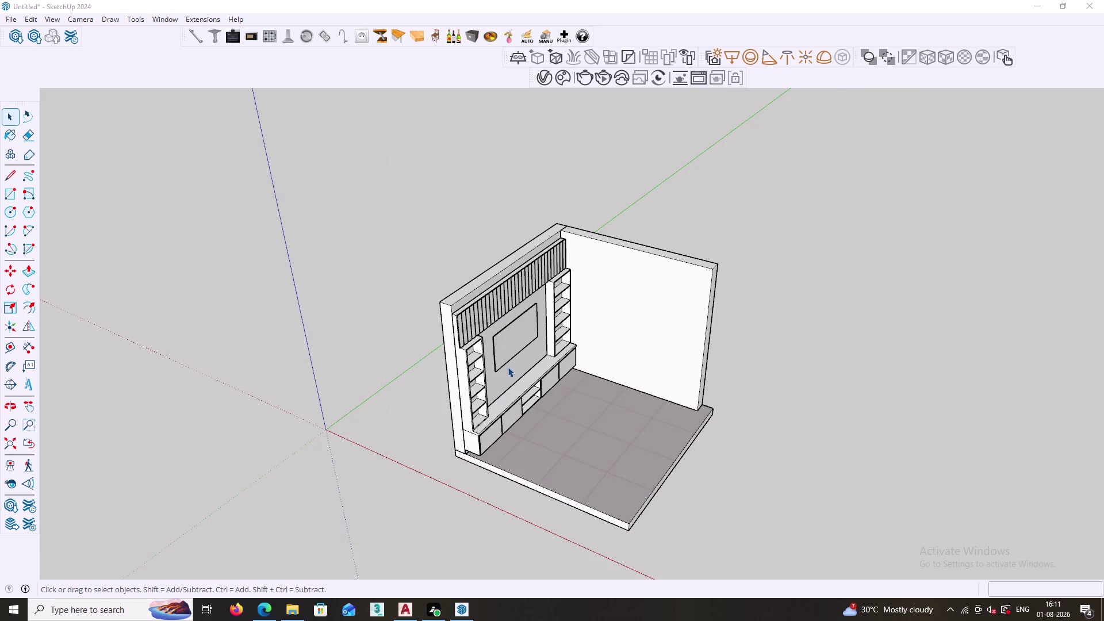
Orbit to the front of the TV unit and select a drawer front.
scroll(up, 3)
middle_drag(541, 437, 717, 475)
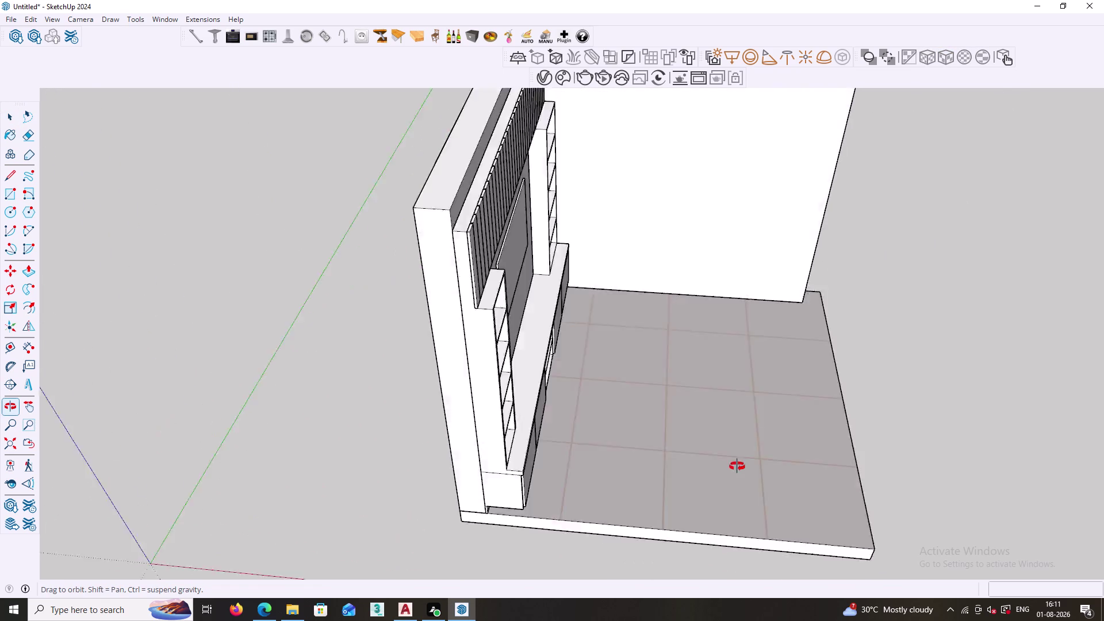
middle_drag(718, 474, 432, 403)
middle_drag(463, 456, 483, 422)
scroll(up, 3)
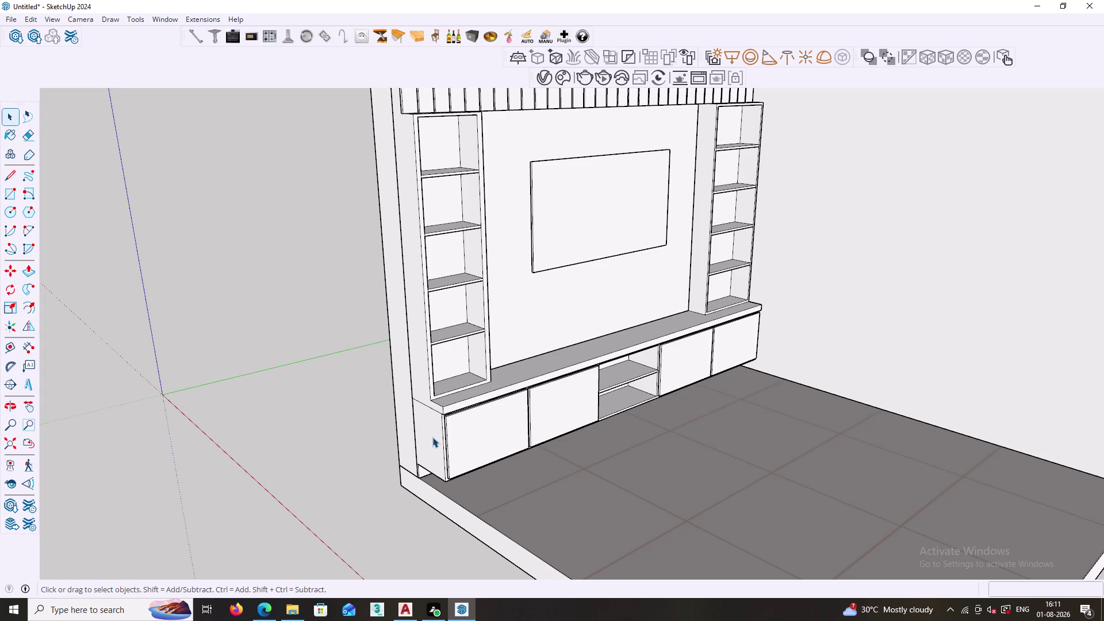
click(469, 440)
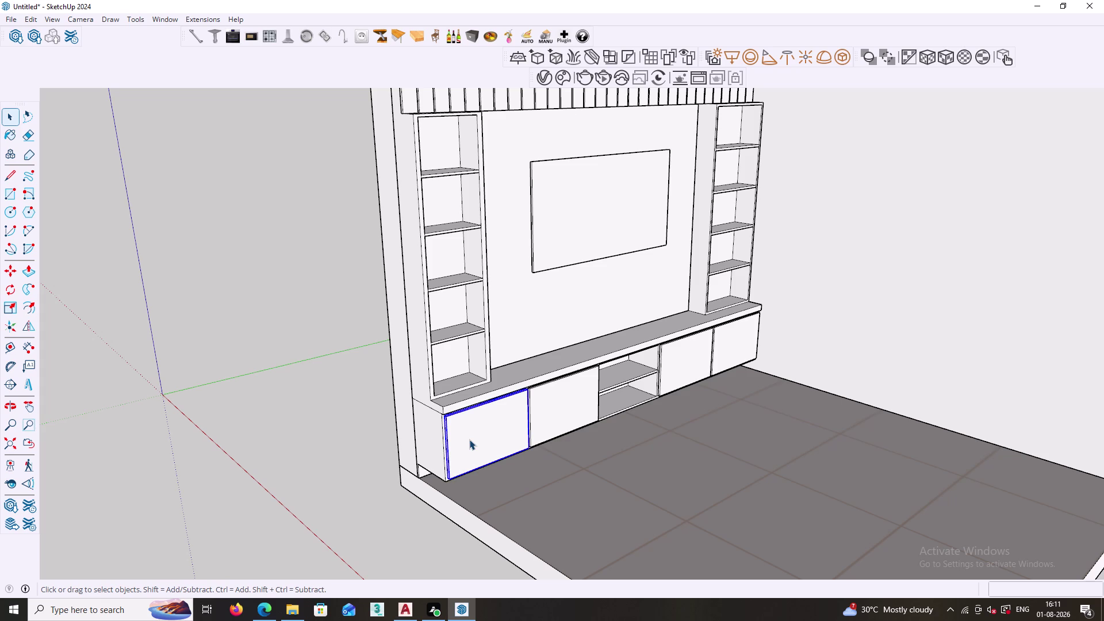
Enter the TV unit group, reopen the V-Ray Asset Editor and reposition its window.
click(421, 441)
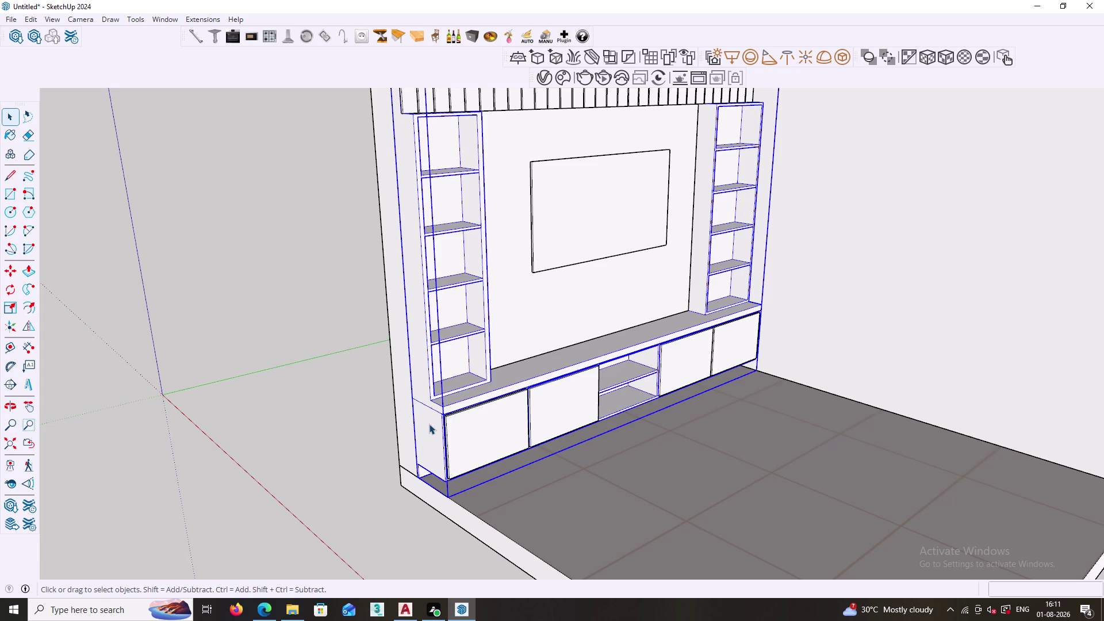
double_click(429, 421)
click(550, 81)
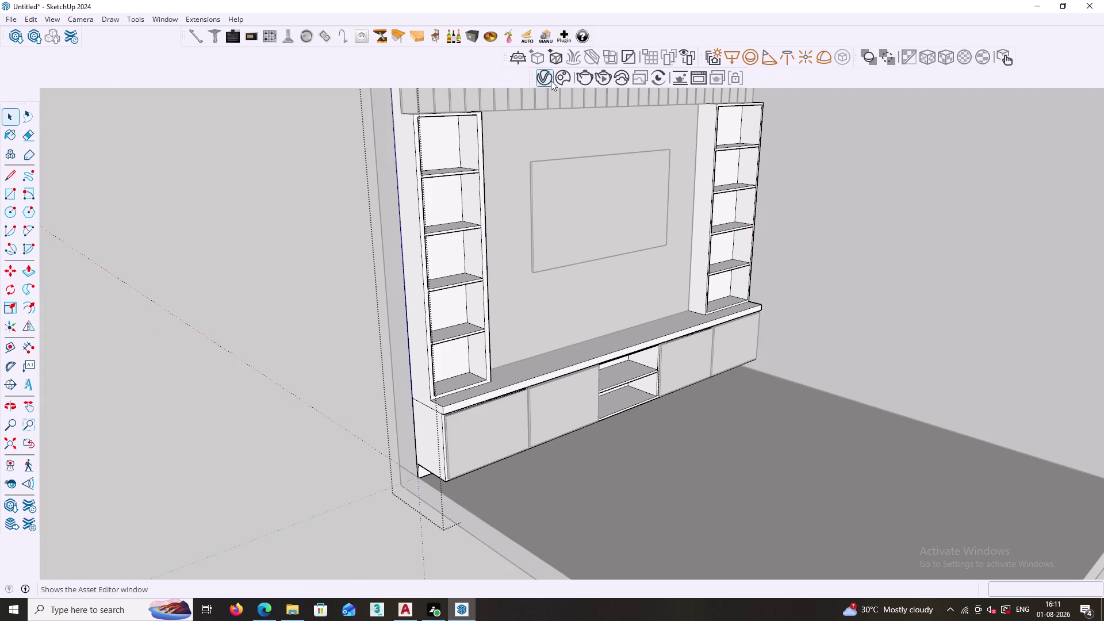
drag(229, 146, 420, 130)
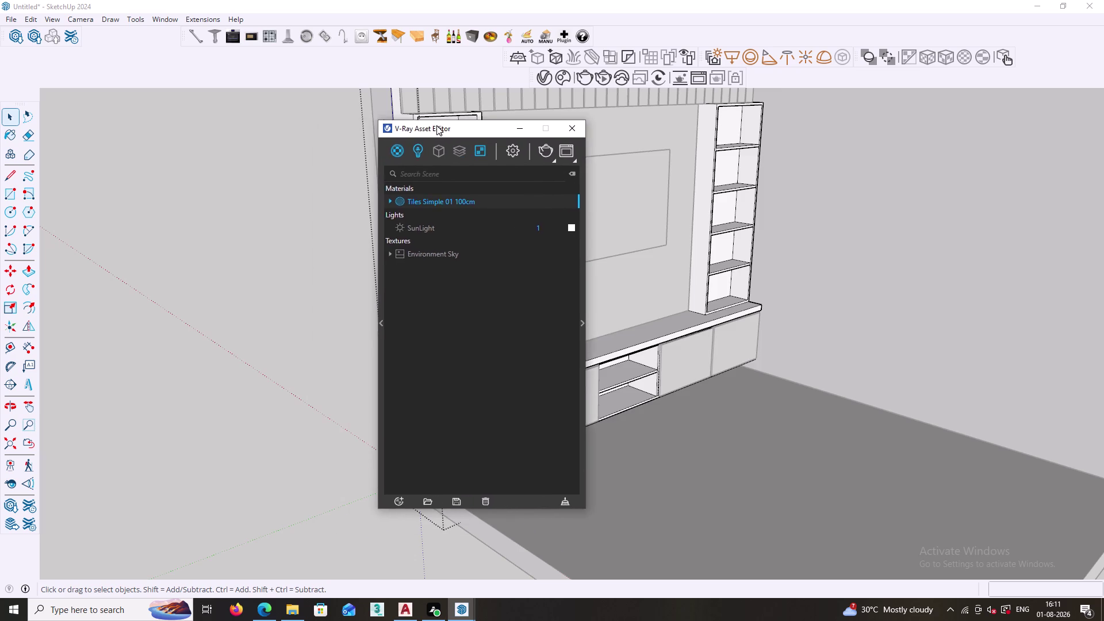
drag(420, 131, 629, 97)
Expand the material library pane, open Cosmos and show its asset category list.
click(574, 298)
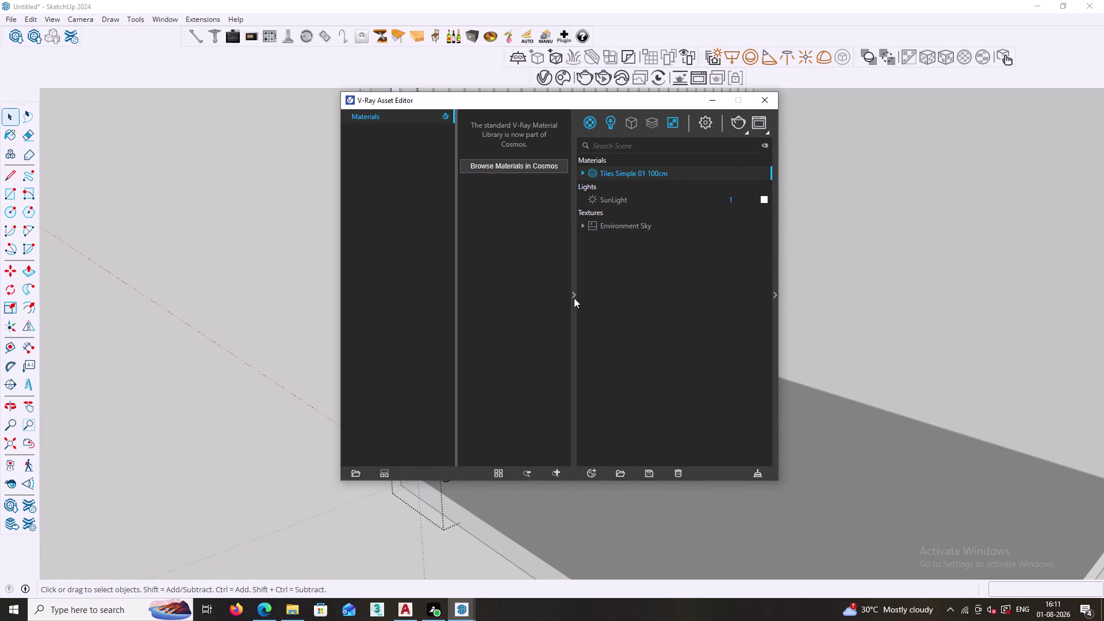
click(511, 167)
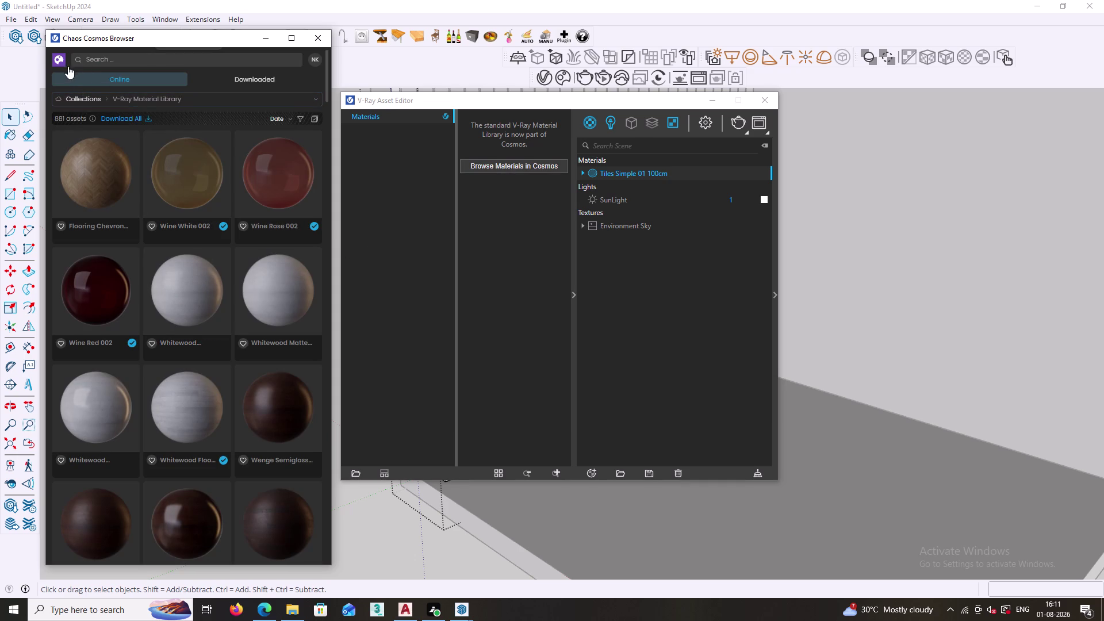
click(103, 97)
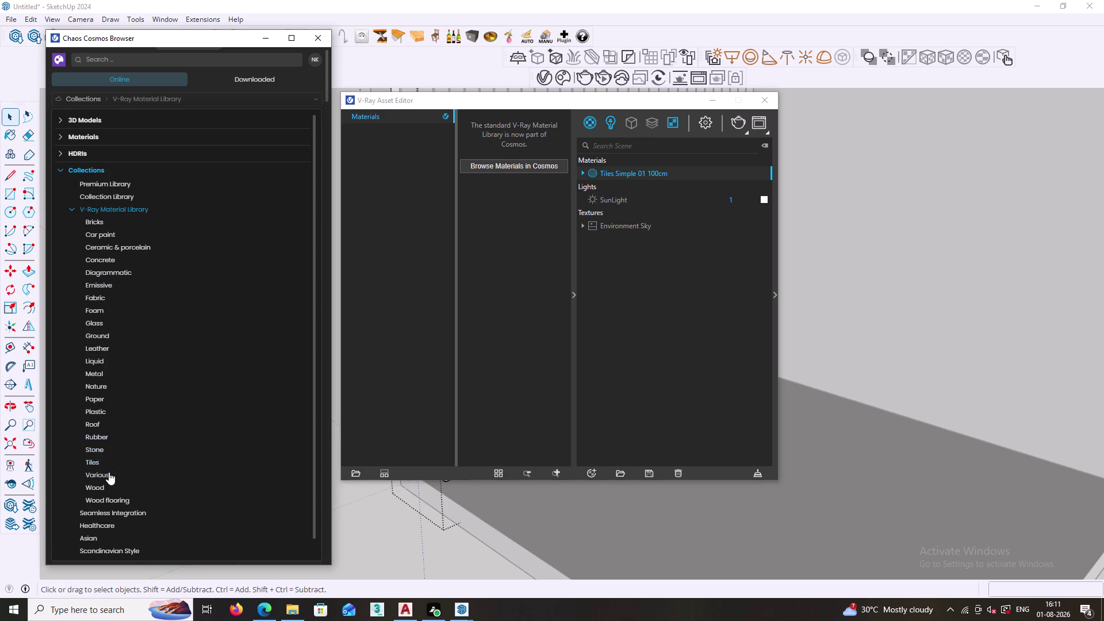
Open the Wood category and download Cherry Matte 300cm.
click(107, 488)
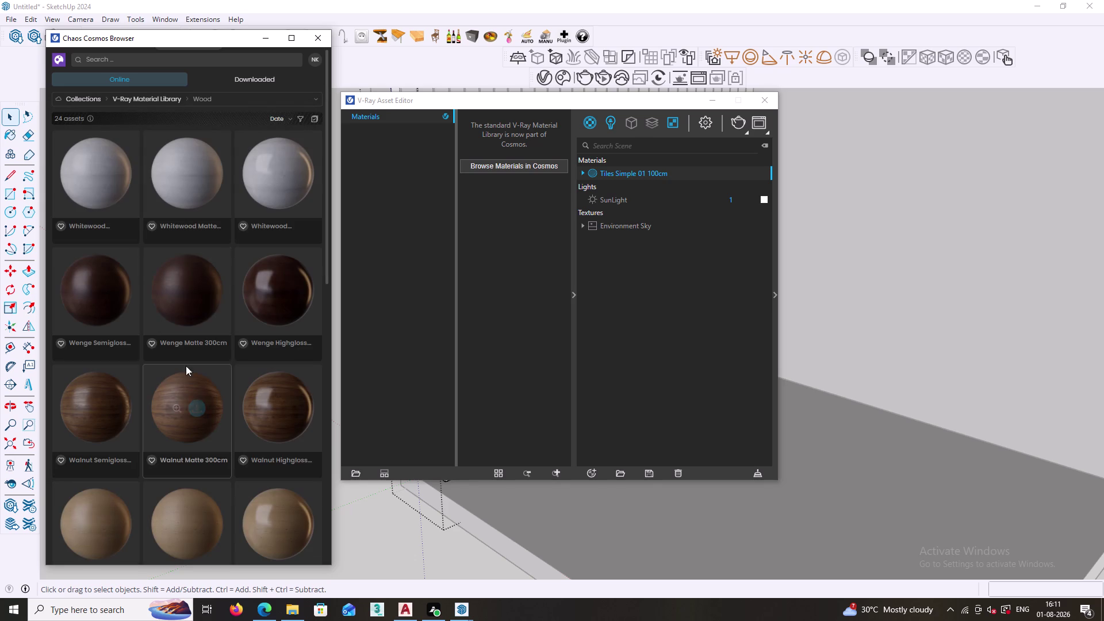
scroll(down, 3)
scroll(down, 3)
scroll(down, 3)
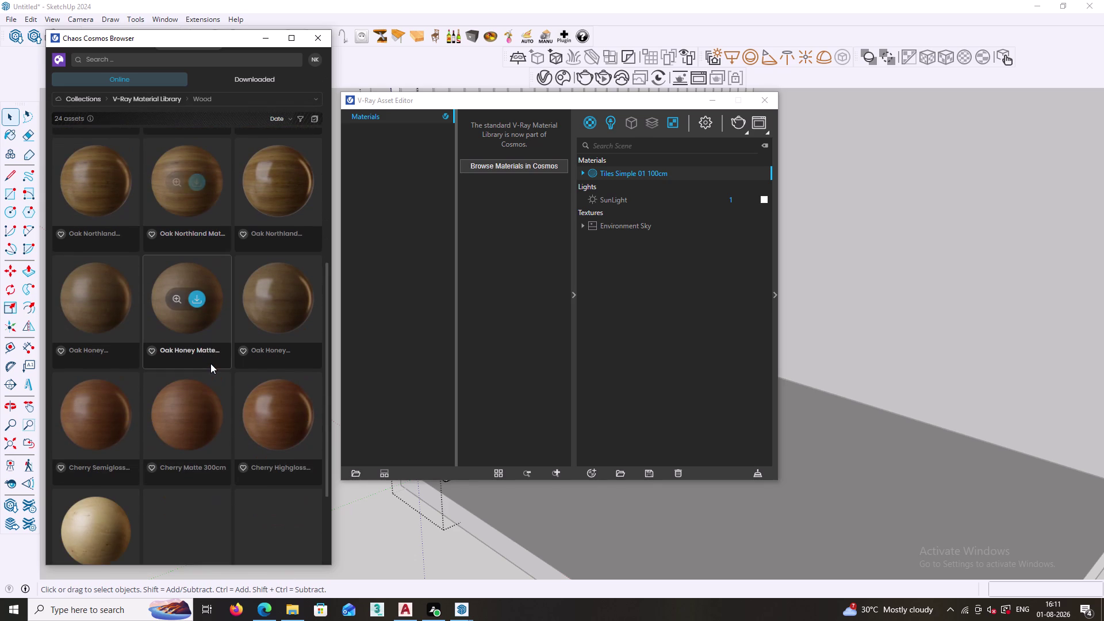
scroll(down, 3)
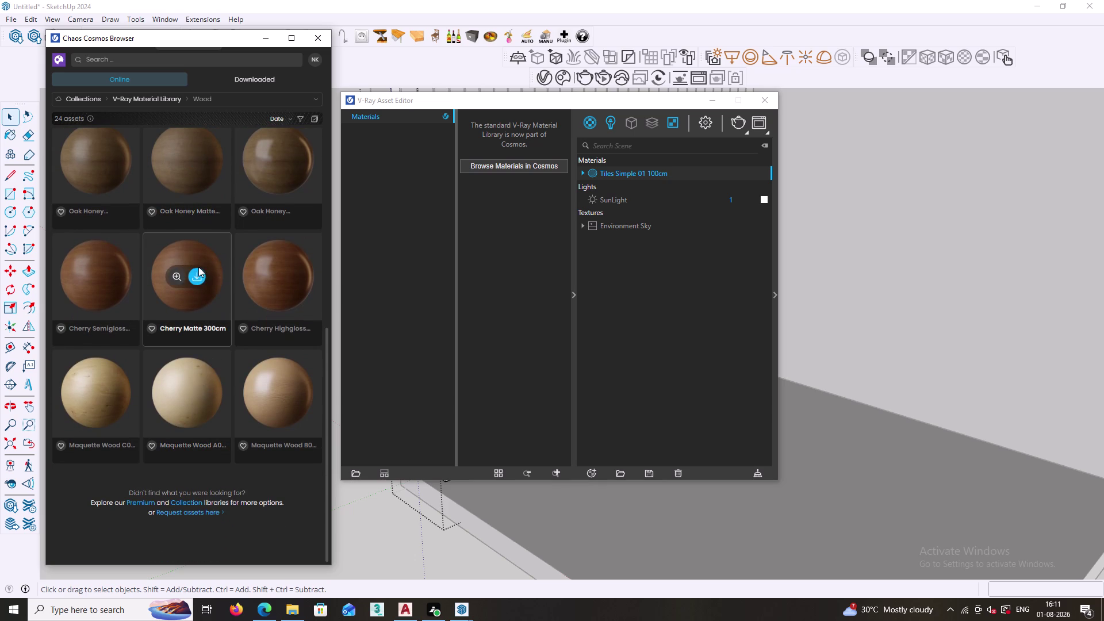
click(198, 273)
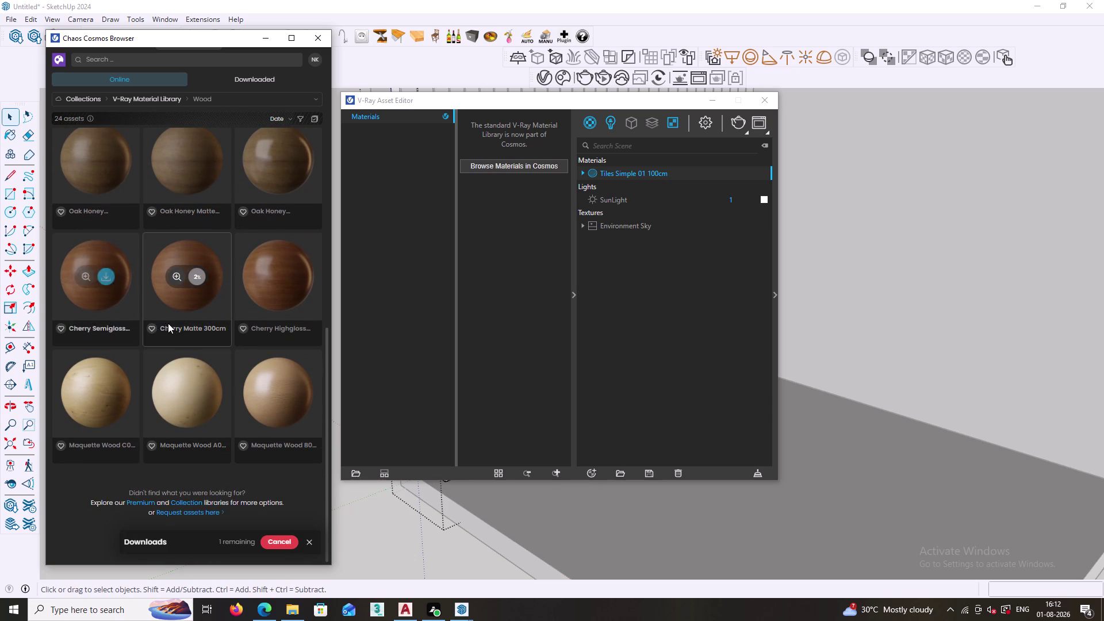
Scroll the wood list and download Oak Northland Semigloss 300cm.
scroll(up, 3)
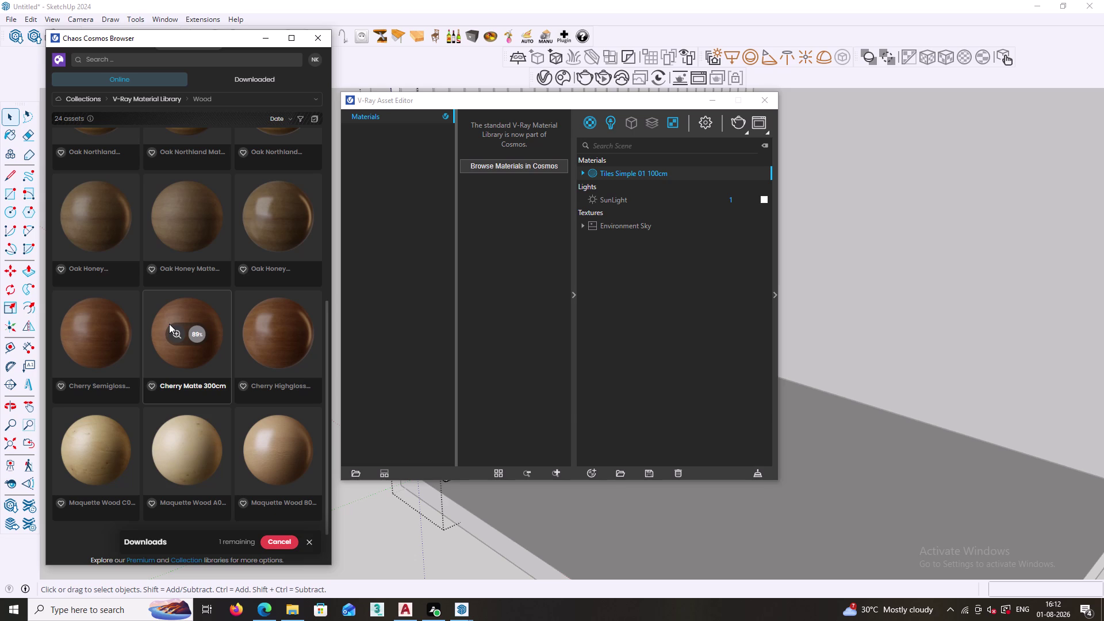
scroll(up, 3)
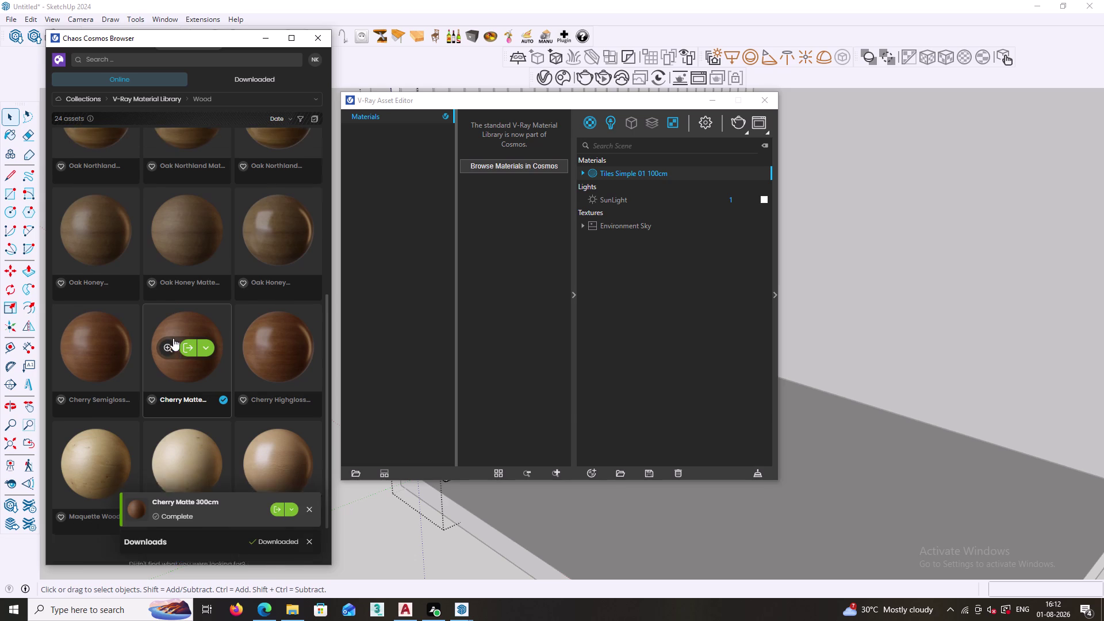
scroll(up, 3)
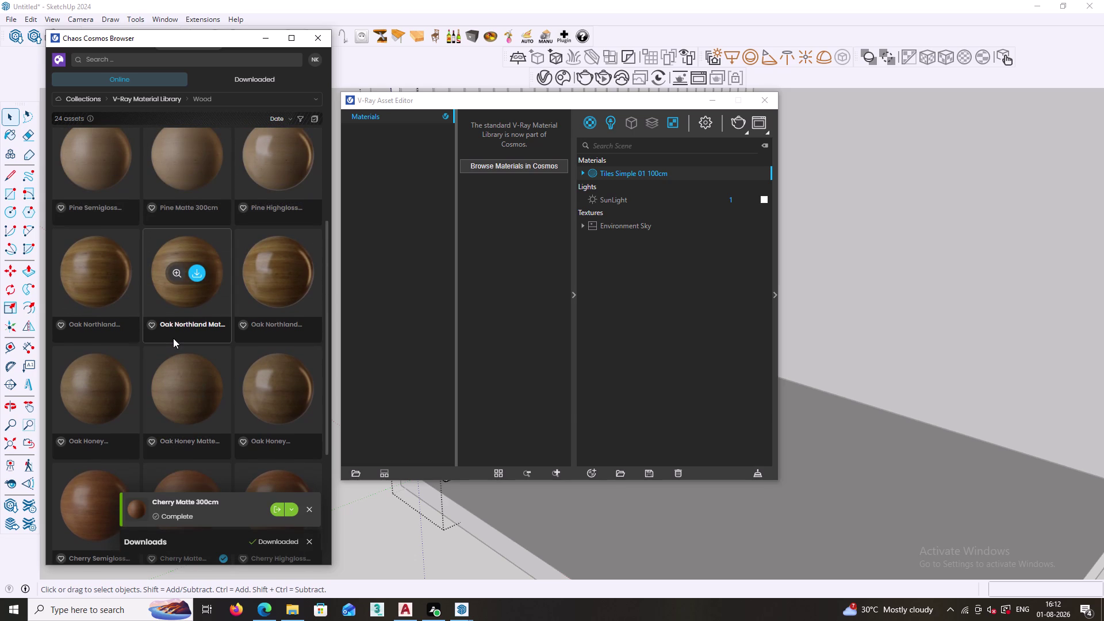
scroll(up, 3)
scroll(up, 3)
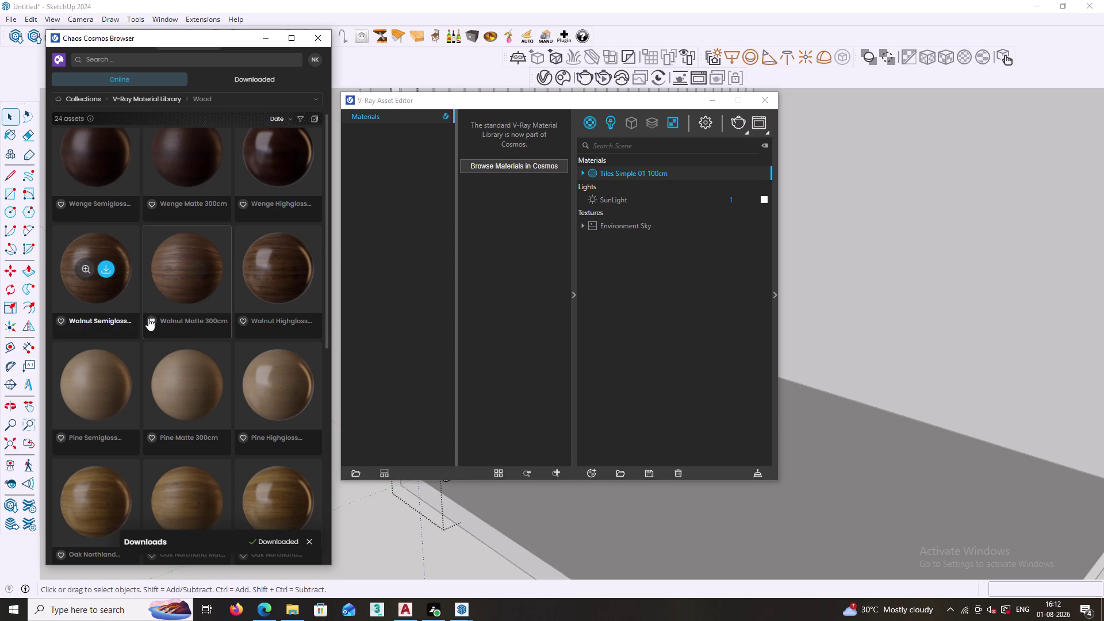
scroll(up, 3)
scroll(up, 3)
scroll(up, 3)
scroll(down, 3)
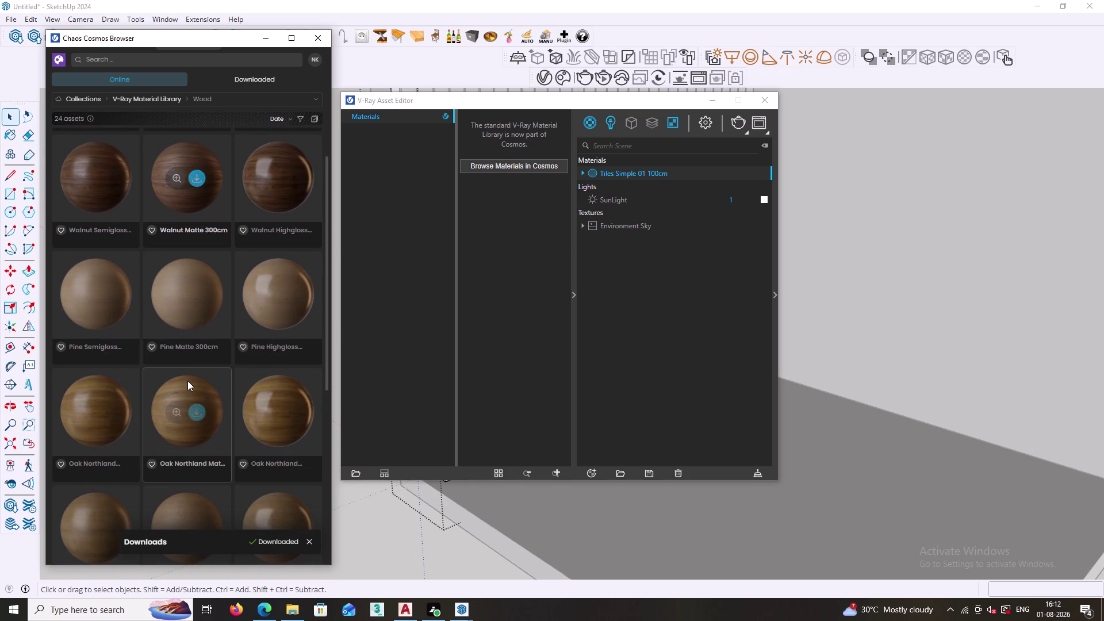
scroll(down, 3)
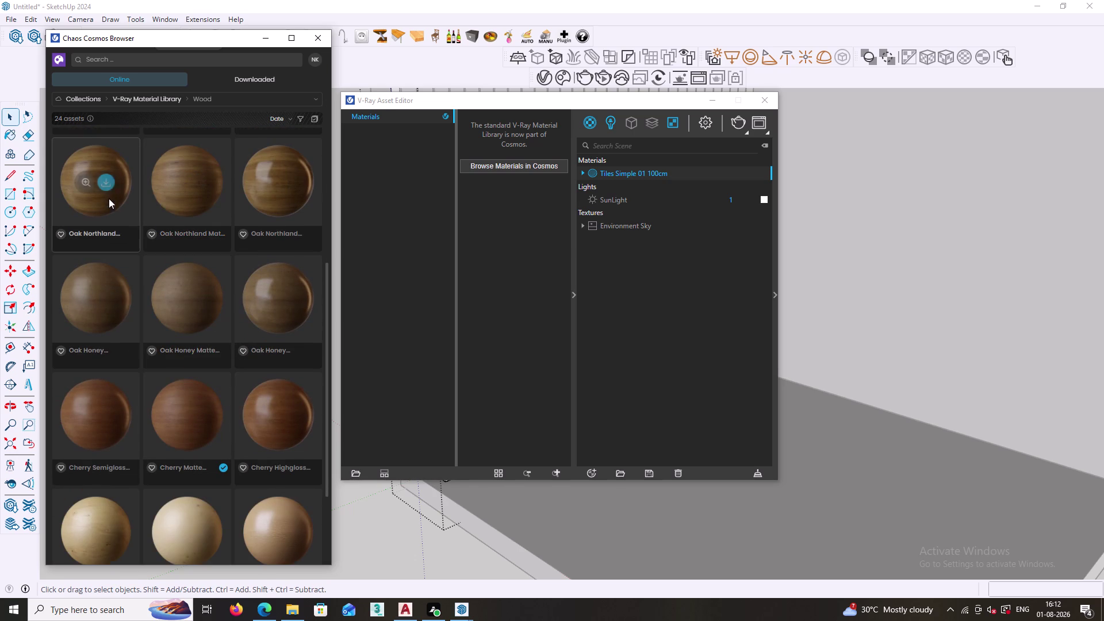
click(107, 183)
Import Cherry Matte 300cm into the scene and close the Cosmos browser.
scroll(down, 3)
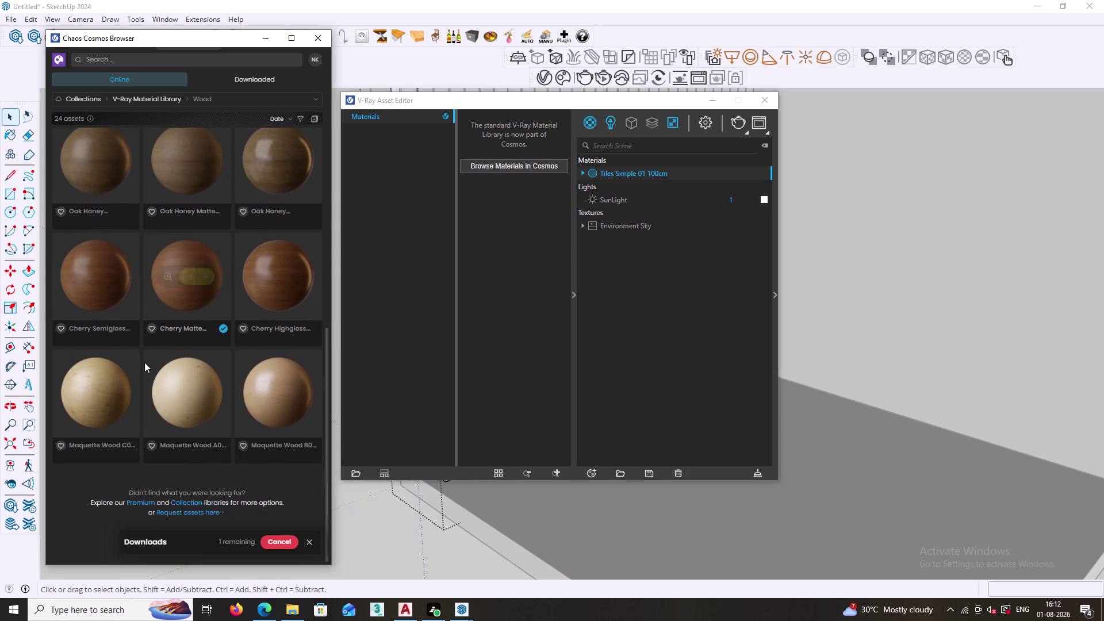
scroll(up, 3)
scroll(up, 3)
scroll(up, 3)
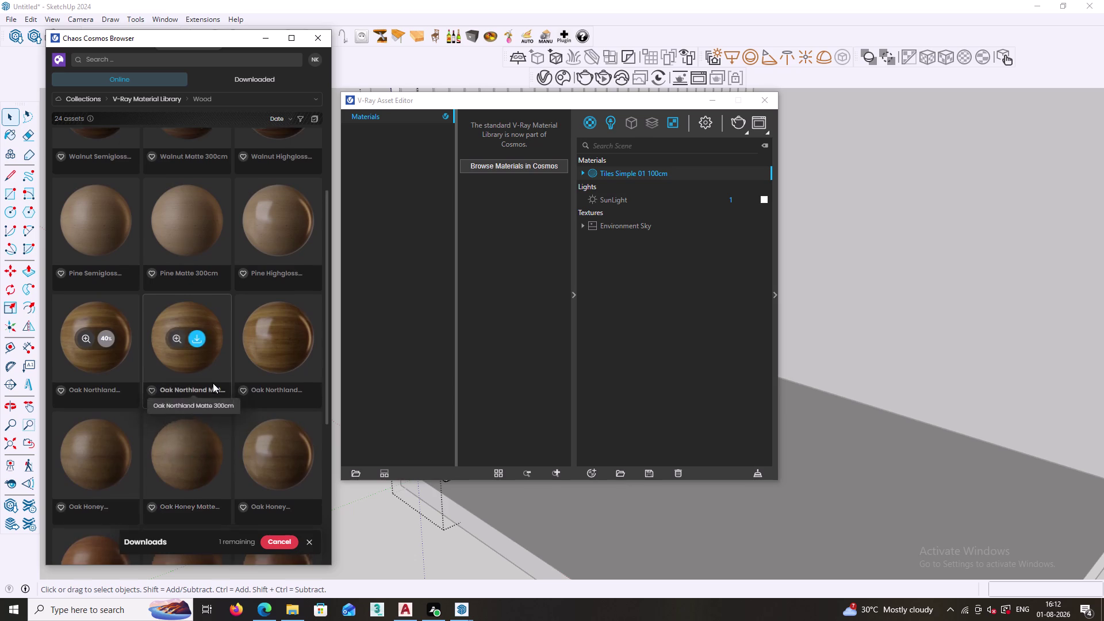
scroll(up, 3)
scroll(up, 3)
scroll(up, 3)
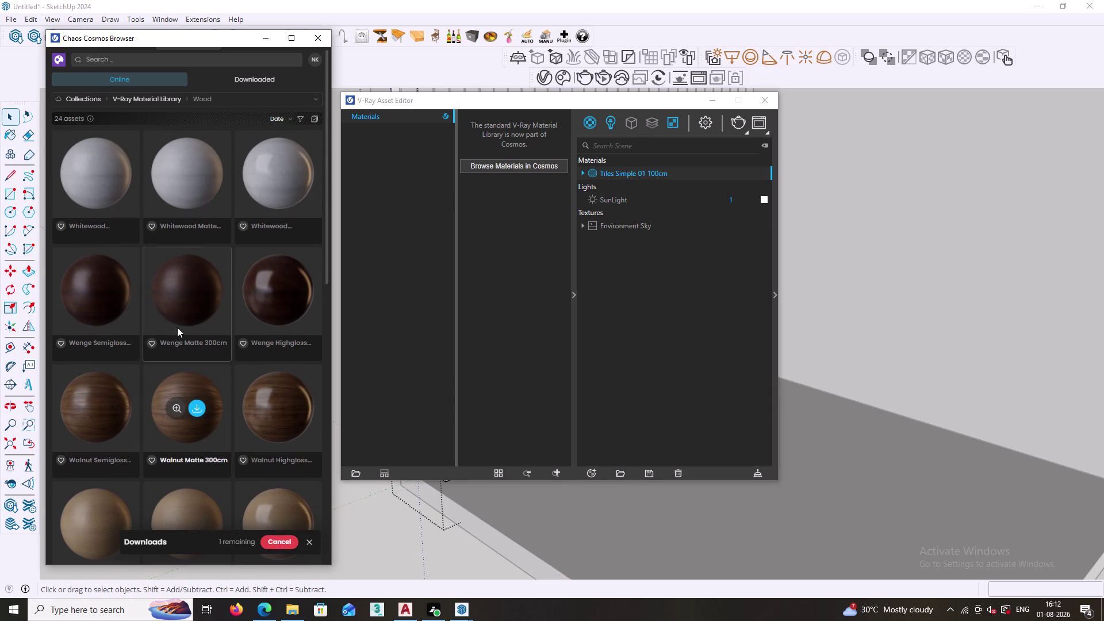
scroll(down, 3)
scroll(down, 3)
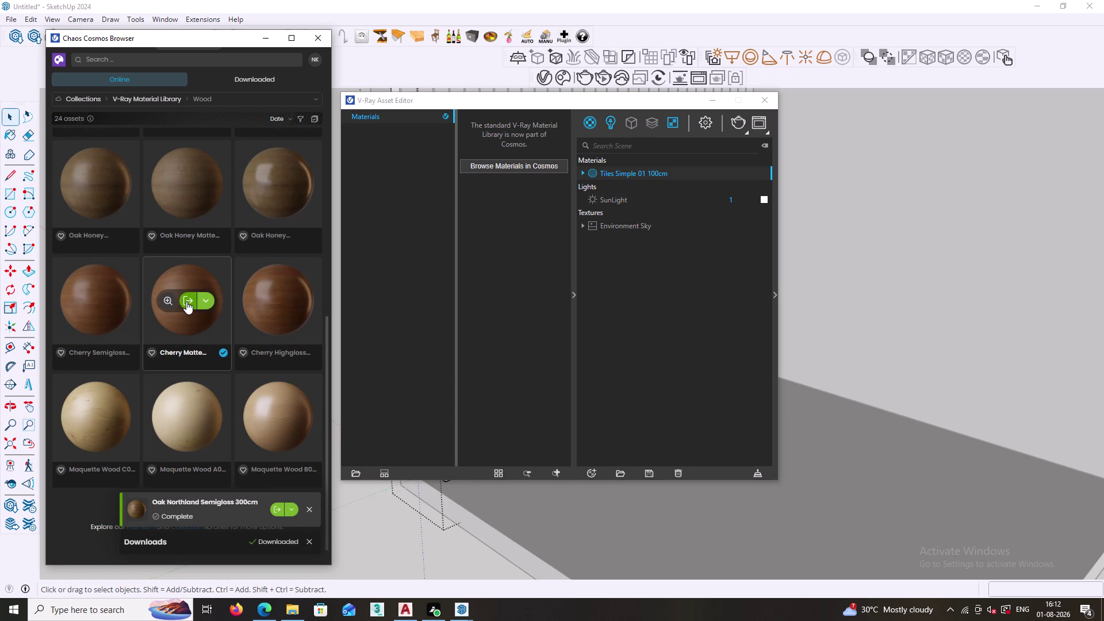
click(186, 301)
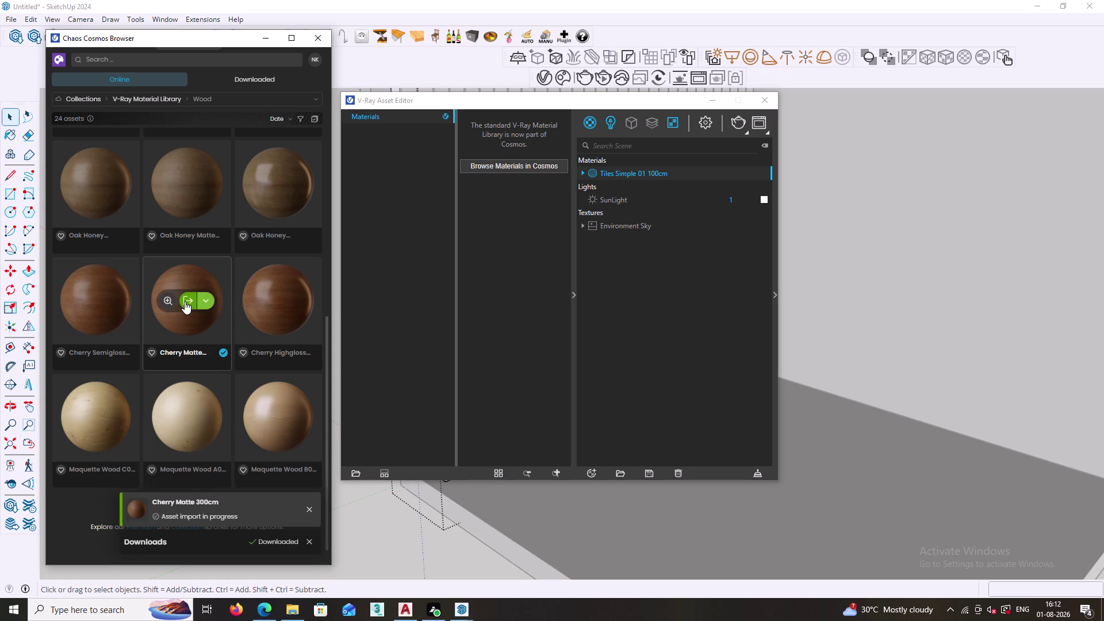
click(316, 40)
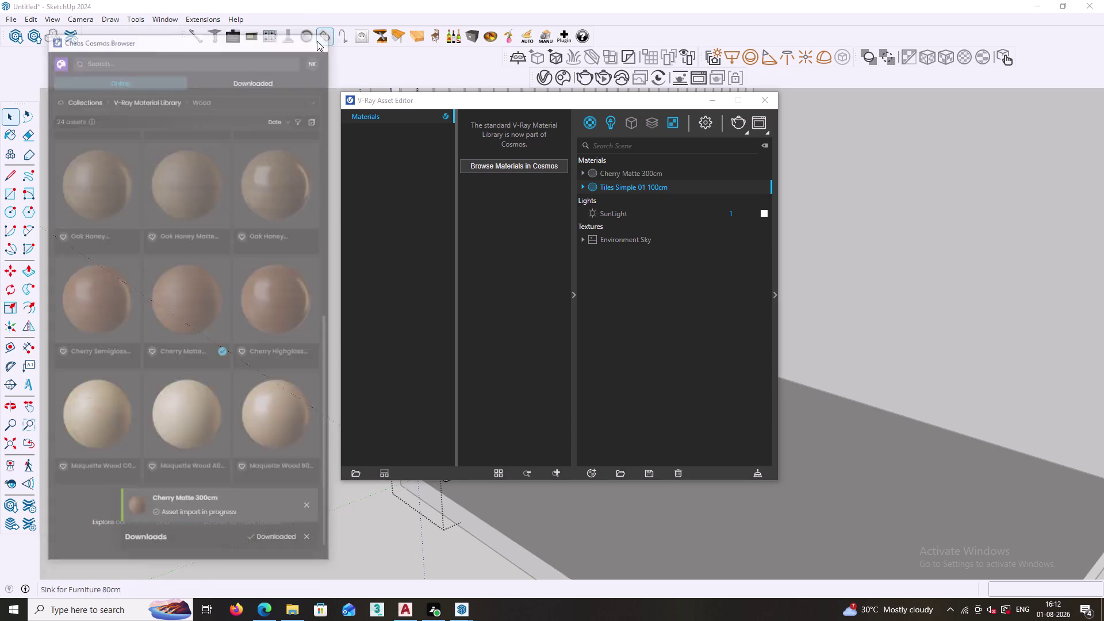
click(574, 295)
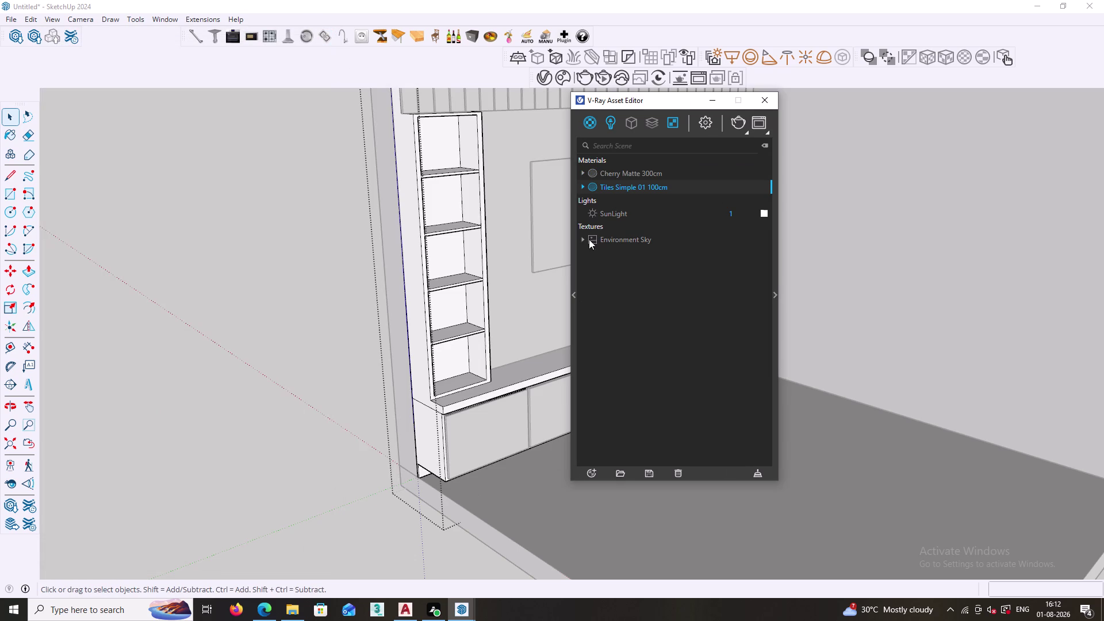
Select the TV unit and apply Cherry Matte 300cm to it via Apply to Selection.
drag(648, 103, 167, 268)
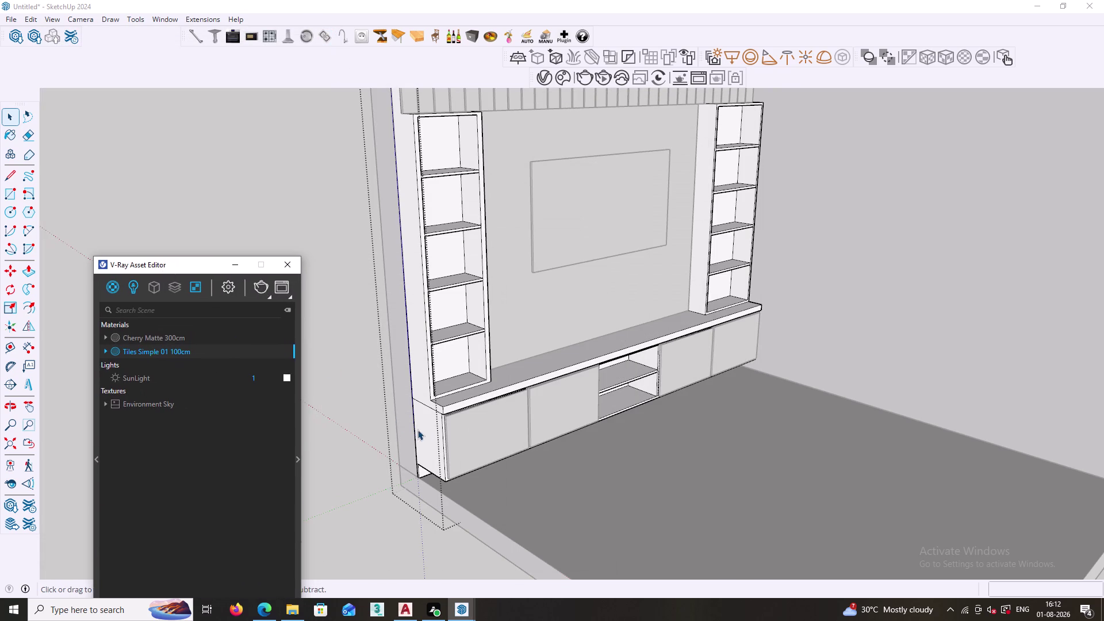
click(432, 431)
click(369, 370)
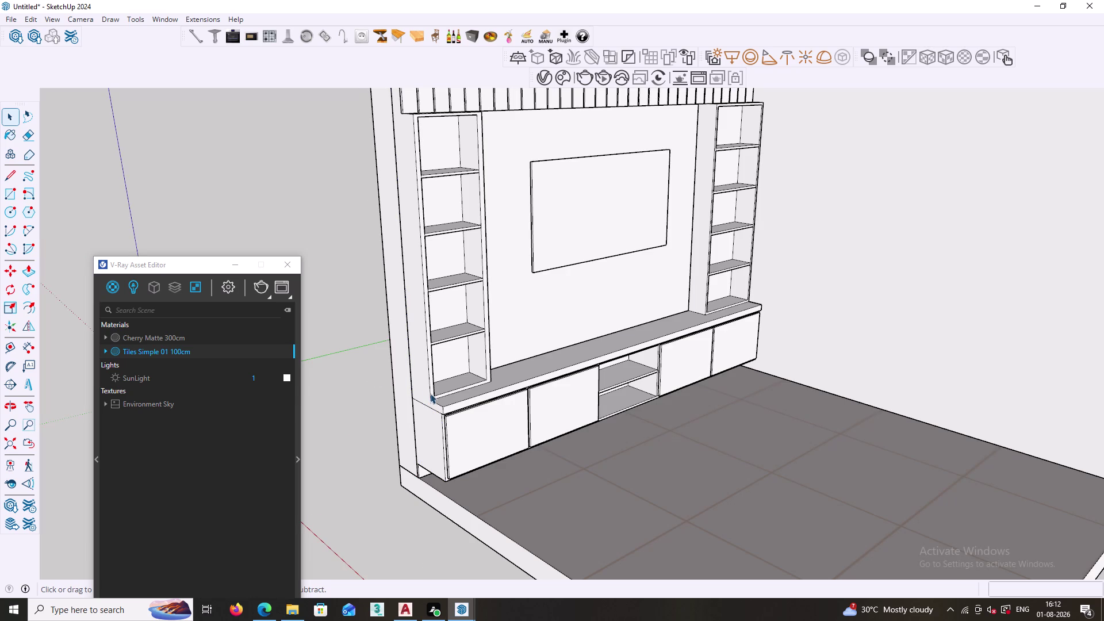
click(431, 390)
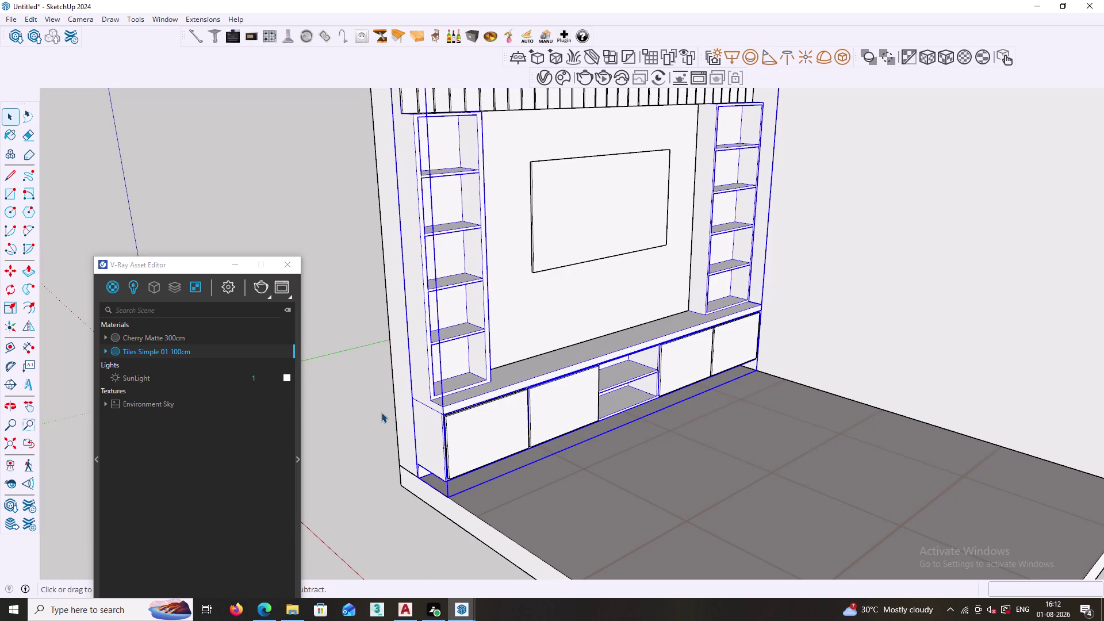
click(176, 337)
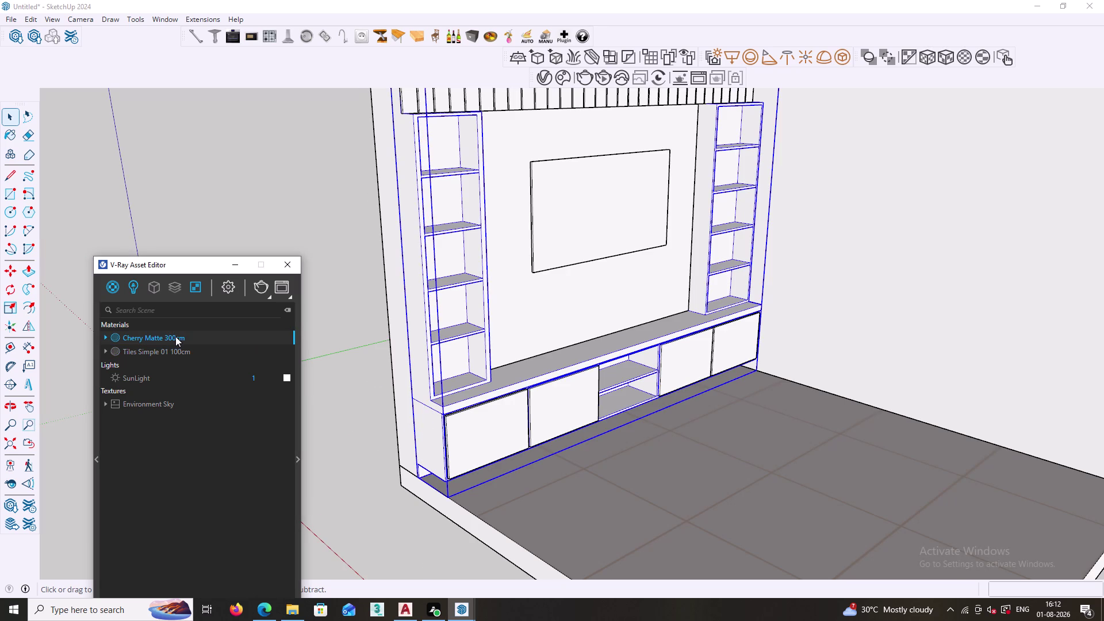
right_click(175, 337)
click(201, 361)
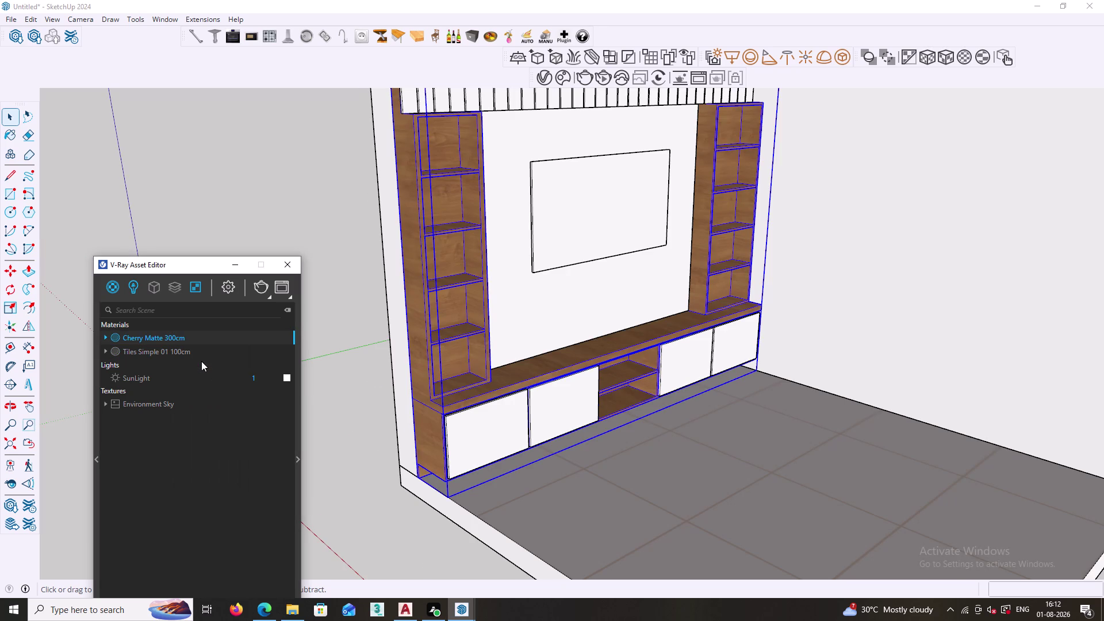
scroll(down, 3)
scroll(down, 3)
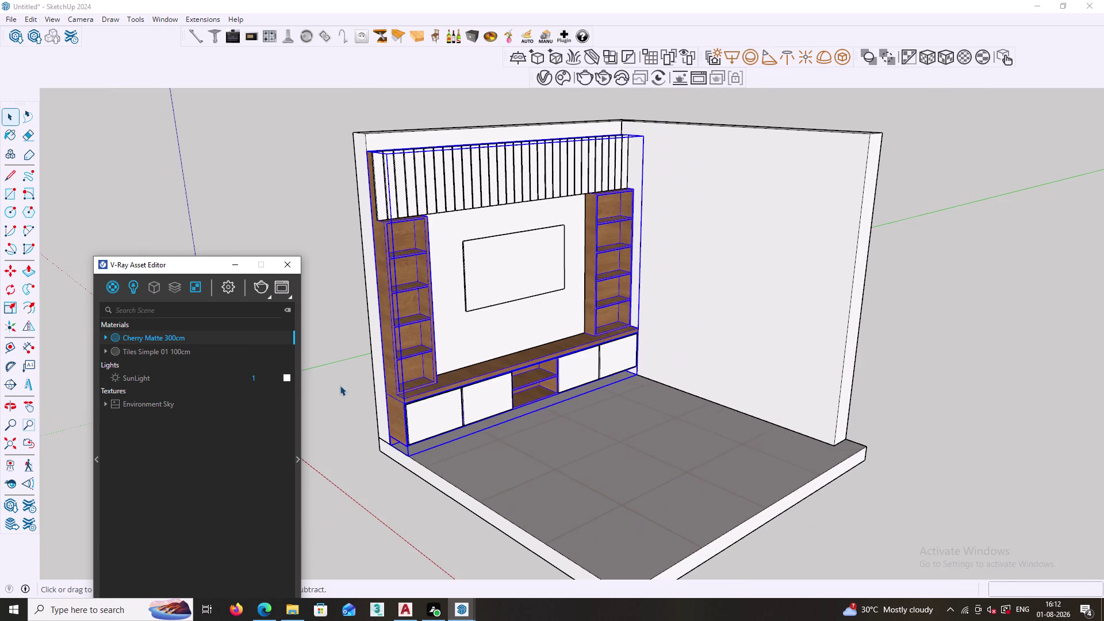
Select the four drawer fronts and the first wall slat.
click(326, 246)
scroll(down, 3)
middle_drag(489, 412, 414, 376)
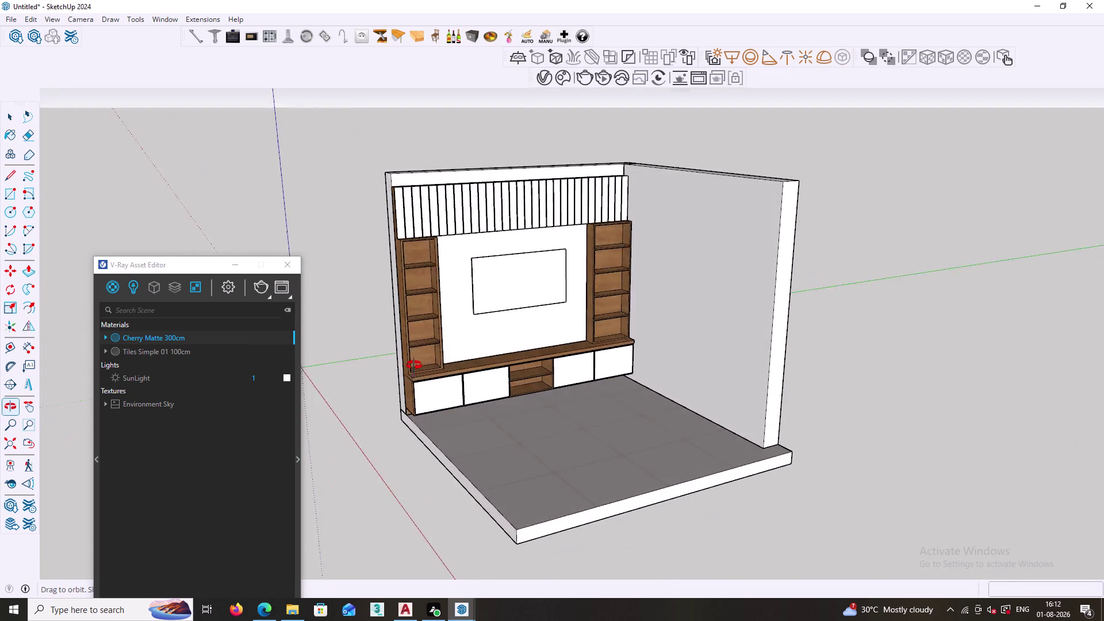
middle_drag(414, 375, 458, 379)
scroll(up, 3)
click(441, 396)
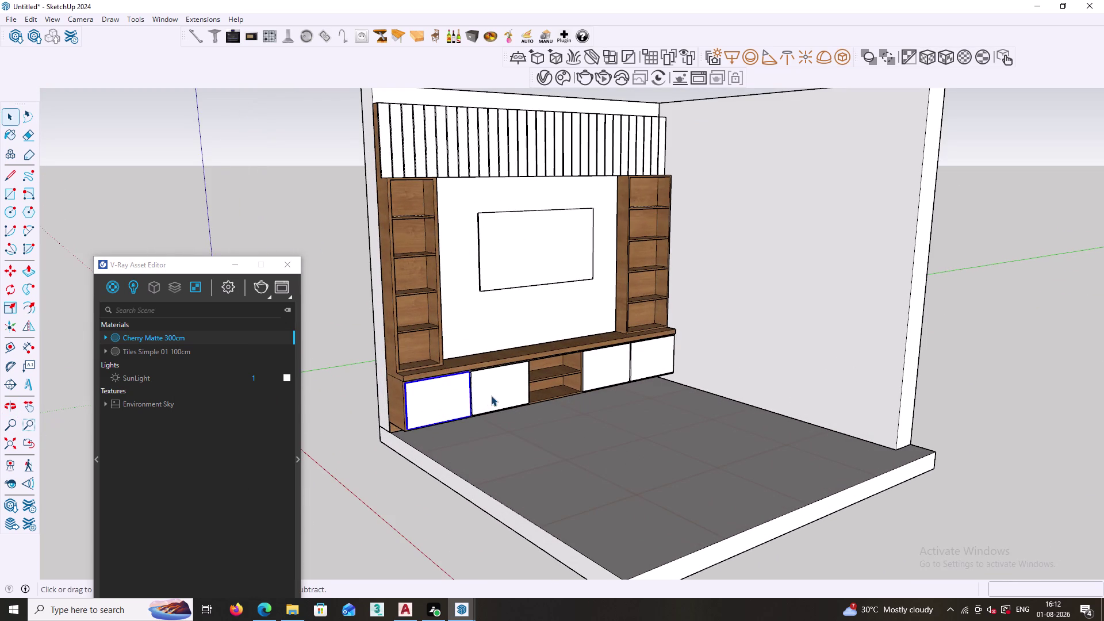
click(492, 396)
click(610, 368)
click(647, 360)
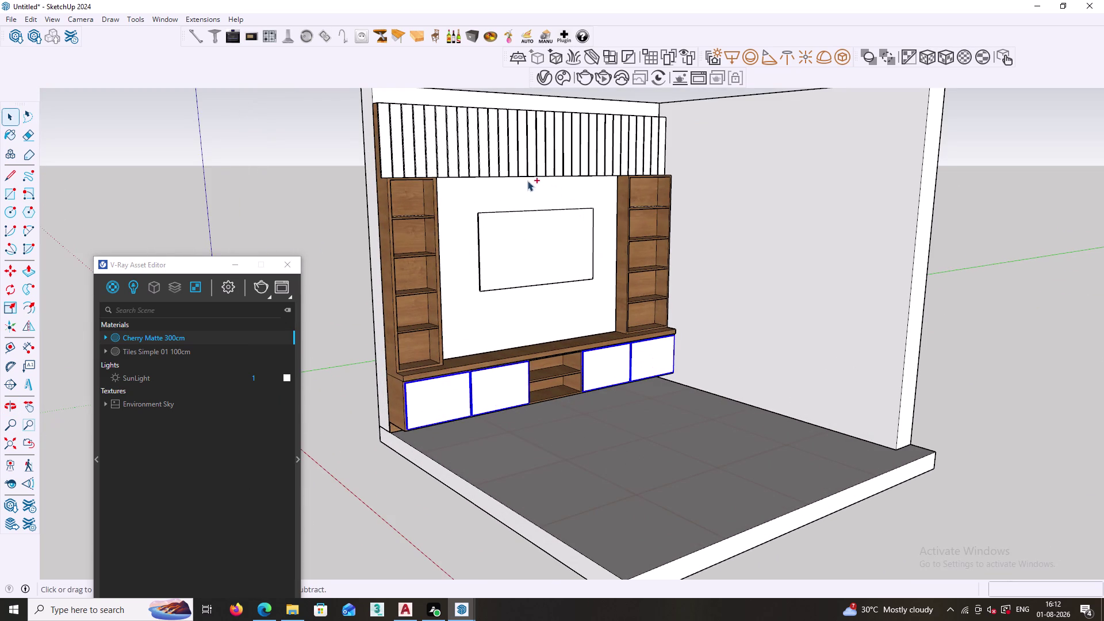
click(514, 166)
Add the next dozen vertical wall slats to the selection.
scroll(down, 3)
middle_drag(468, 144, 453, 236)
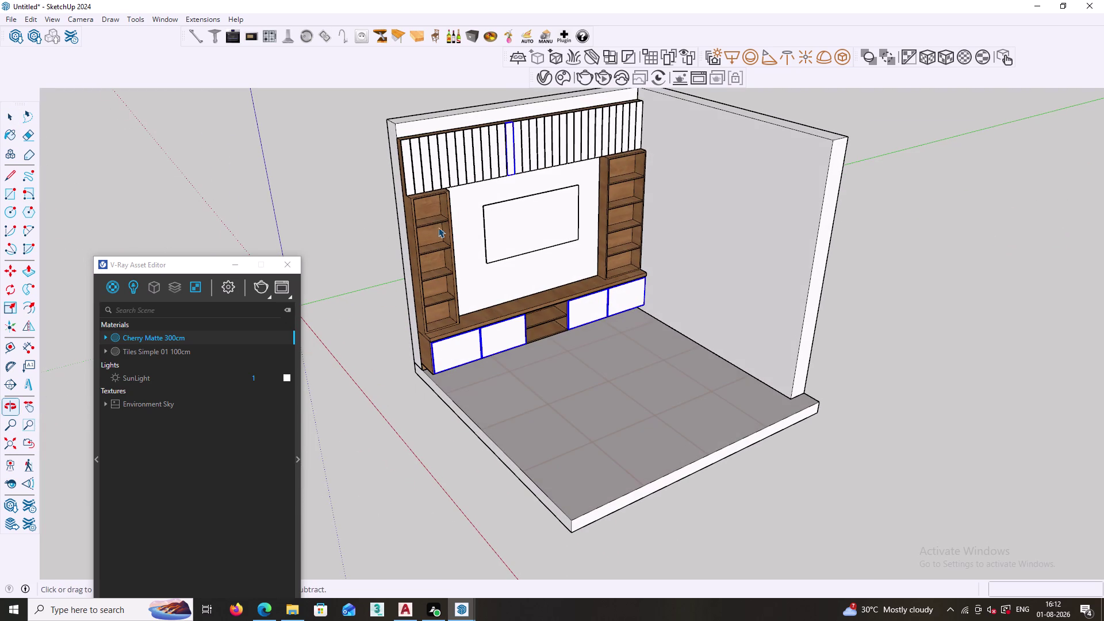
click(406, 157)
click(415, 148)
click(426, 144)
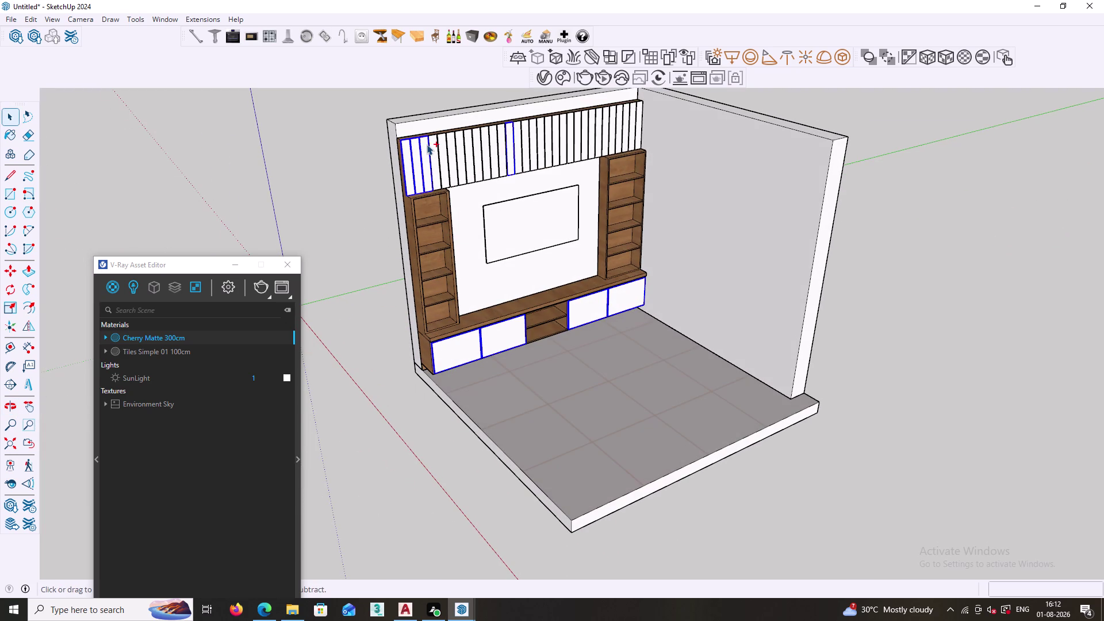
click(434, 145)
click(443, 145)
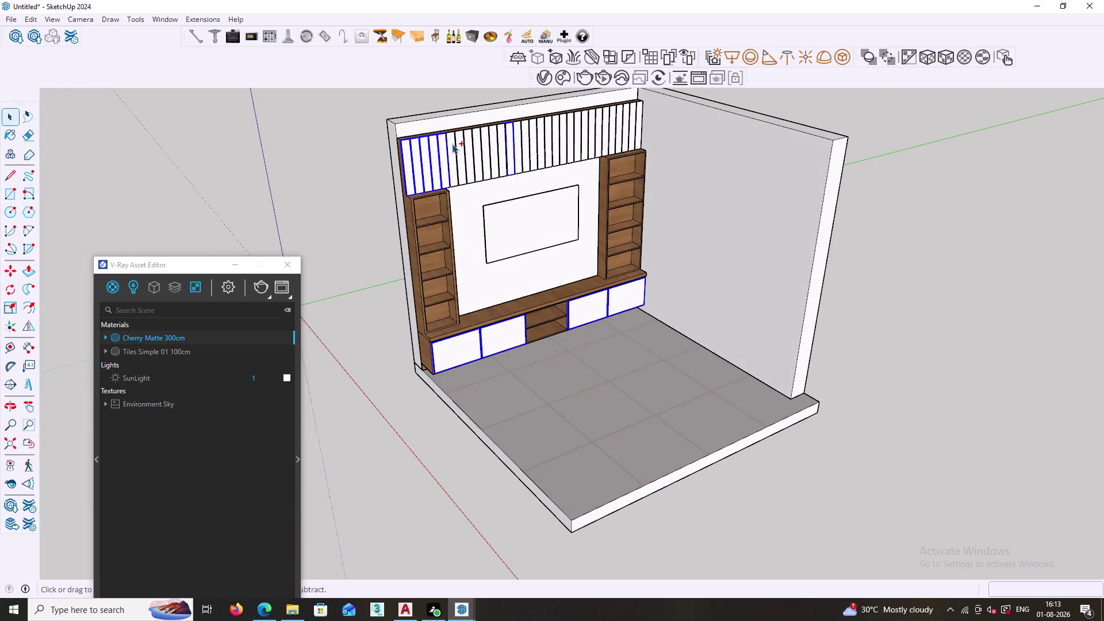
click(452, 144)
click(461, 149)
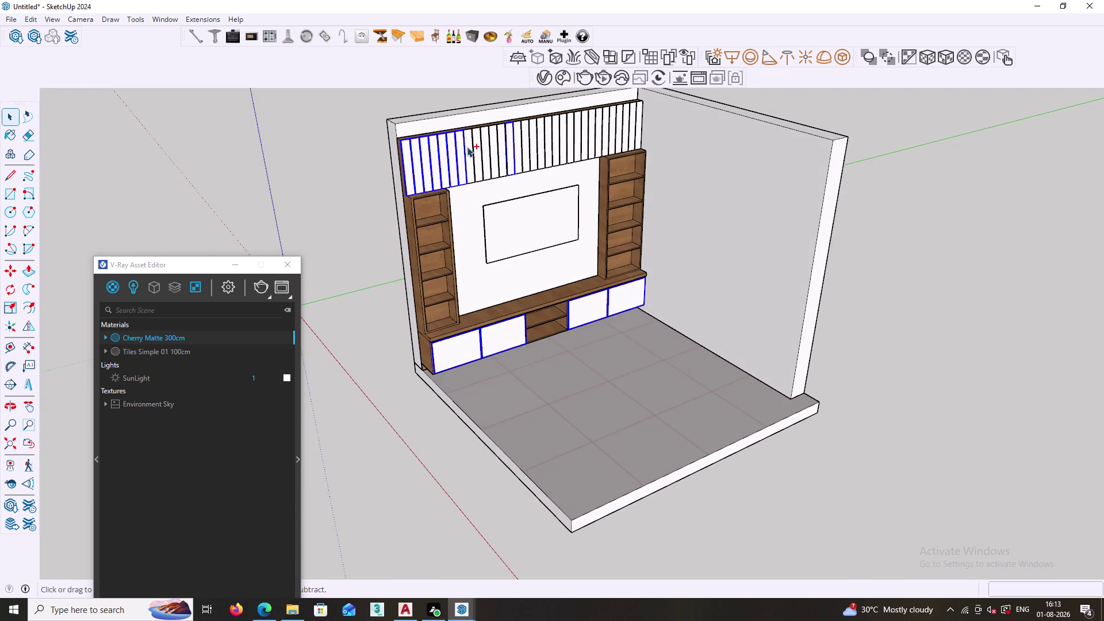
click(468, 147)
click(476, 145)
scroll(down, 3)
middle_drag(505, 152, 435, 325)
scroll(up, 3)
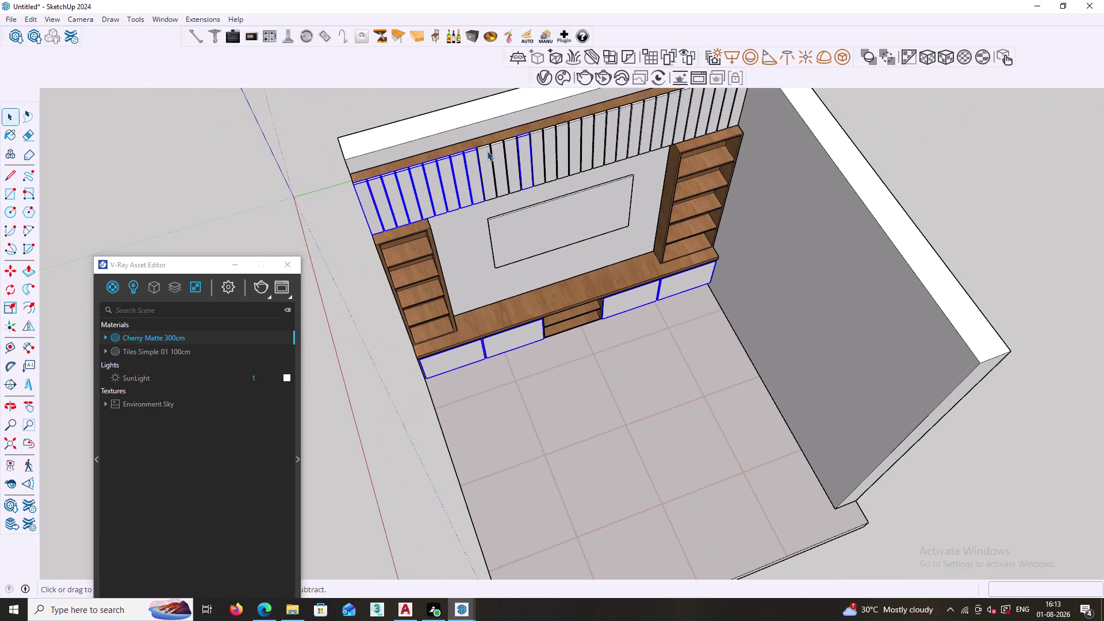
click(487, 151)
click(495, 152)
click(515, 150)
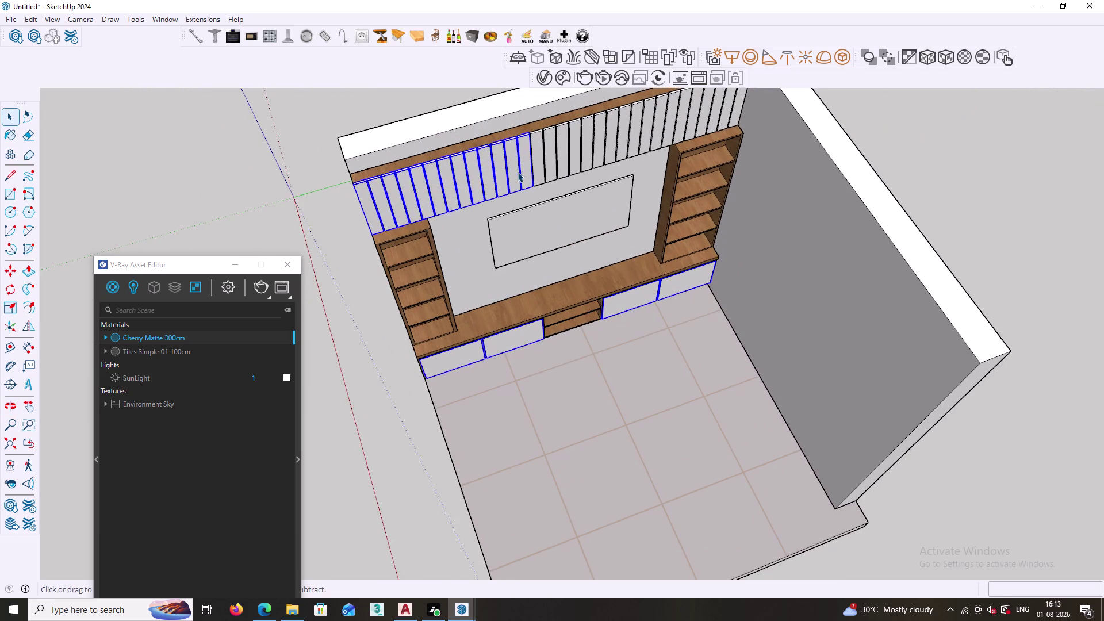
From a top-down view, add the remaining slats of the back panel to the selection.
scroll(down, 3)
middle_drag(540, 170, 365, 265)
middle_drag(384, 256, 400, 241)
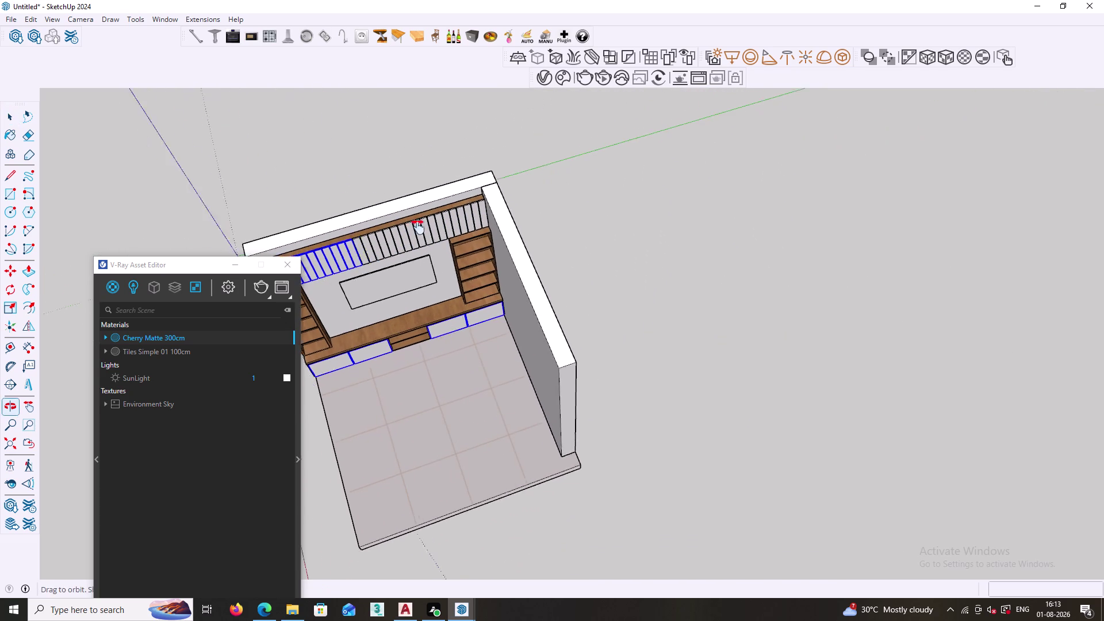
middle_drag(400, 241, 434, 219)
scroll(up, 3)
scroll(up, 3)
click(390, 212)
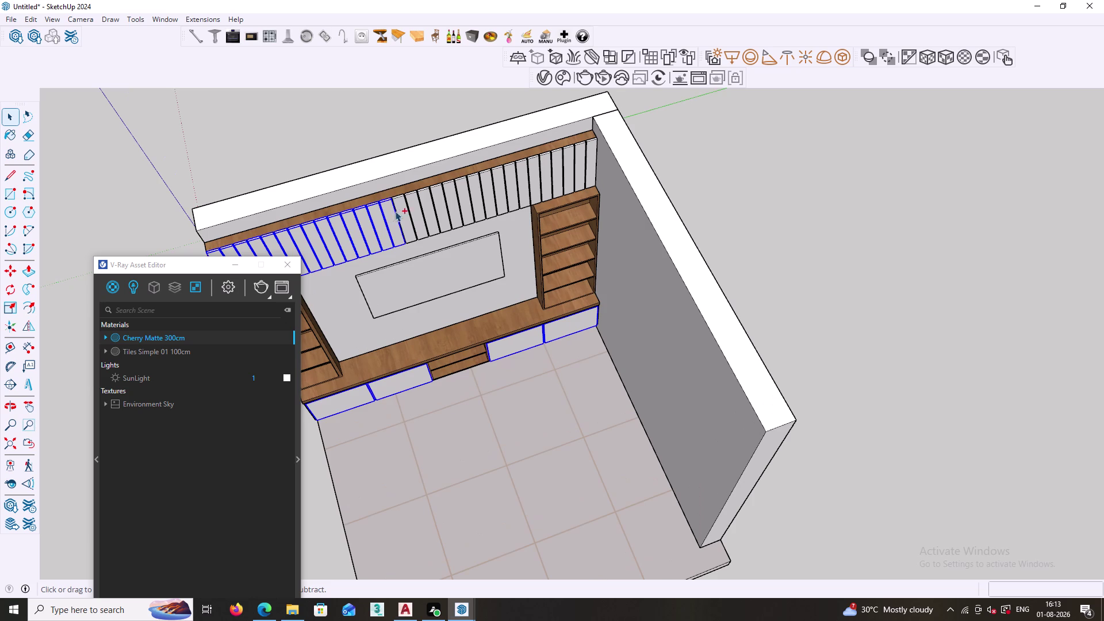
click(402, 209)
click(419, 204)
click(428, 200)
click(441, 197)
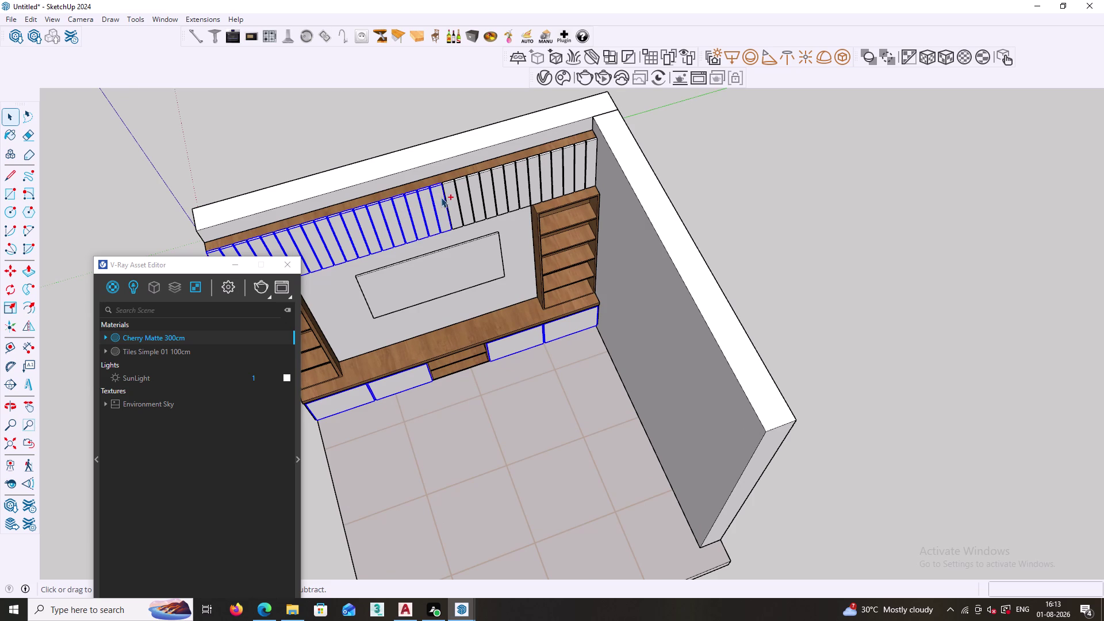
click(449, 198)
click(468, 196)
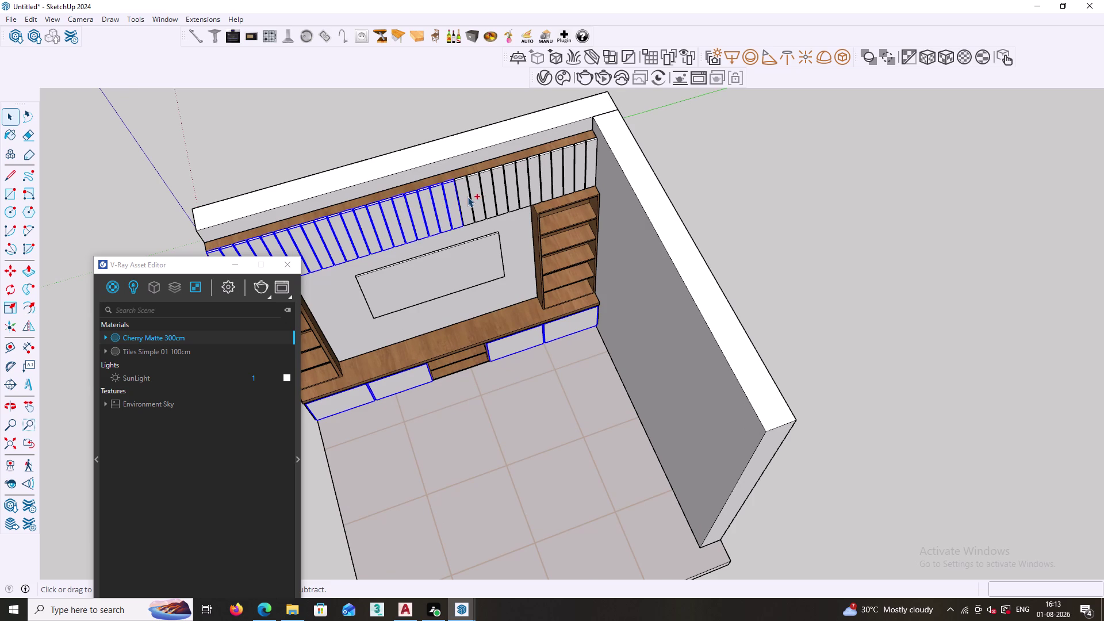
click(478, 192)
click(493, 189)
click(505, 186)
click(514, 182)
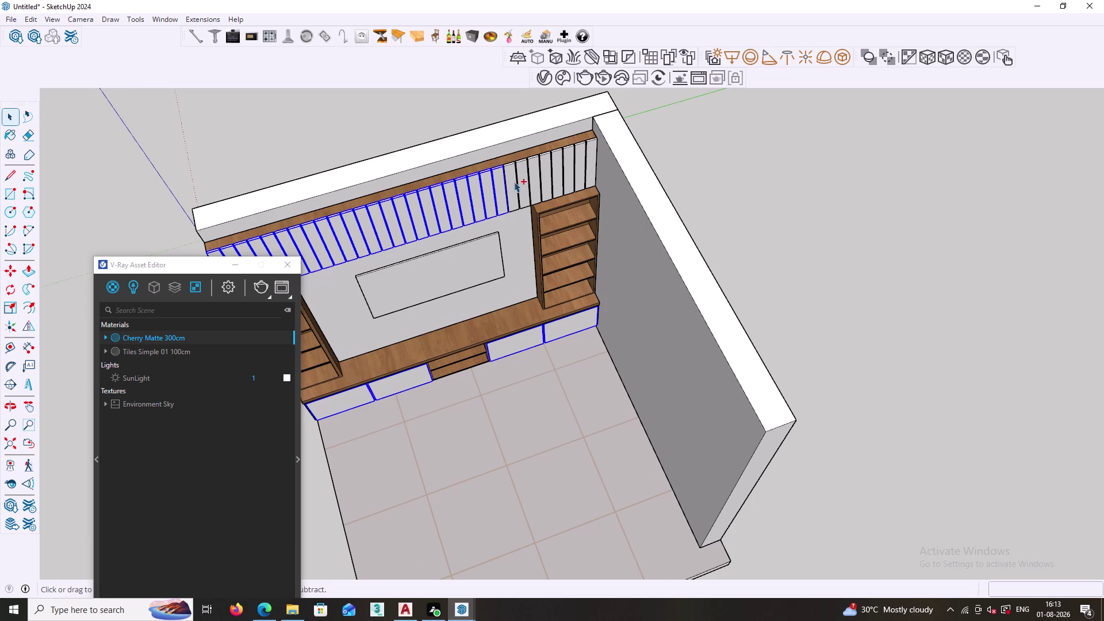
click(522, 178)
click(537, 173)
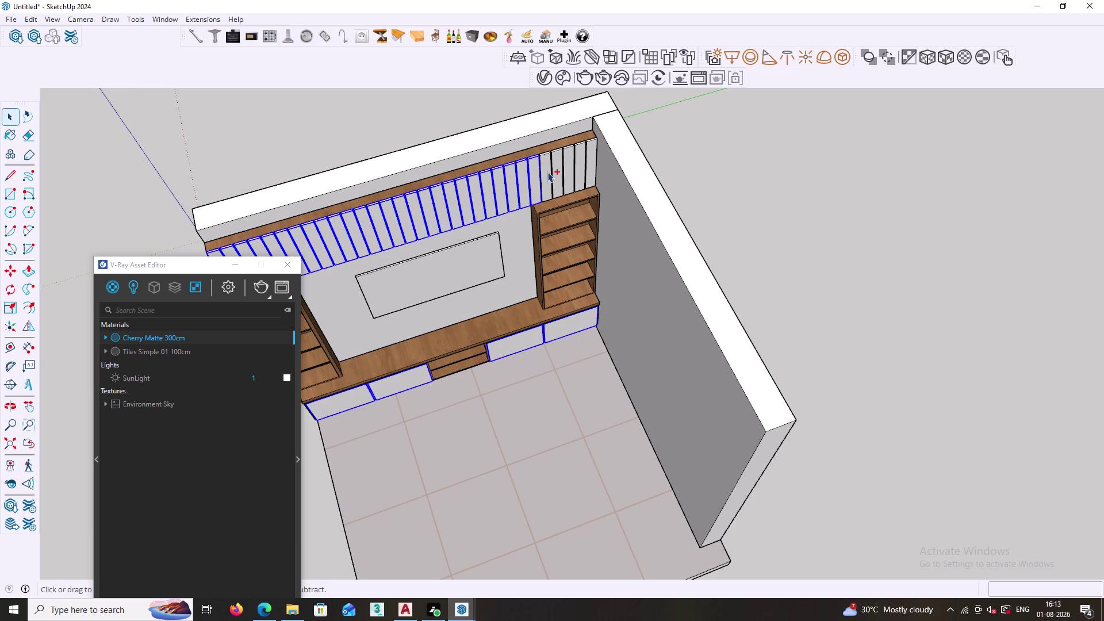
click(547, 172)
click(561, 172)
click(567, 168)
click(577, 163)
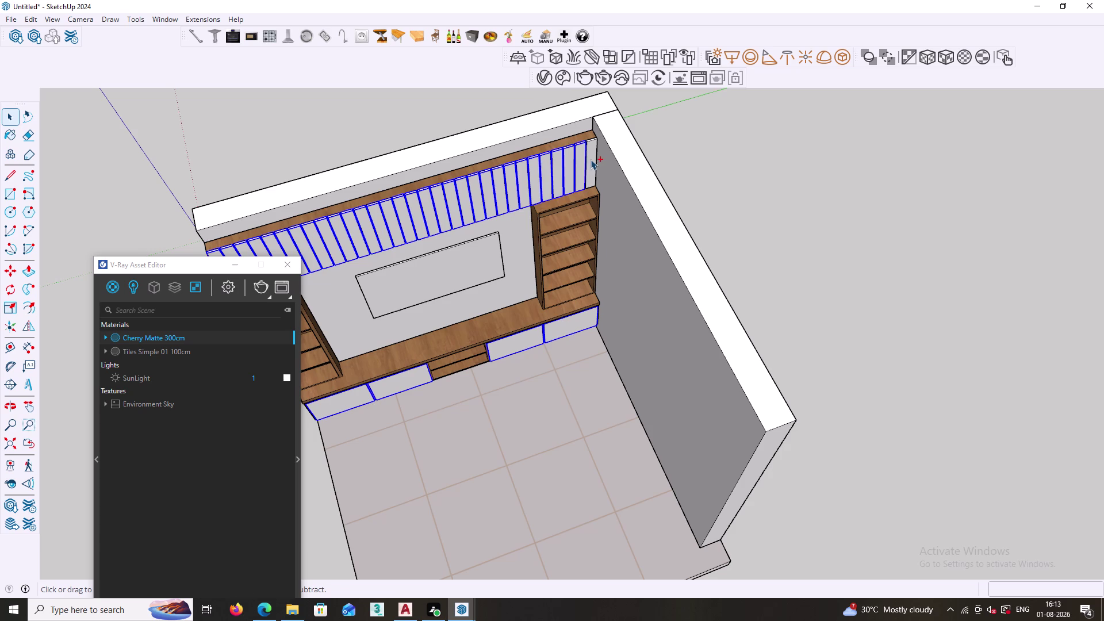
click(592, 159)
Apply the Cherry Matte 300cm material to all selected slats and drawer fronts.
right_click(228, 339)
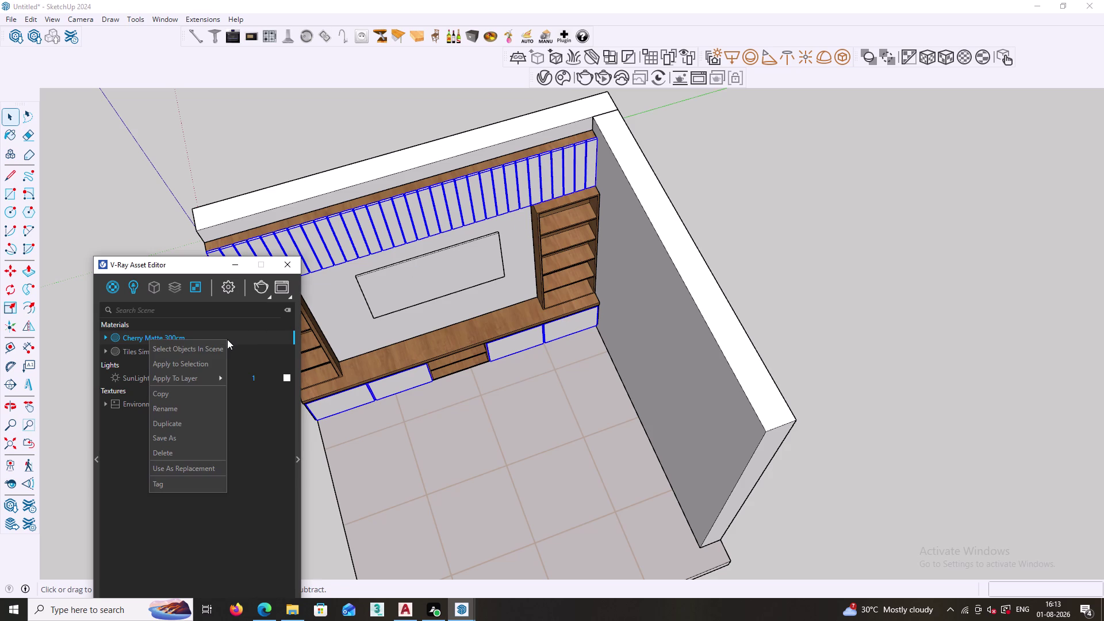
click(200, 365)
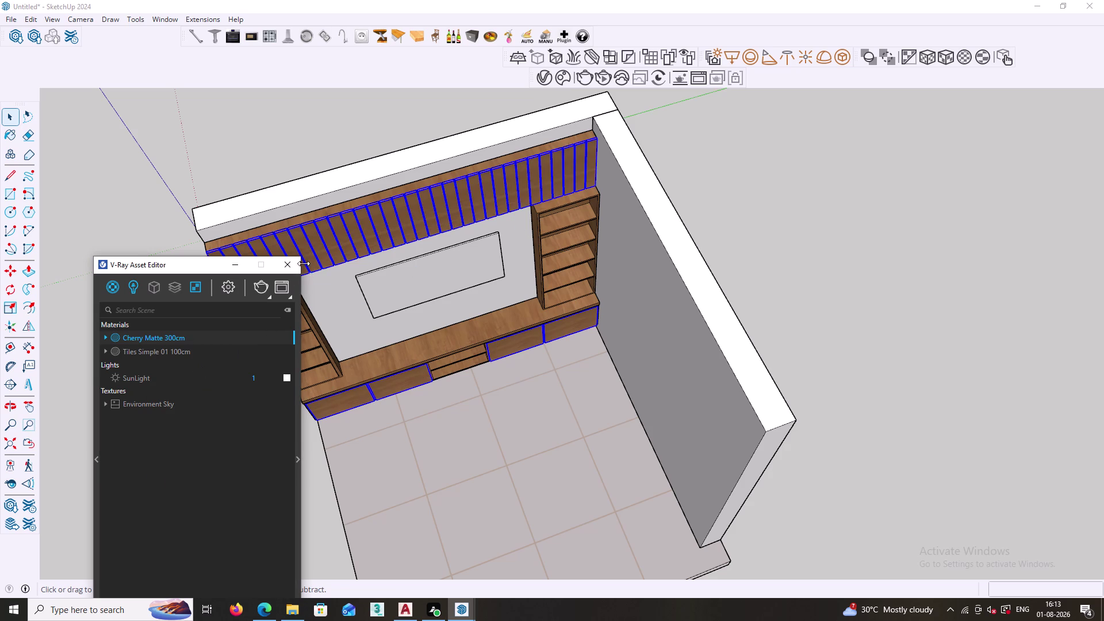
click(288, 266)
click(359, 139)
scroll(down, 3)
Open the V-Ray Asset Editor, move it aside, and expand its material library panel.
middle_drag(384, 324, 546, 157)
middle_drag(404, 393, 363, 335)
click(362, 403)
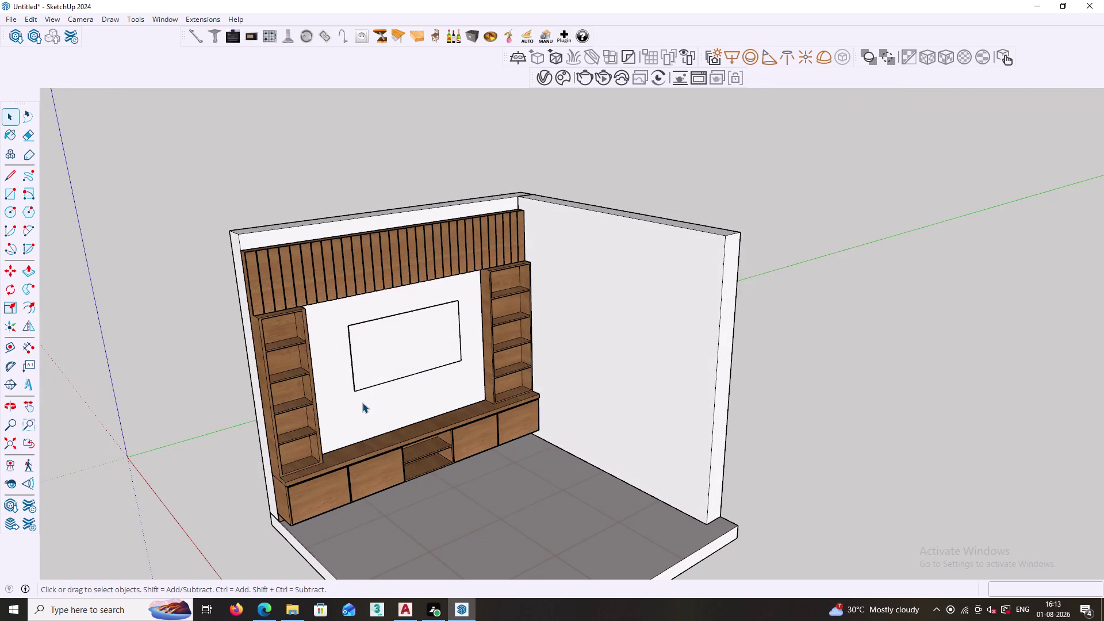
click(550, 81)
drag(180, 268, 468, 175)
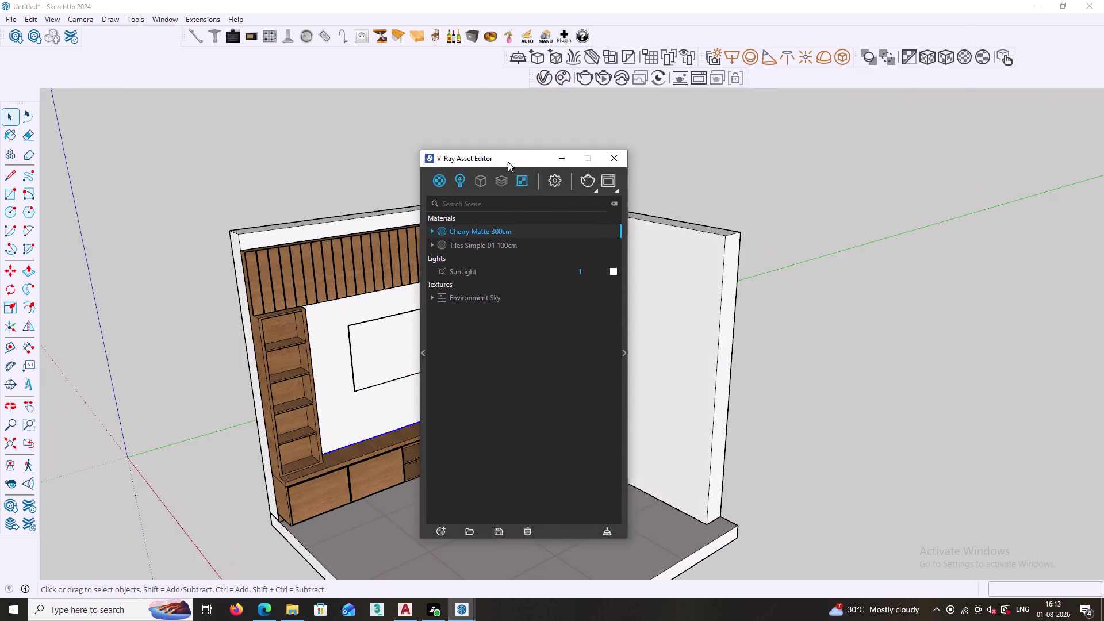
drag(468, 175, 841, 23)
click(756, 215)
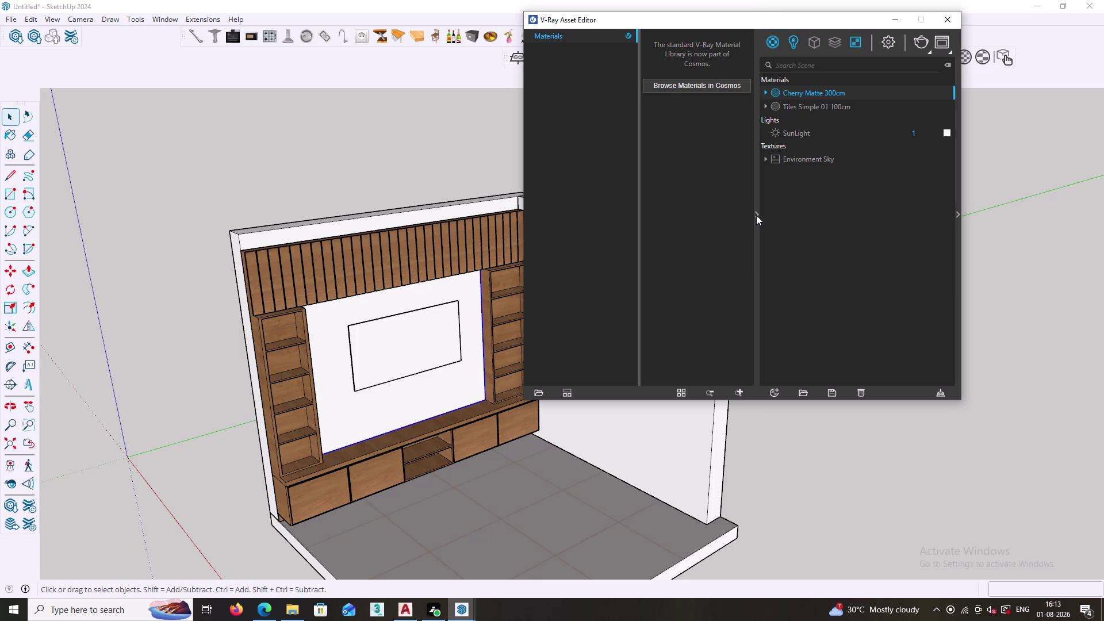
Browse Cosmos materials filtered to Materials > Stone, then close the Cosmos browser.
click(688, 89)
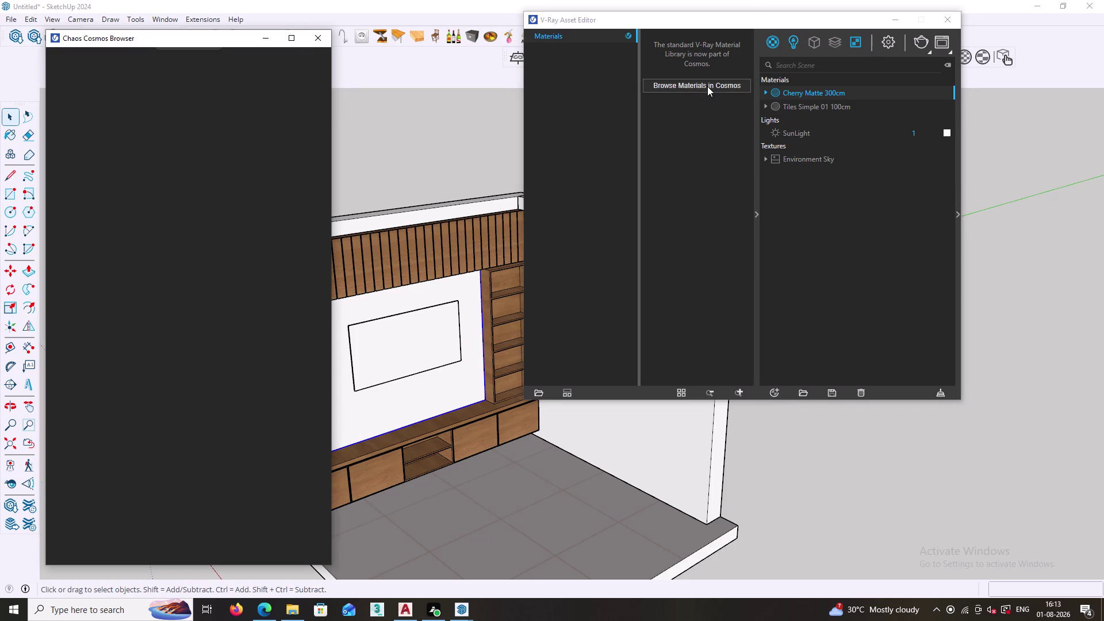
click(707, 86)
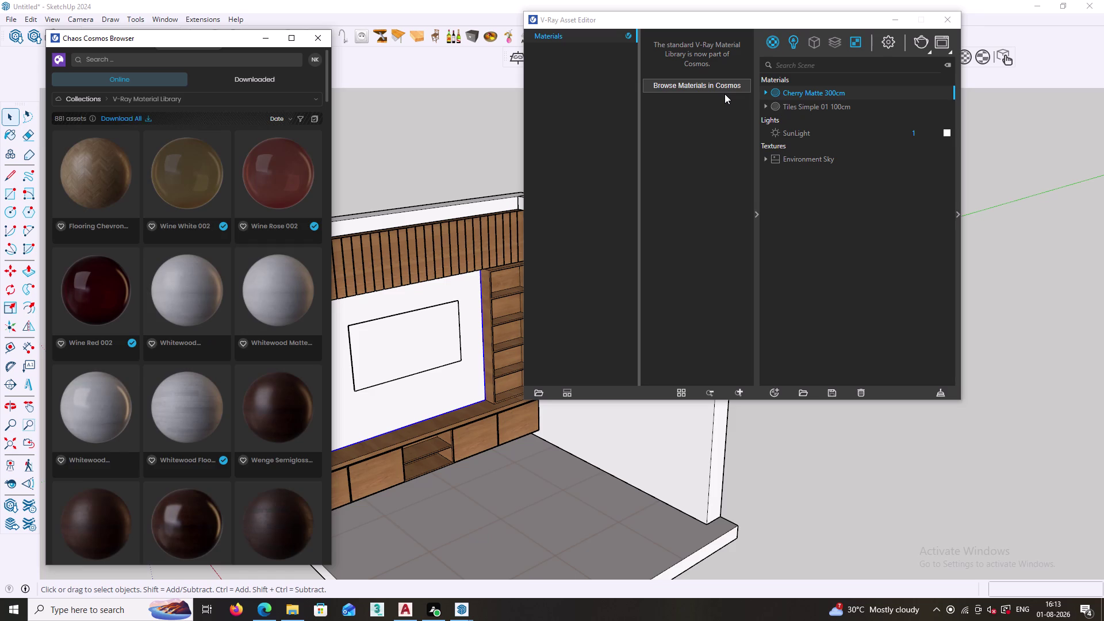
click(63, 58)
click(63, 58)
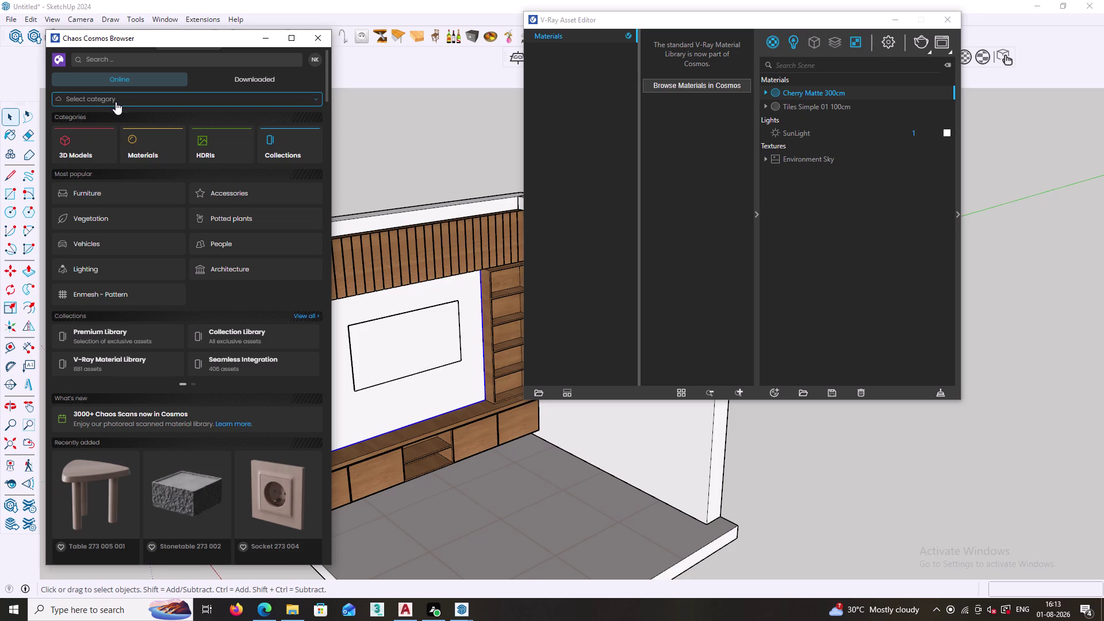
click(84, 141)
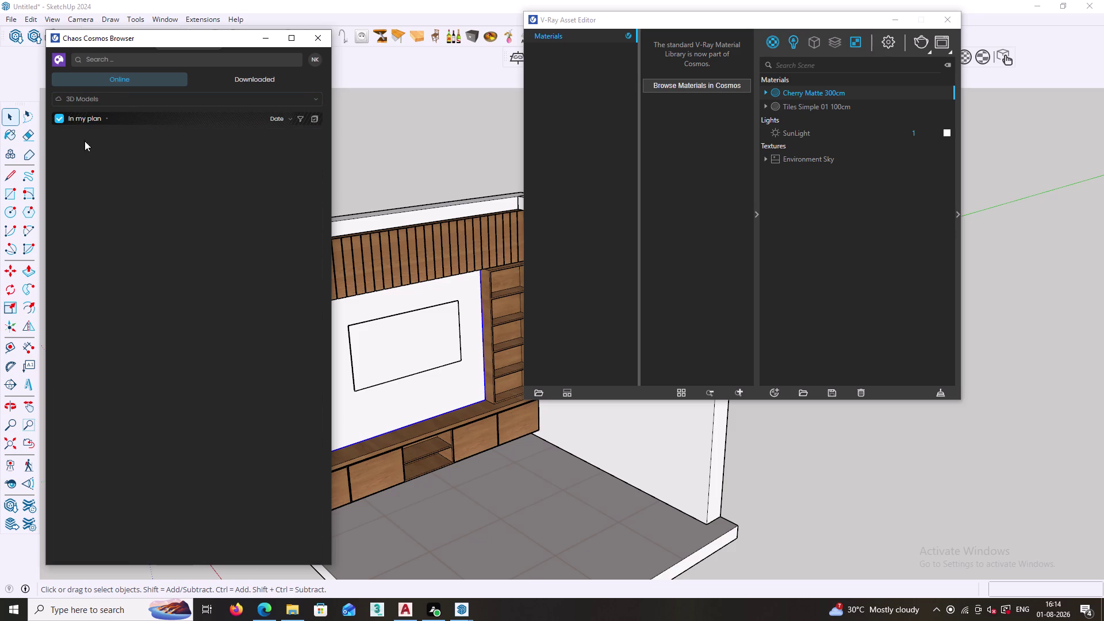
click(58, 57)
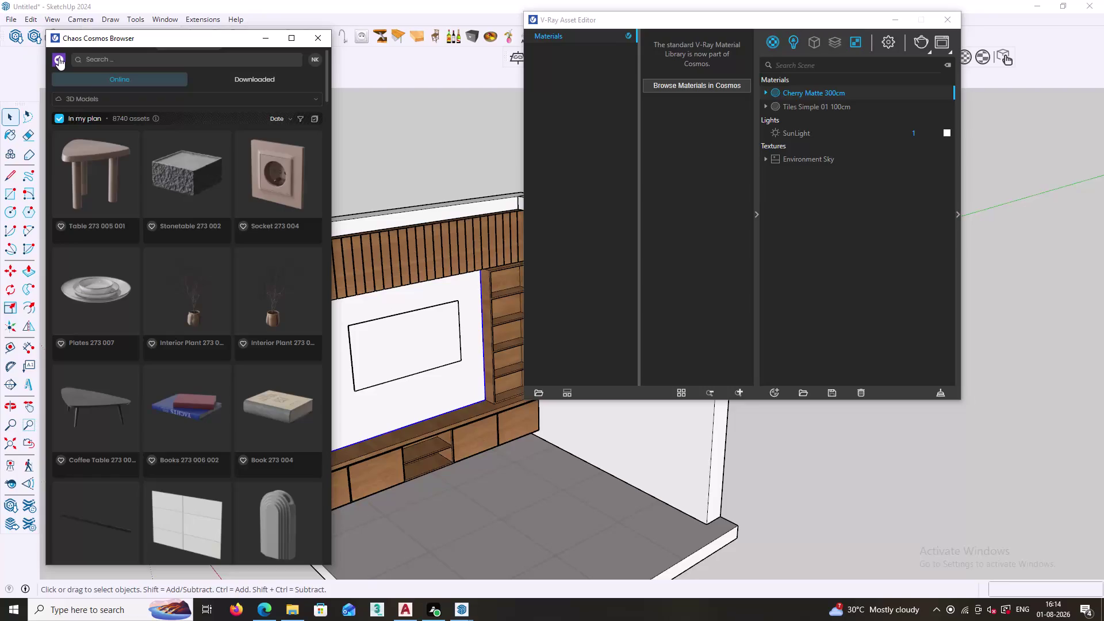
click(149, 140)
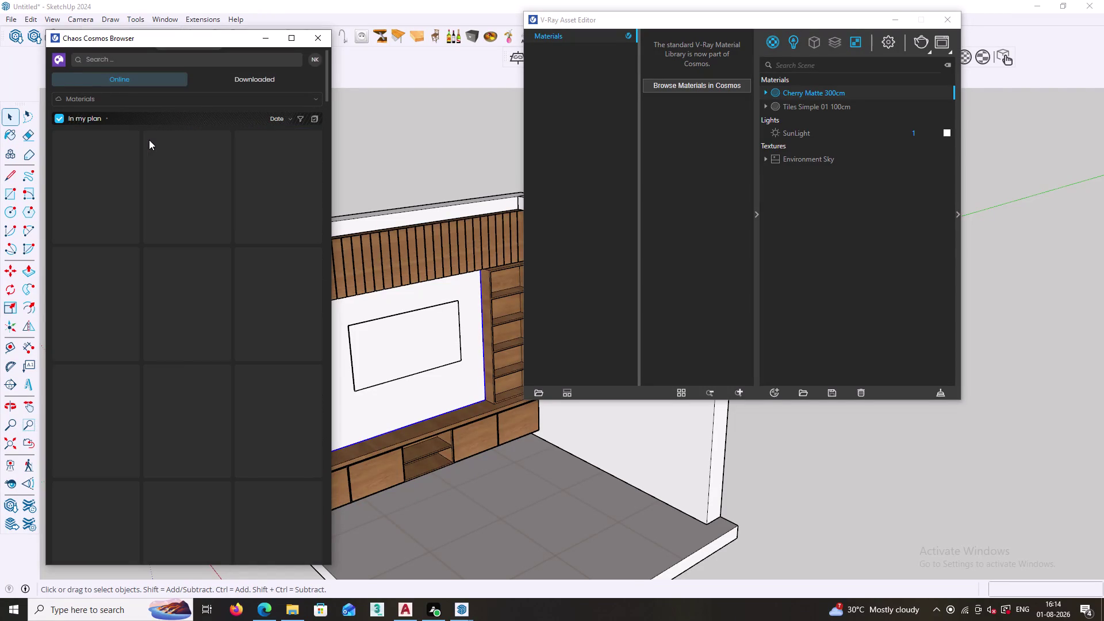
click(105, 94)
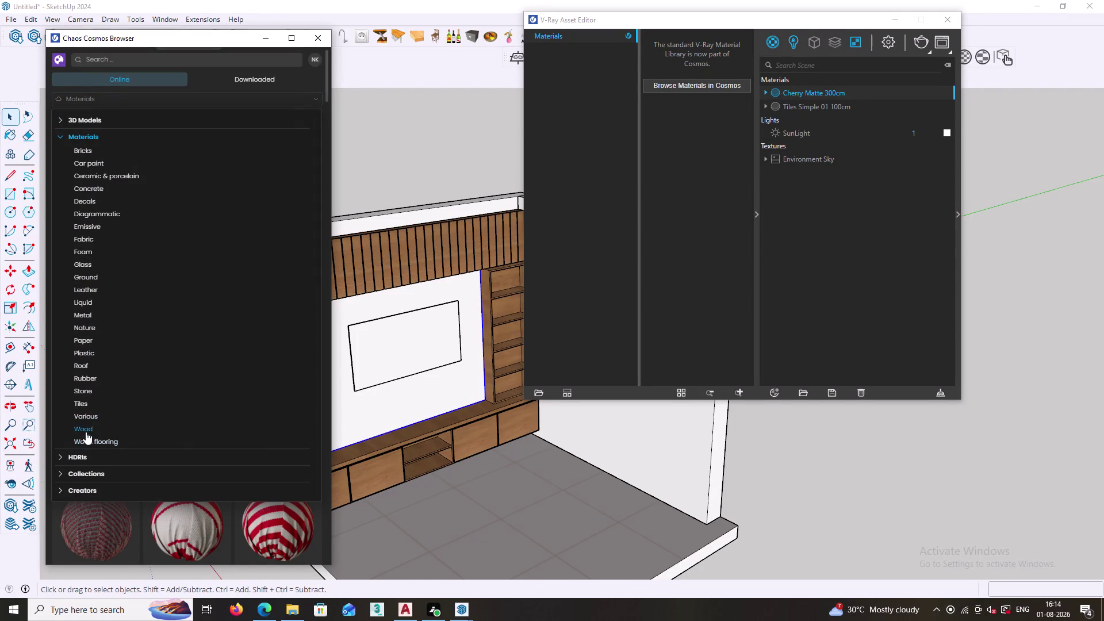
click(98, 392)
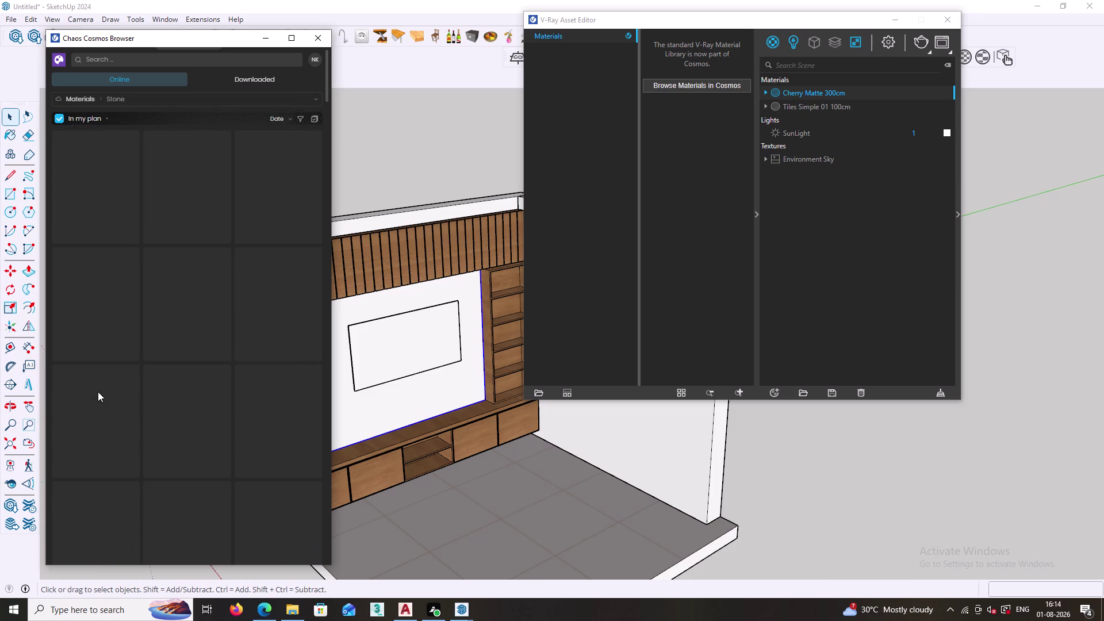
scroll(down, 3)
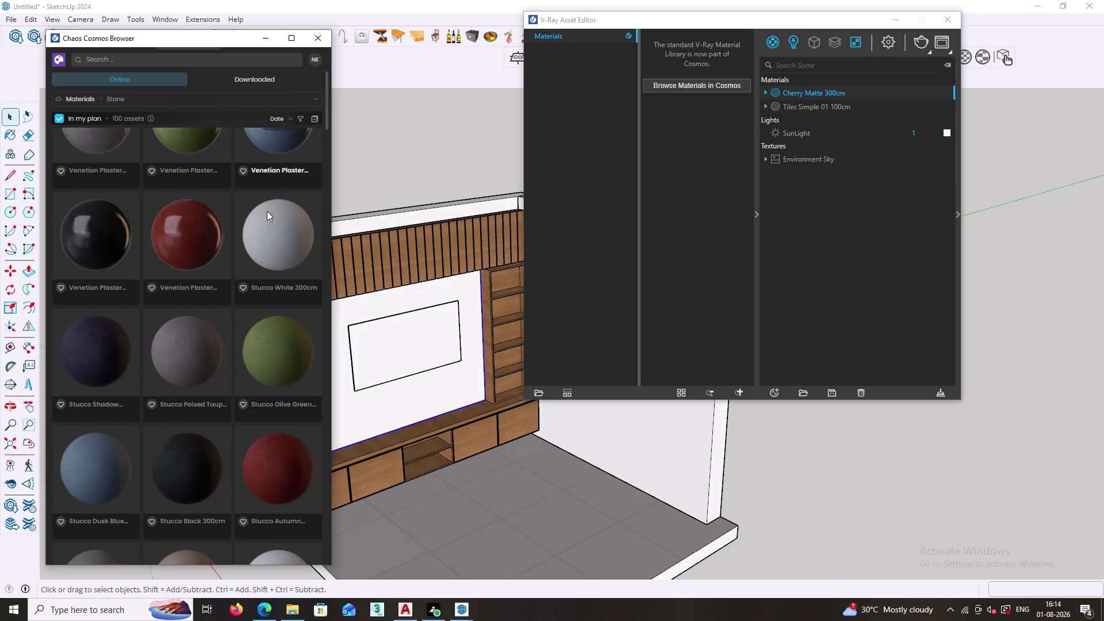
click(319, 32)
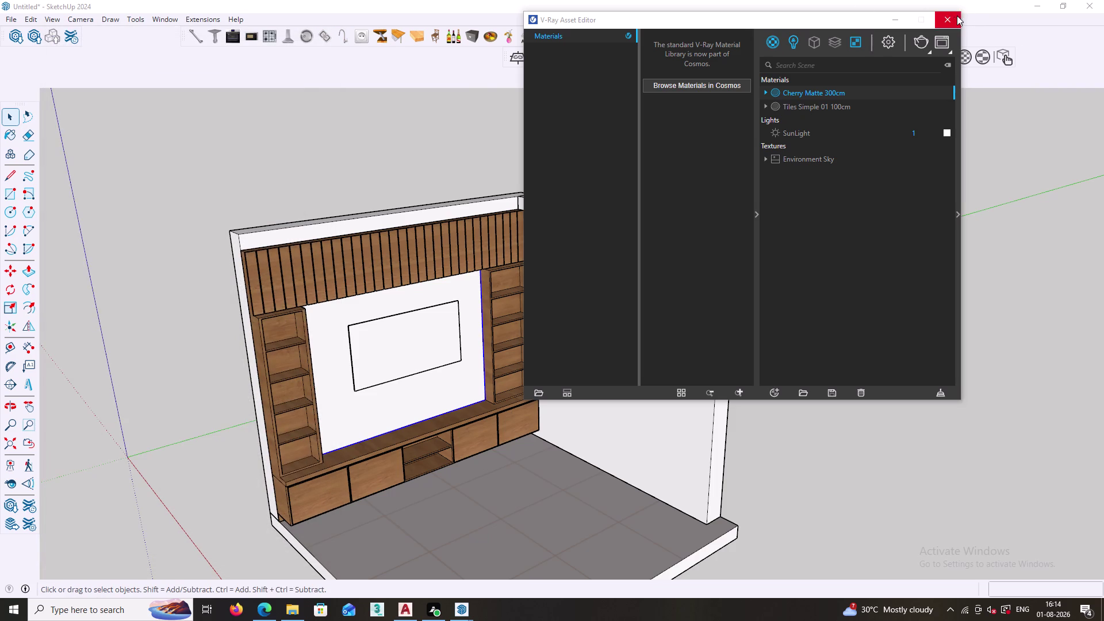
Close the Asset Editor, enter the TV unit group, and strip the countertop's material.
click(952, 17)
double_click(372, 459)
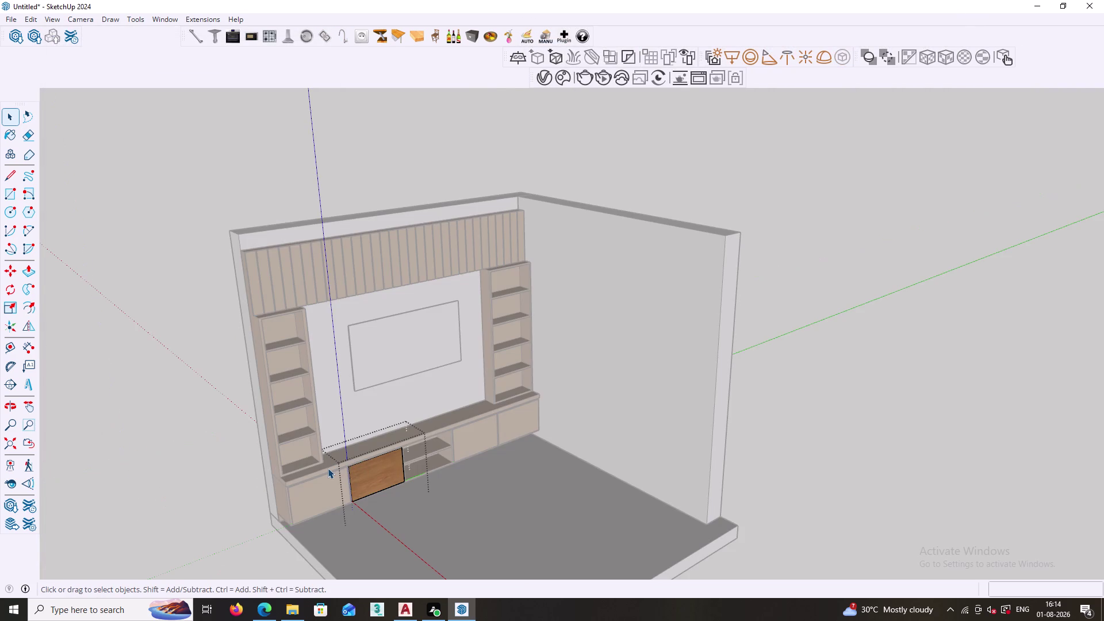
double_click(327, 468)
click(328, 468)
double_click(348, 461)
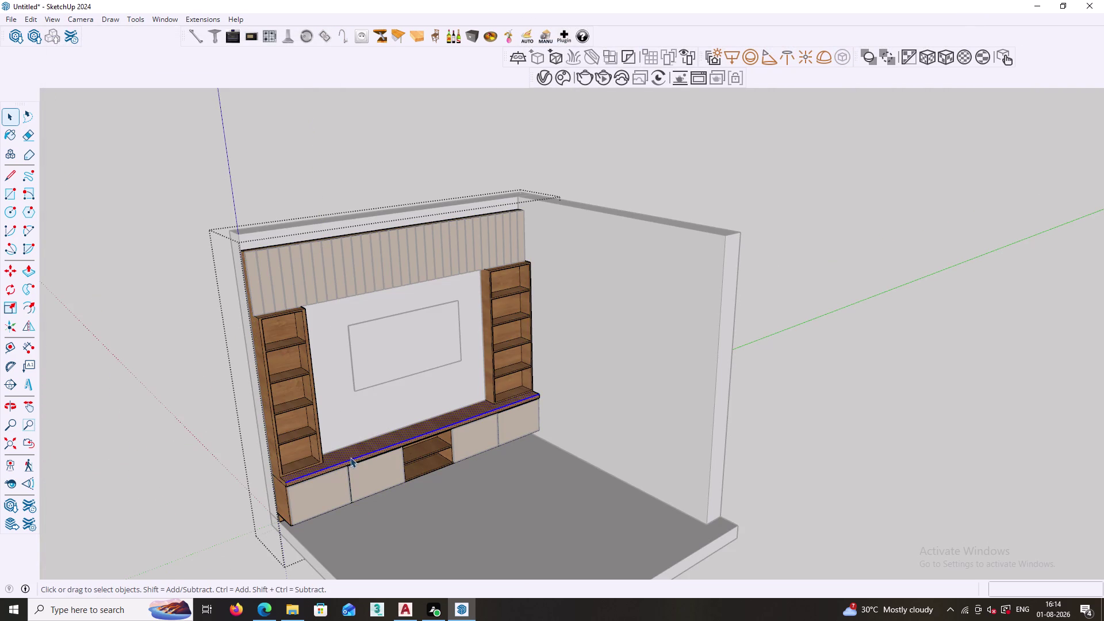
click(356, 451)
middle_drag(321, 475, 413, 530)
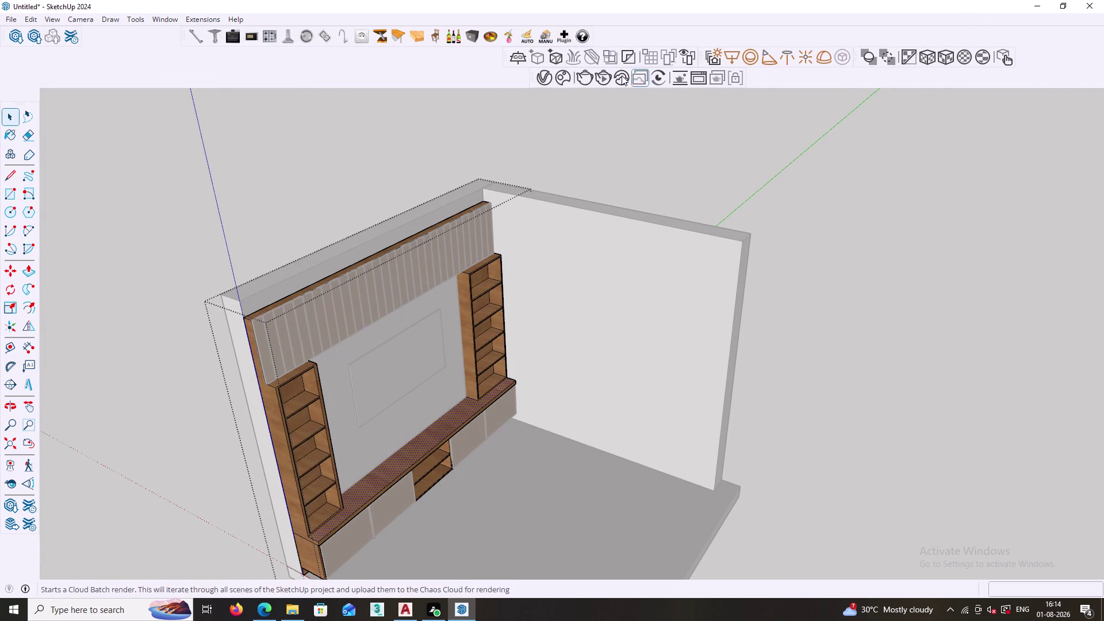
click(913, 59)
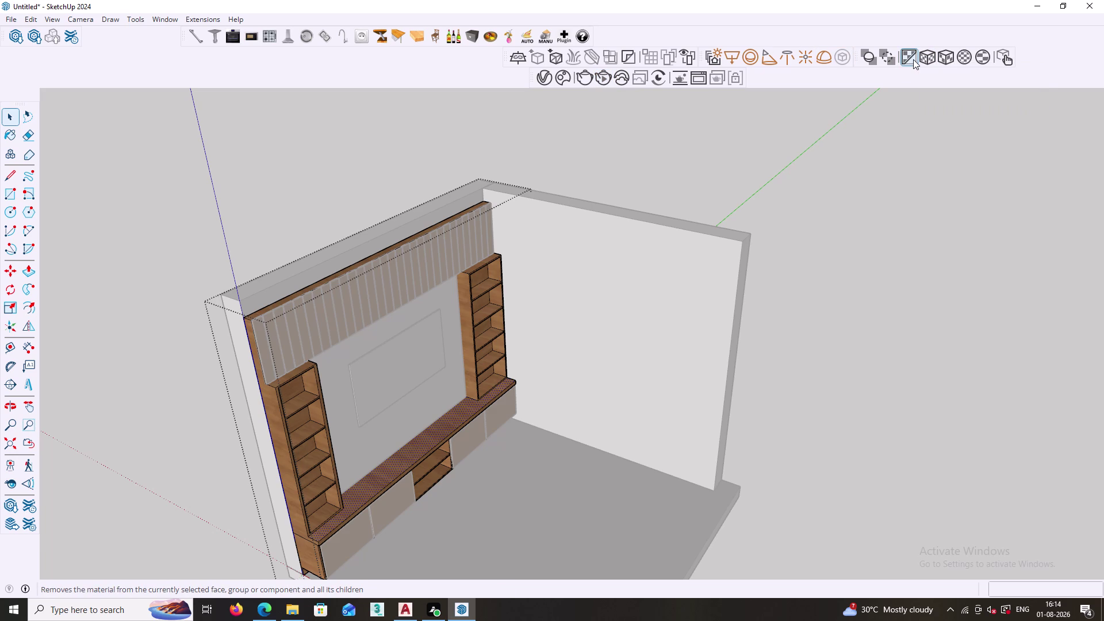
click(914, 59)
Zoom in on the countertop, reselect connected cabinet parts and the top surface, and adjust their material.
scroll(up, 3)
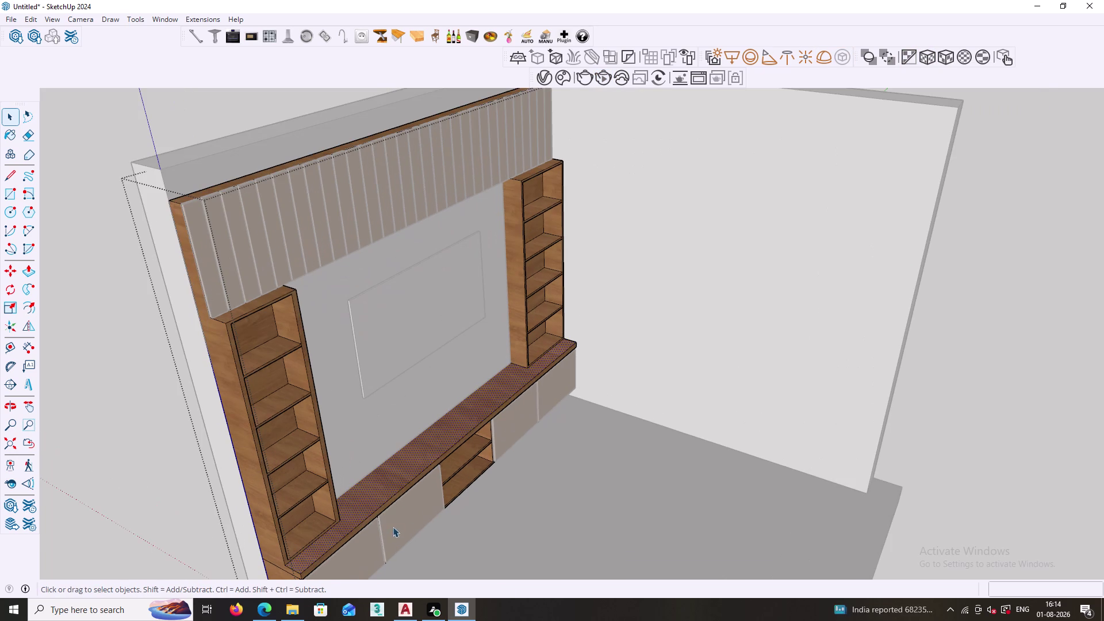
middle_drag(384, 534, 450, 326)
scroll(up, 3)
middle_drag(376, 360, 307, 326)
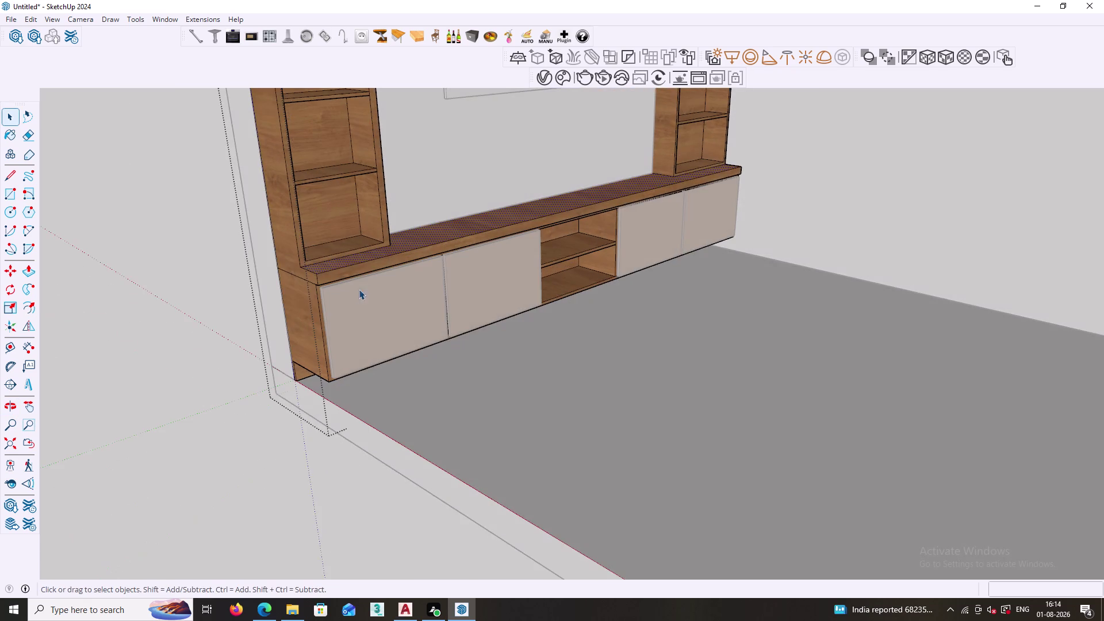
scroll(up, 3)
middle_drag(337, 283, 345, 361)
click(359, 355)
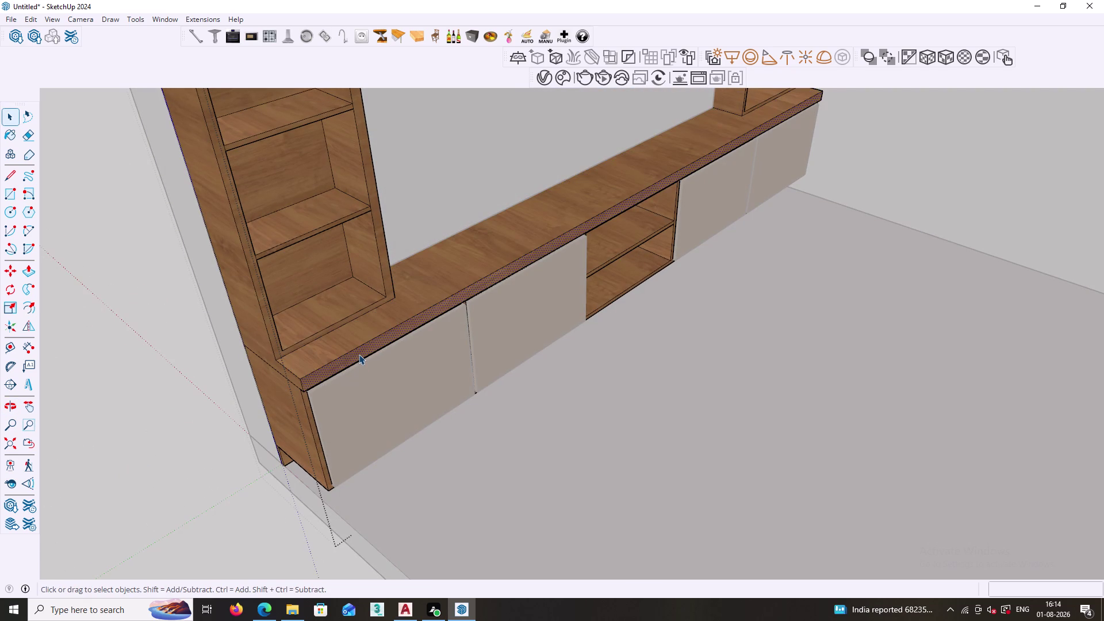
click(908, 58)
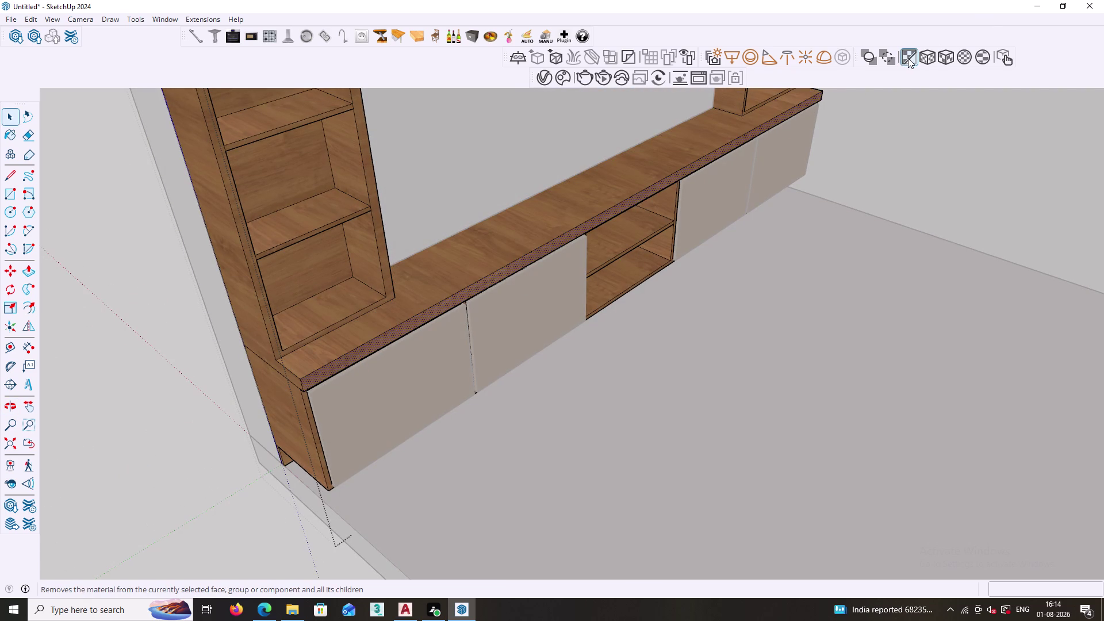
triple_click(597, 193)
triple_click(597, 193)
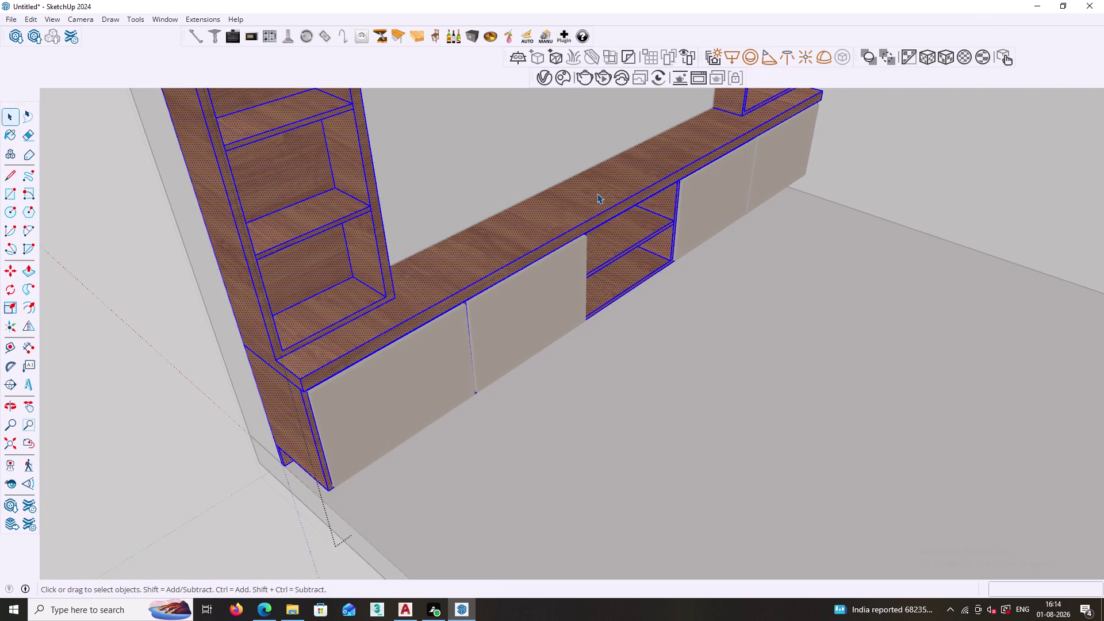
click(228, 354)
drag(187, 355, 204, 353)
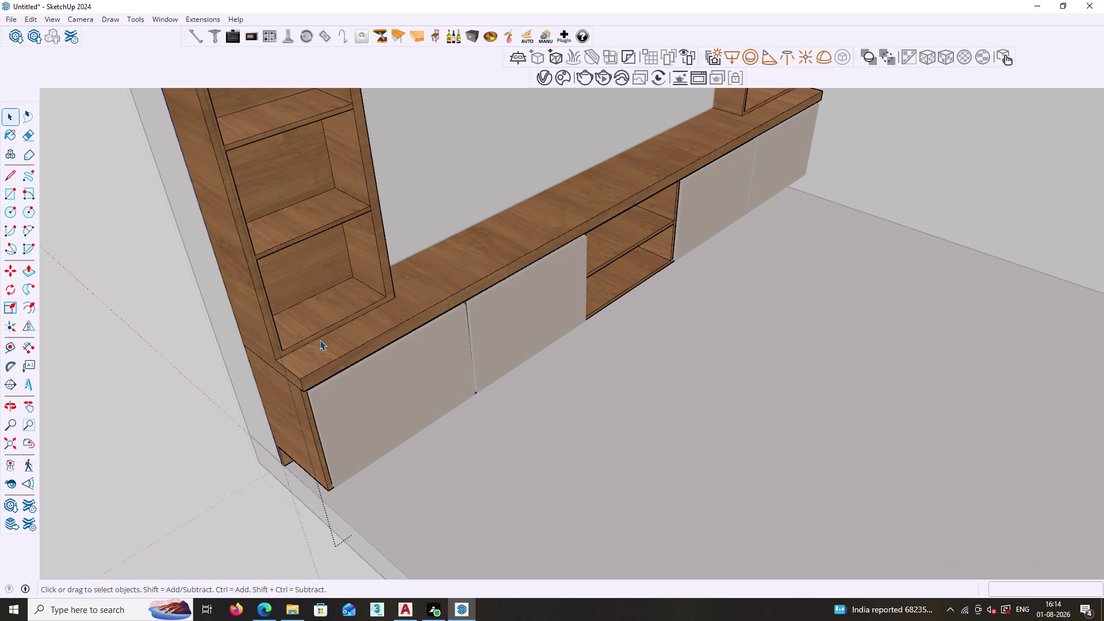
double_click(371, 334)
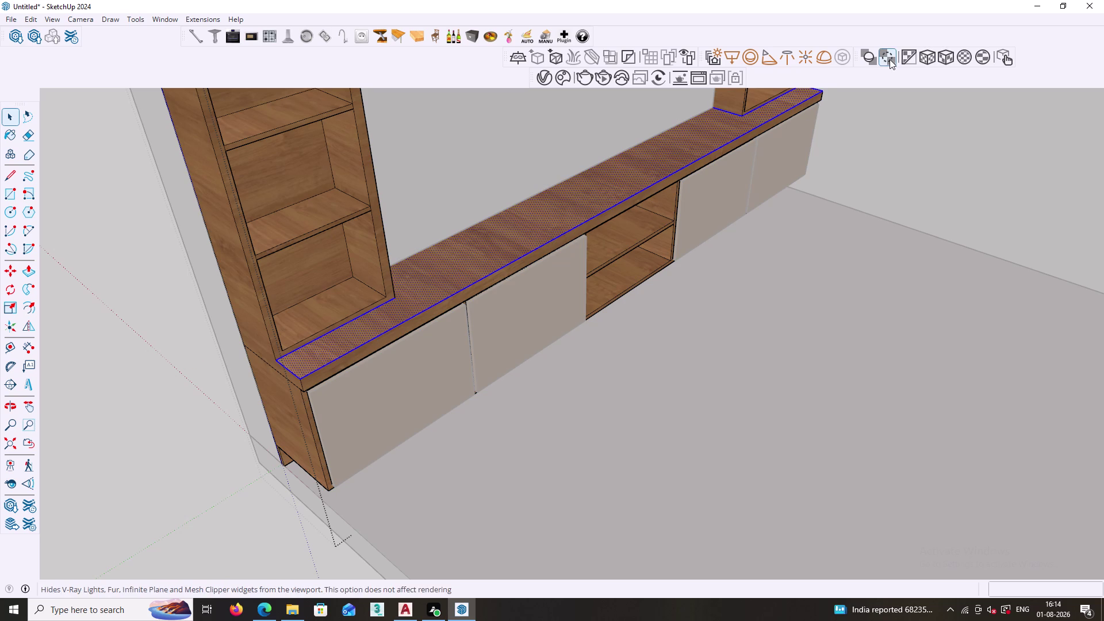
click(905, 60)
click(905, 60)
Orbit out to view the whole room and select the white TV back panel.
scroll(down, 3)
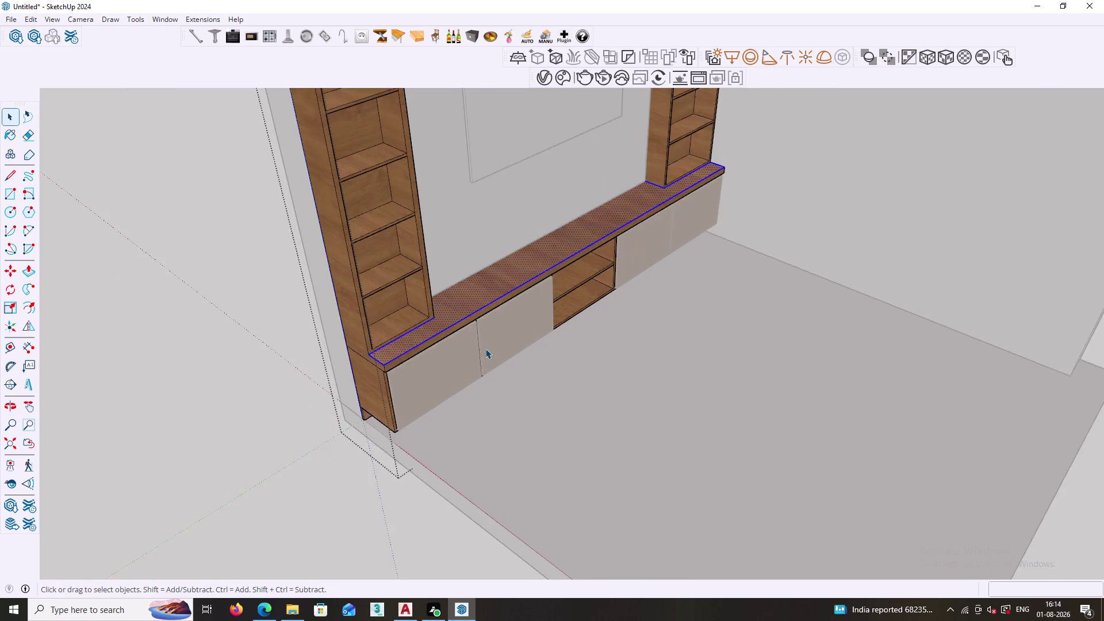
scroll(down, 3)
click(232, 323)
scroll(down, 3)
middle_drag(505, 379, 355, 404)
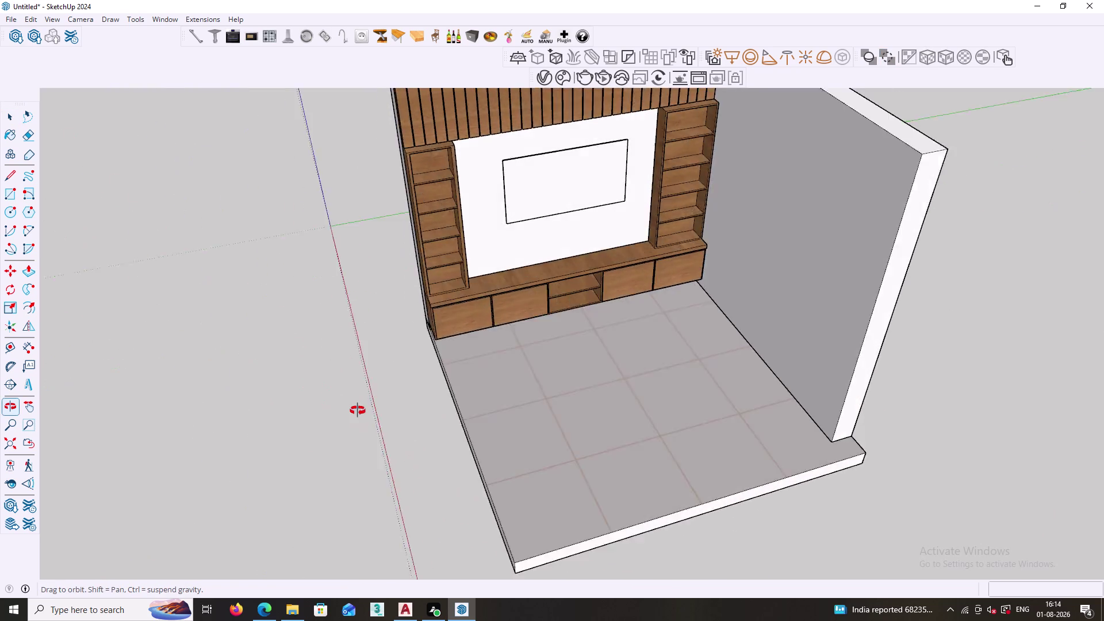
middle_drag(355, 405, 434, 438)
middle_drag(499, 428, 505, 425)
middle_drag(478, 432, 579, 355)
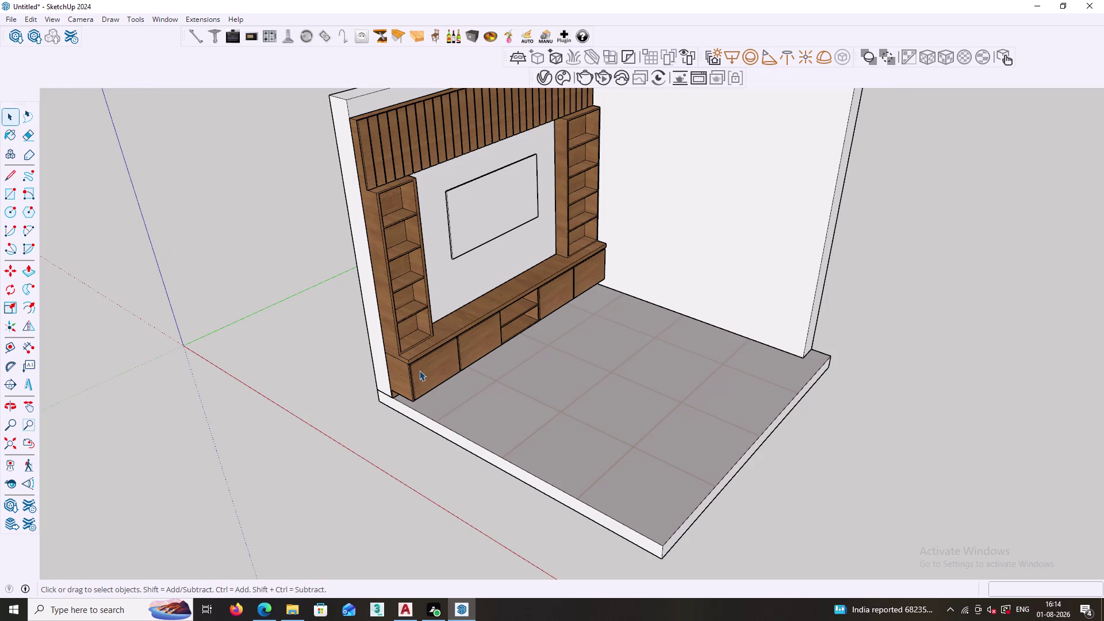
scroll(down, 3)
middle_drag(470, 294, 446, 370)
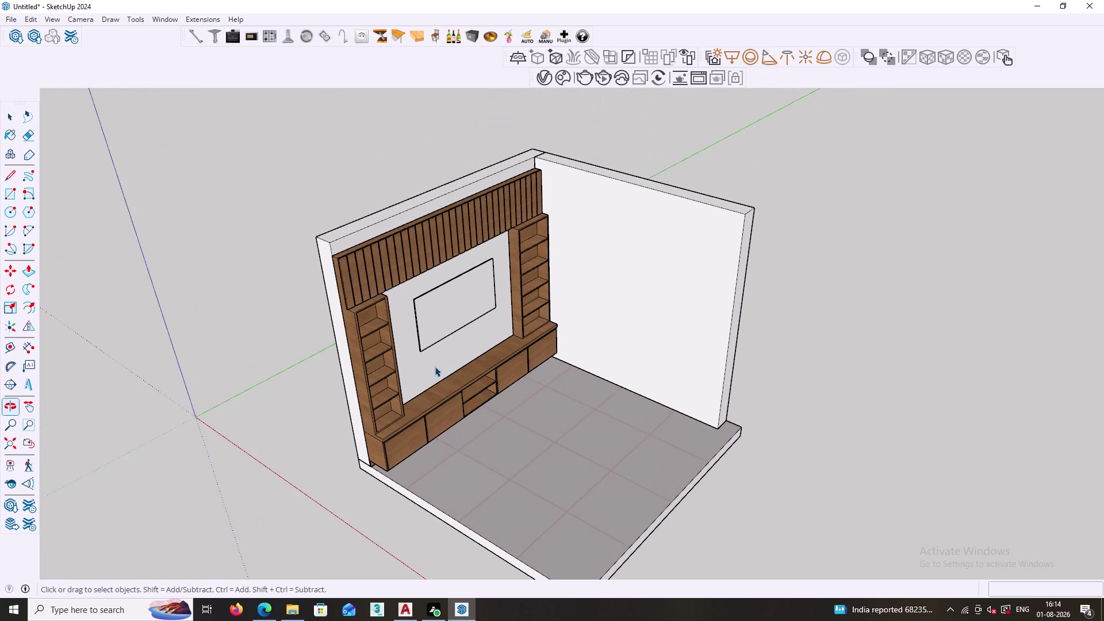
click(423, 362)
scroll(up, 3)
middle_drag(483, 349, 411, 341)
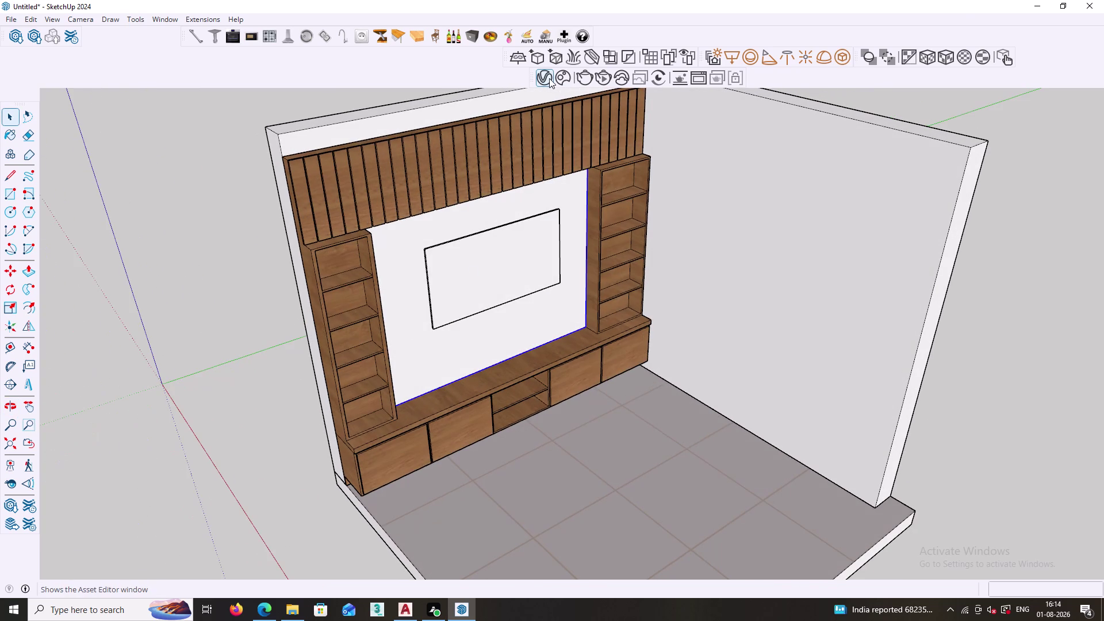
click(549, 78)
click(714, 86)
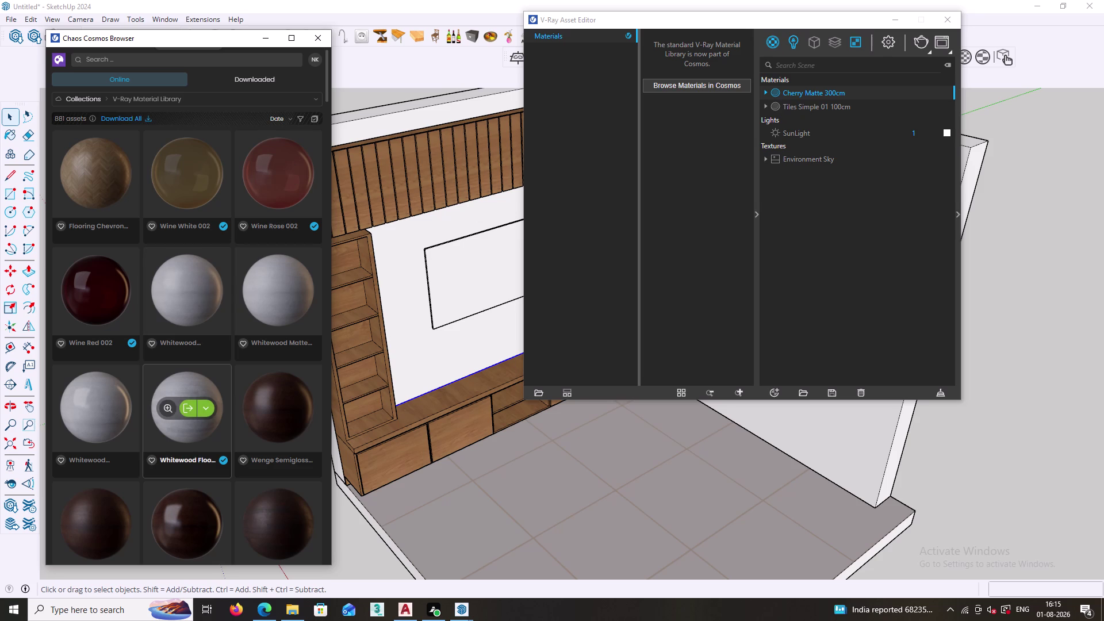
scroll(down, 3)
scroll(down, 3)
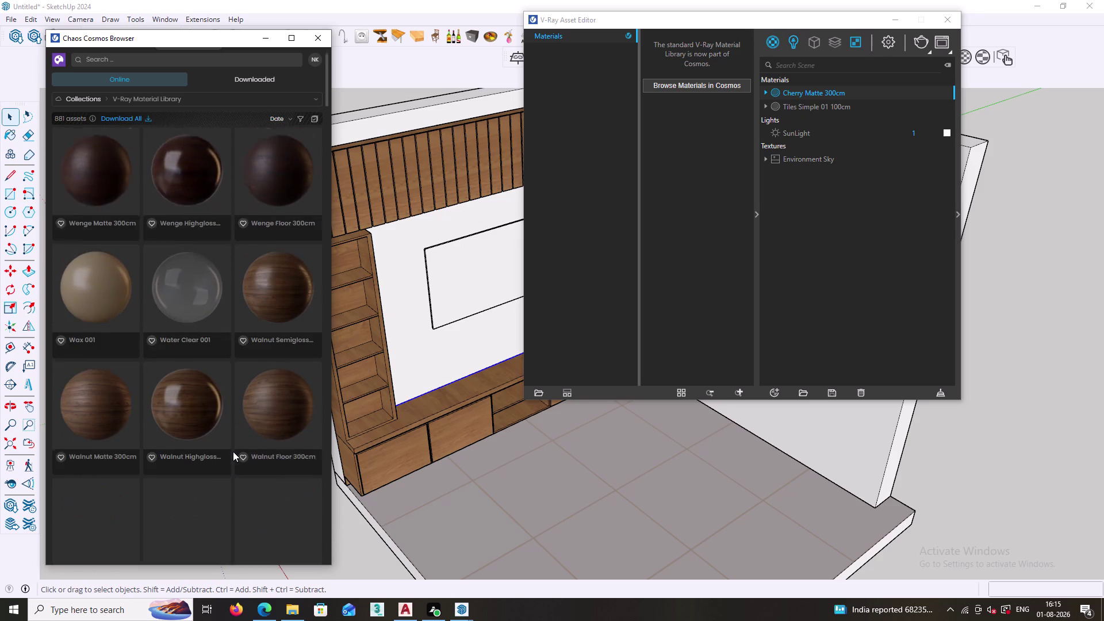
scroll(down, 3)
scroll(up, 3)
scroll(down, 3)
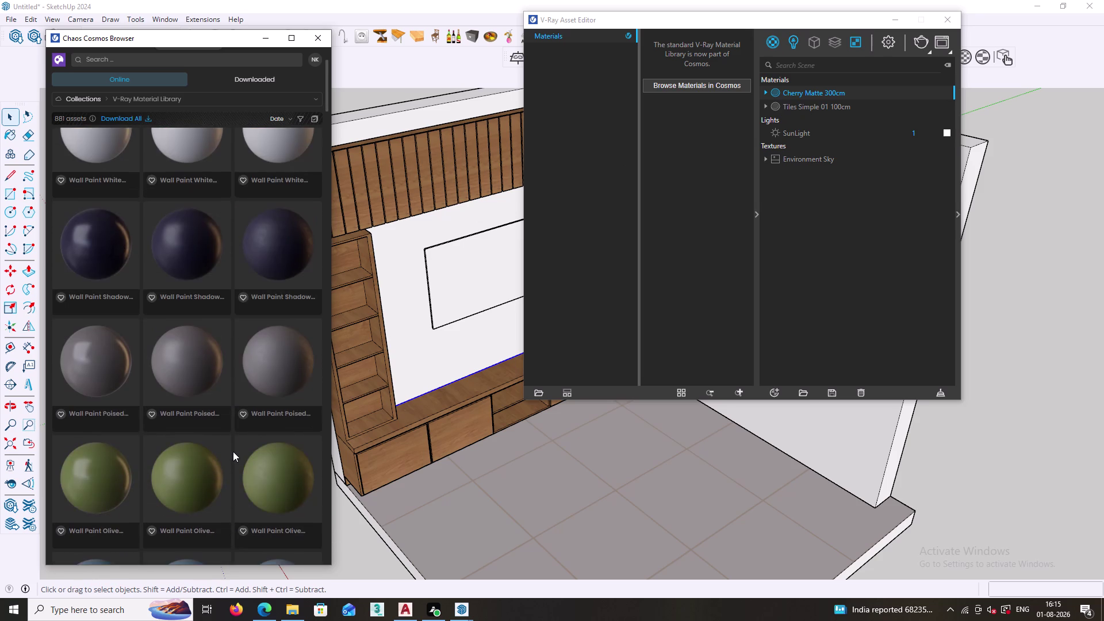
scroll(down, 3)
scroll(down, 3)
scroll(down, 3)
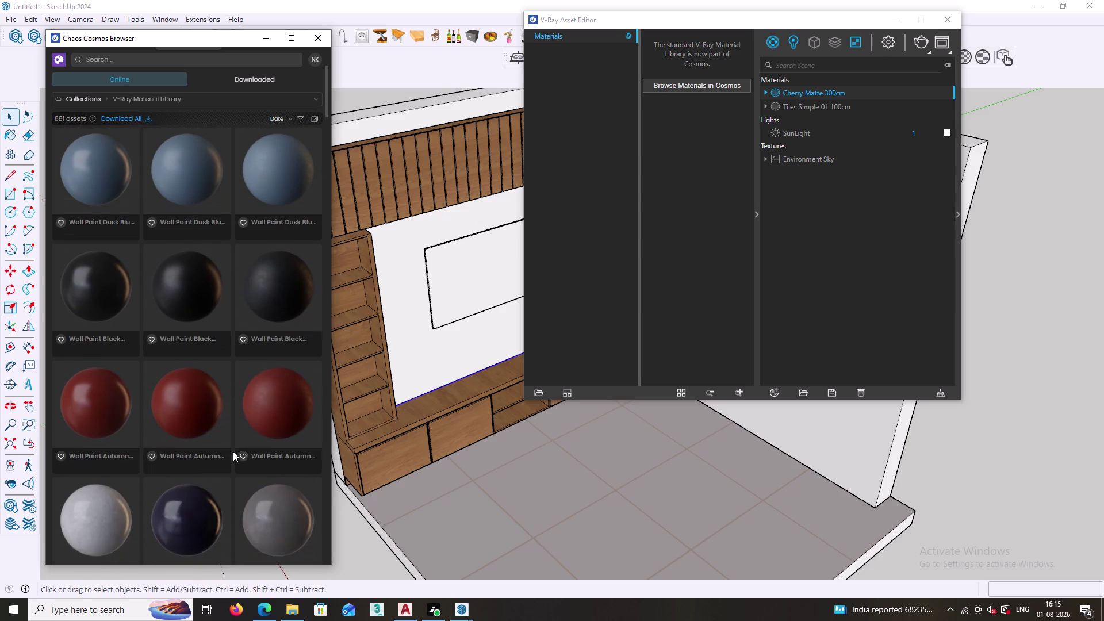
scroll(down, 3)
scroll(down, 3)
scroll(down, 3)
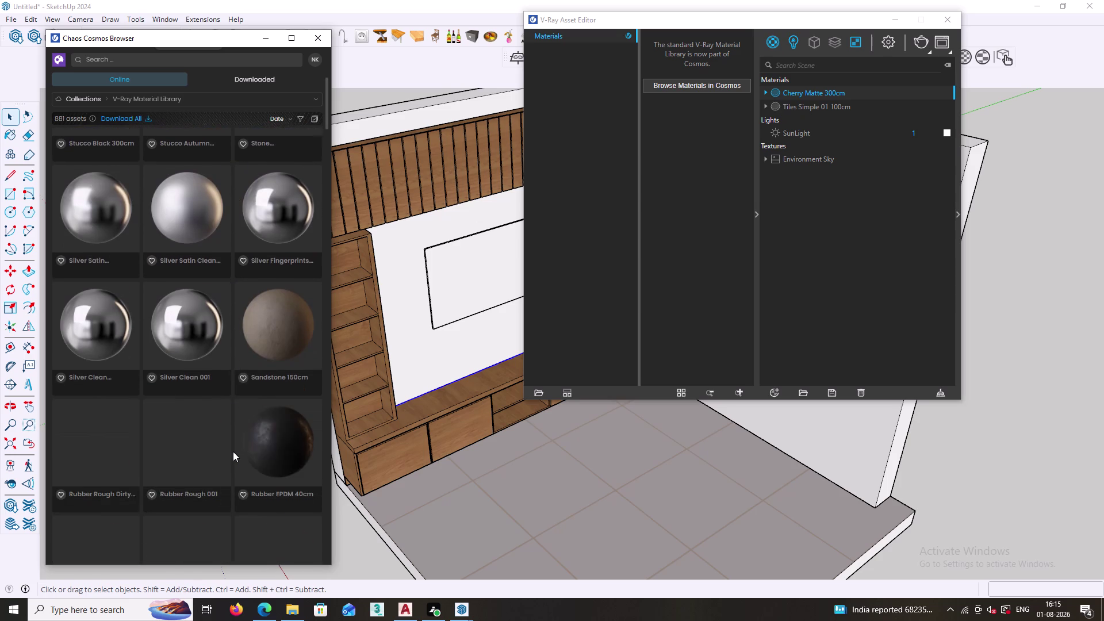
scroll(down, 3)
scroll(down, 3)
scroll(up, 3)
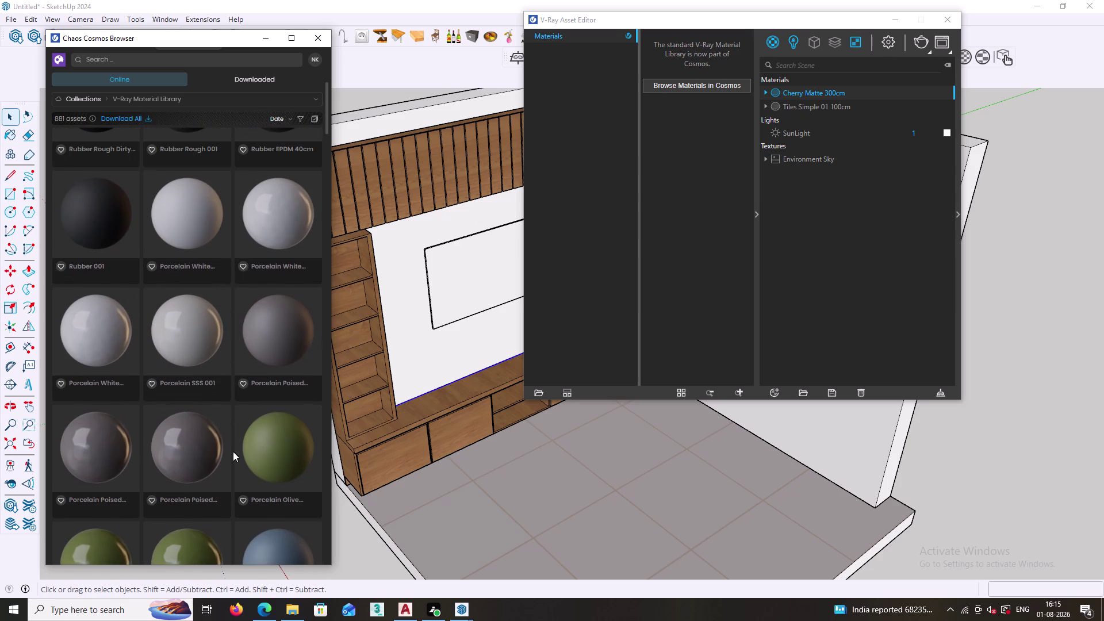
scroll(down, 3)
scroll(down, 3)
scroll(down, 3)
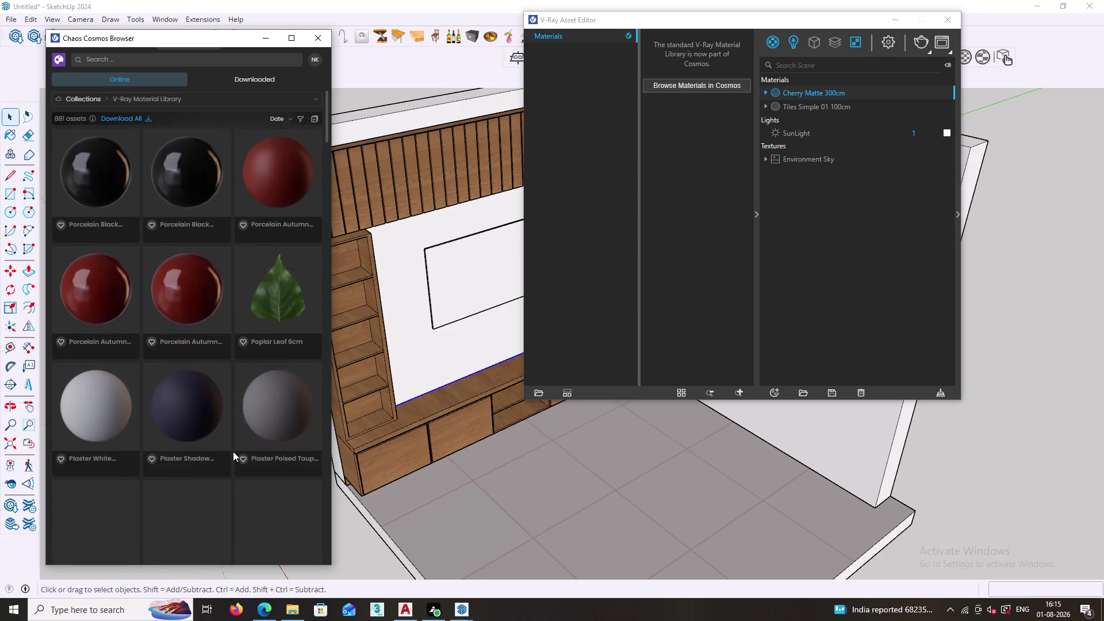
scroll(down, 3)
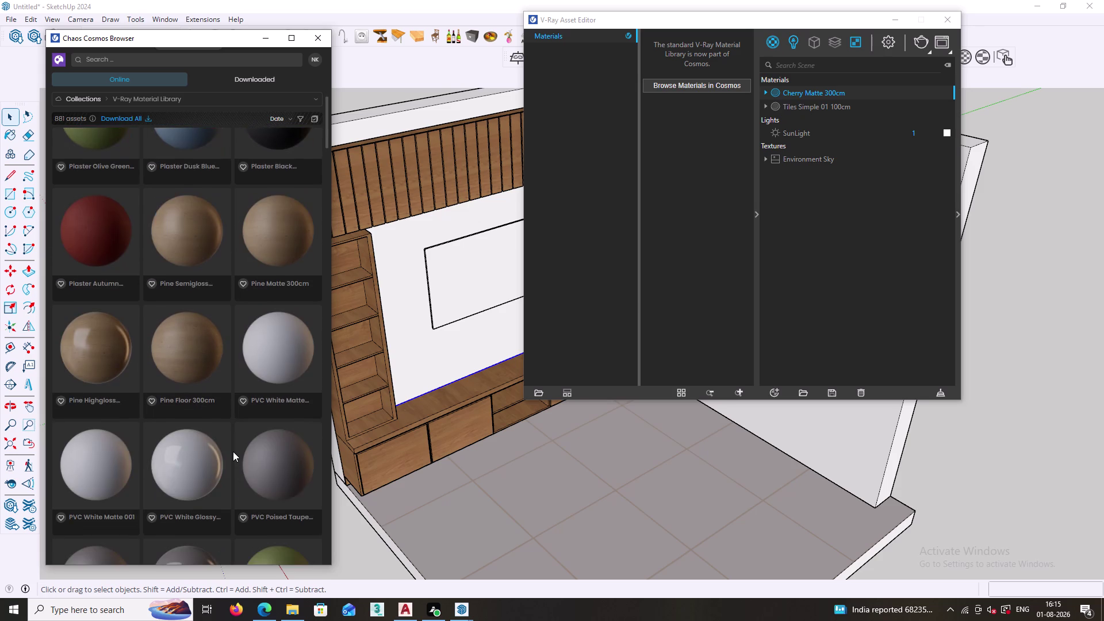
scroll(down, 3)
scroll(down, 3)
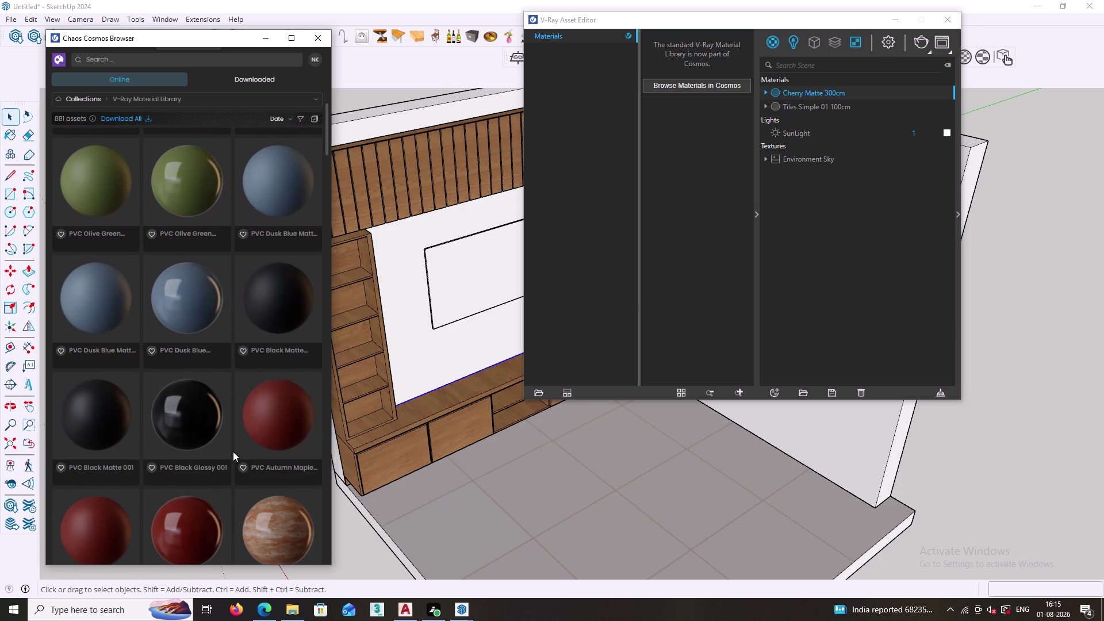
scroll(down, 3)
scroll(down, 3)
scroll(down, 3)
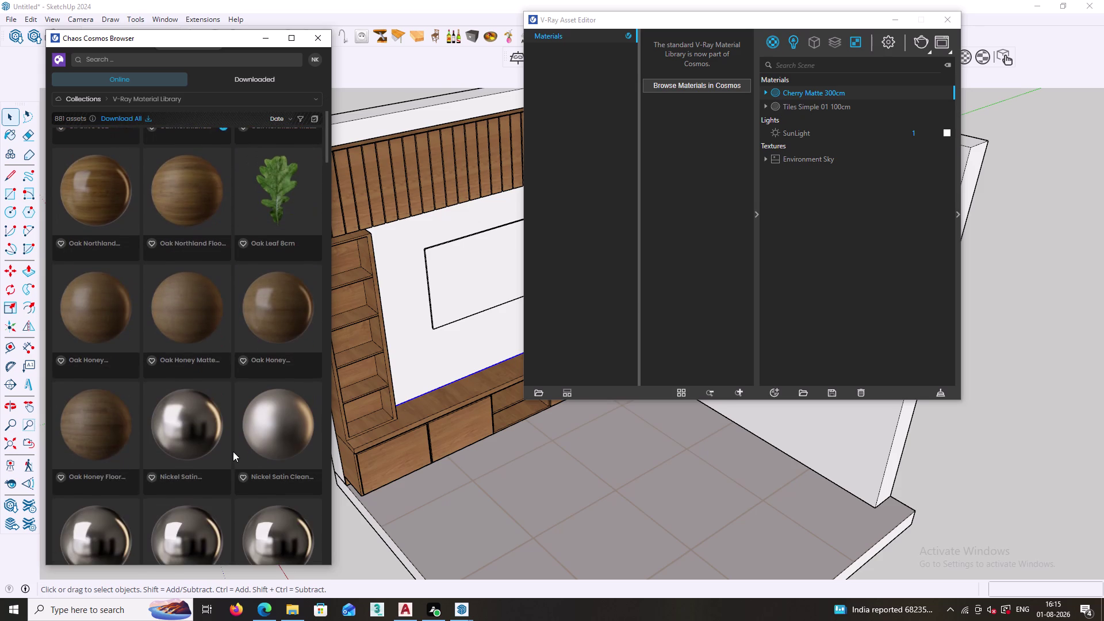
scroll(down, 3)
scroll(down, 3)
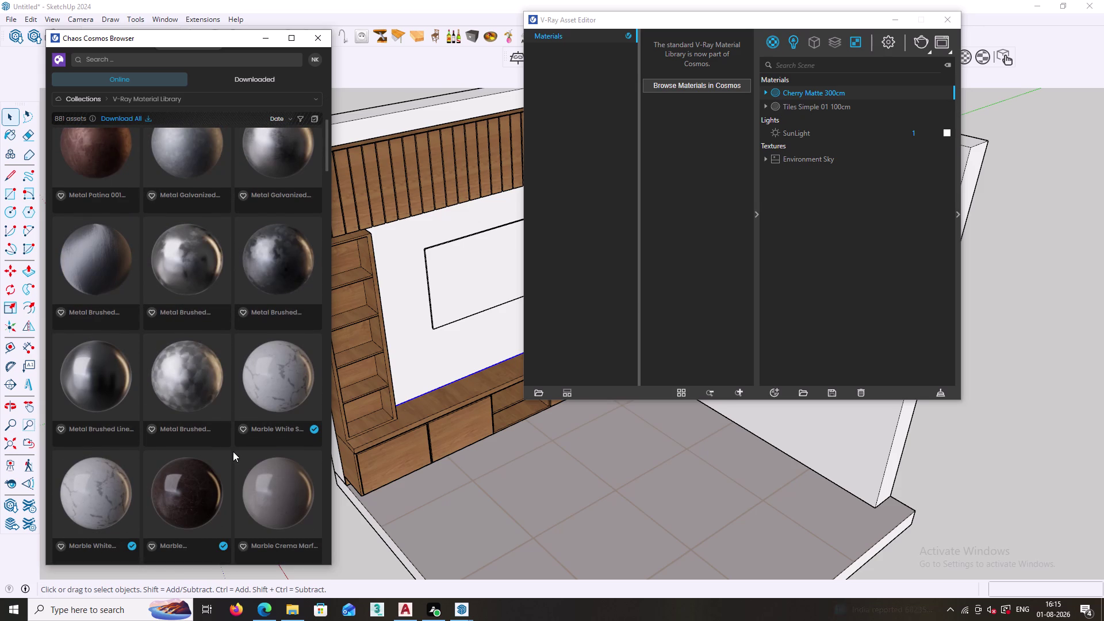
click(286, 378)
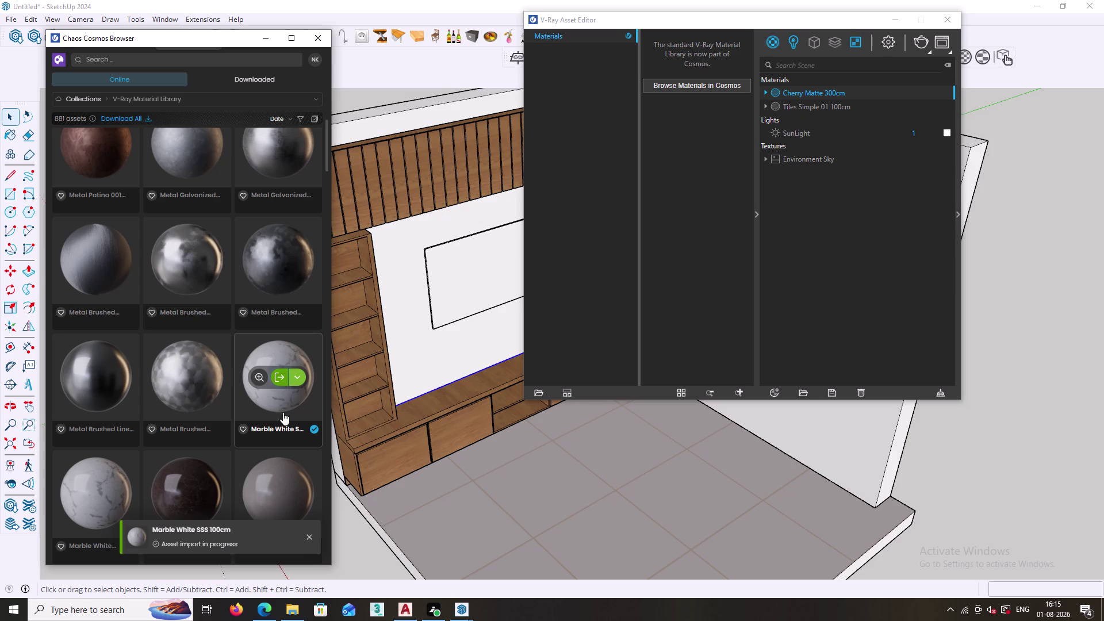
scroll(down, 3)
scroll(down, 3)
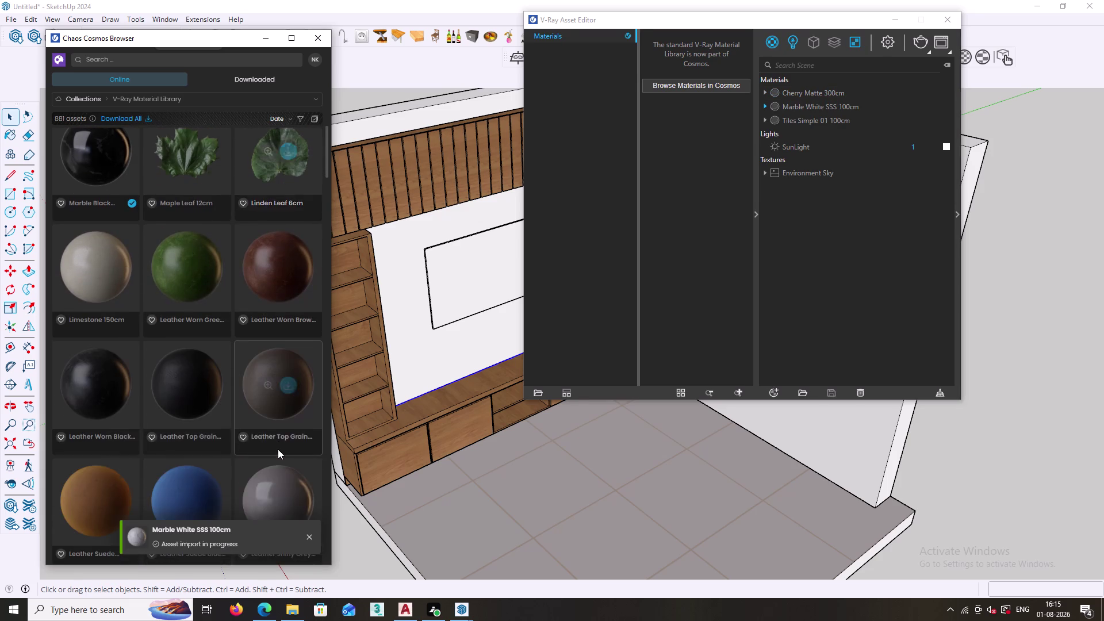
scroll(down, 3)
scroll(down, 3)
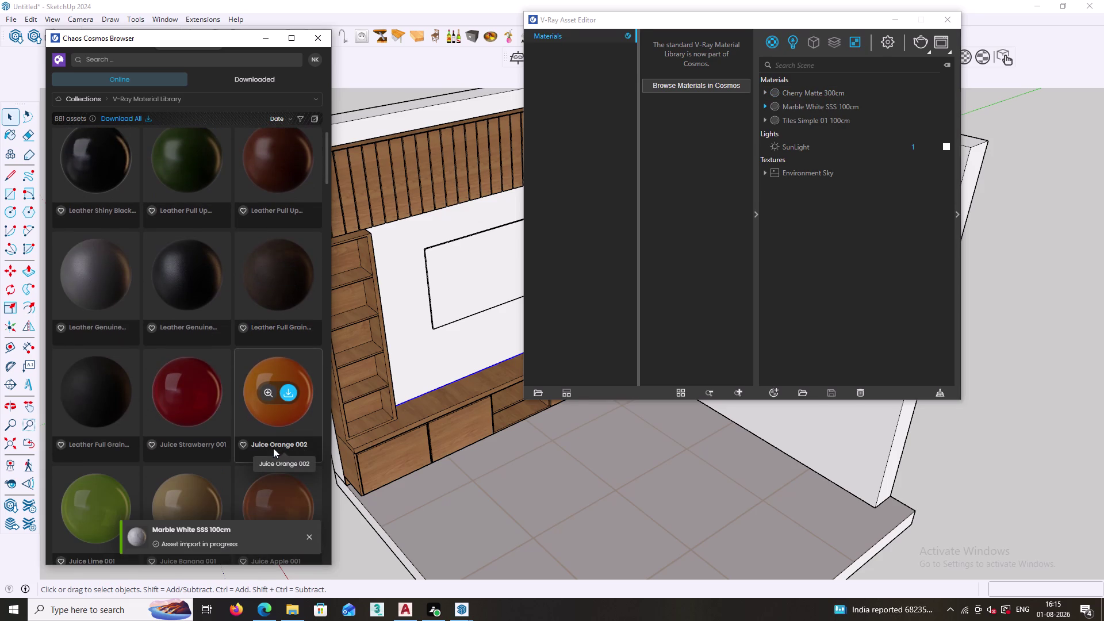
scroll(down, 3)
scroll(down, 3)
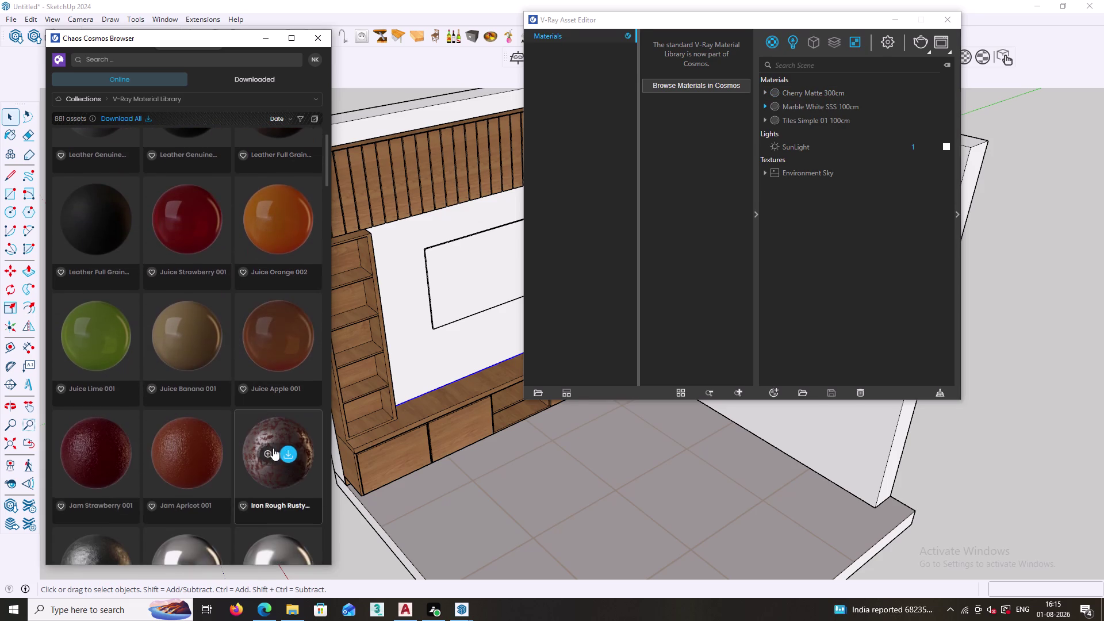
scroll(down, 3)
scroll(down, 3)
scroll(down, 3)
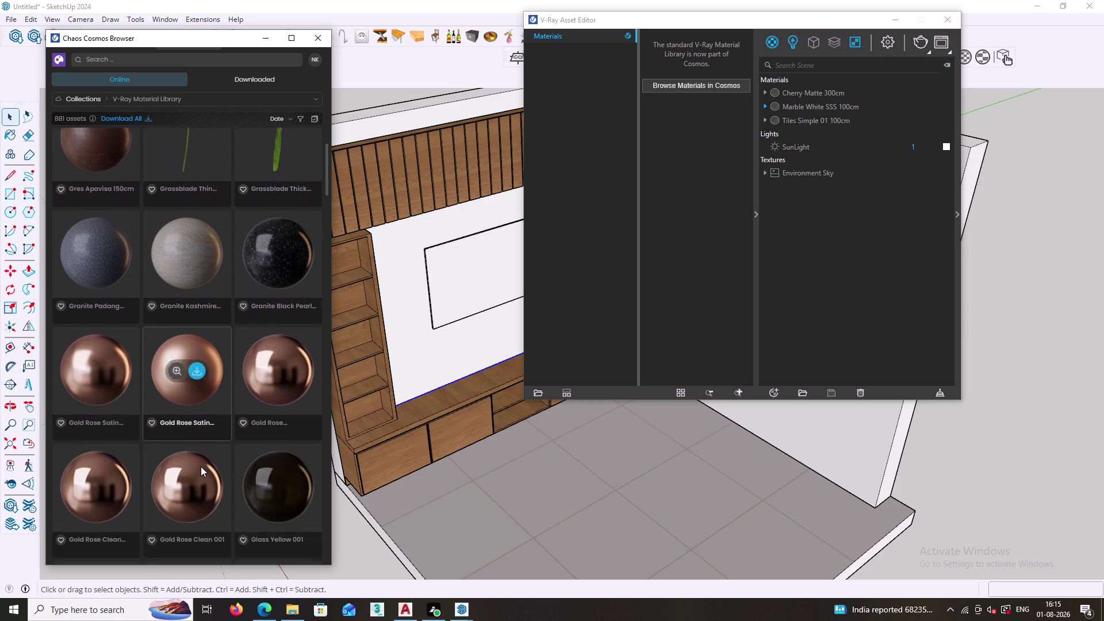
scroll(down, 3)
scroll(down, 3)
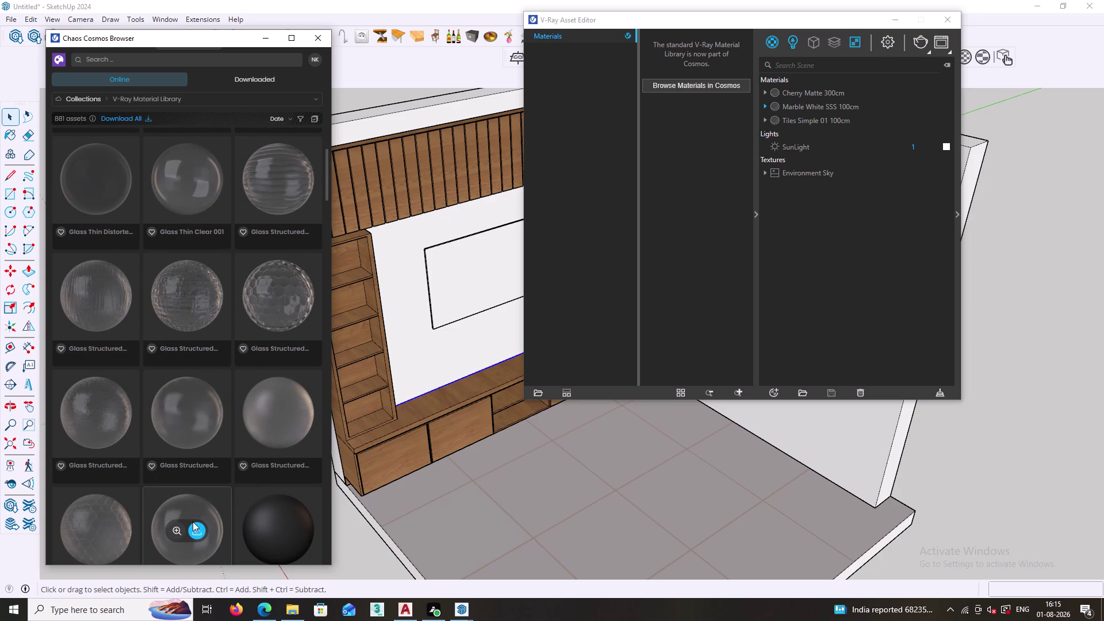
scroll(down, 3)
scroll(down, 3)
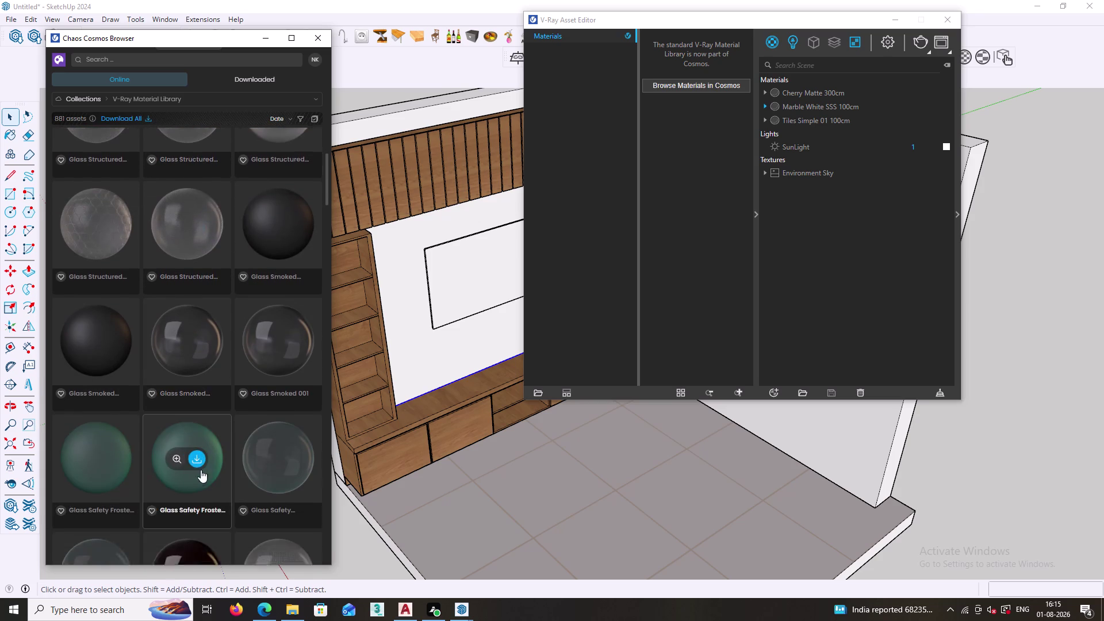
scroll(down, 3)
scroll(down, 3)
scroll(down, 3)
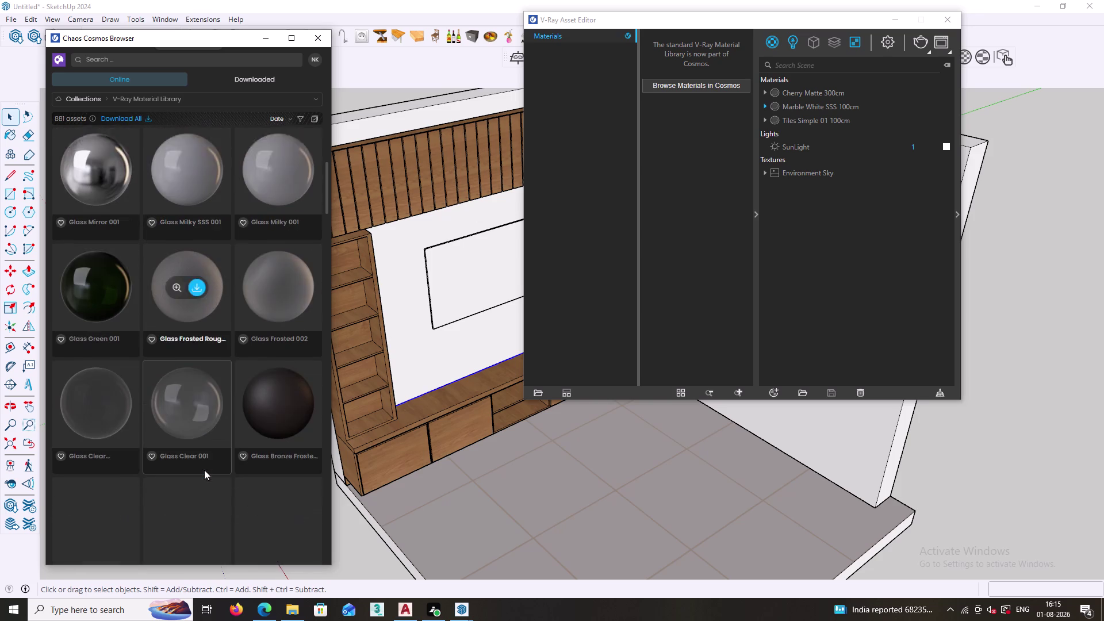
scroll(down, 3)
scroll(down, 3)
scroll(down, 3)
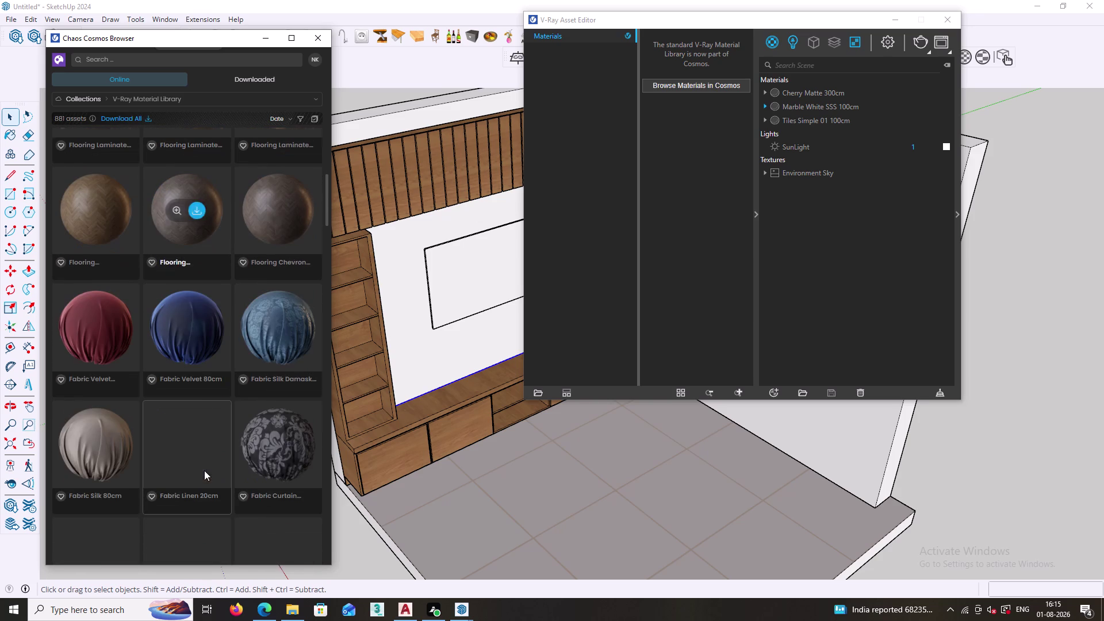
scroll(down, 3)
scroll(down, 3)
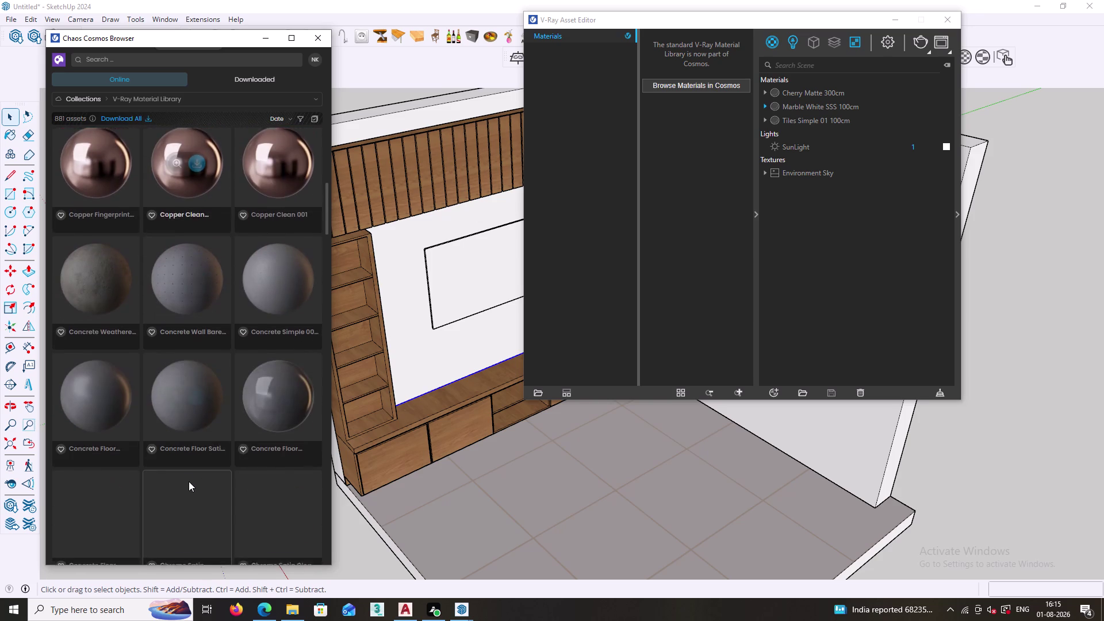
scroll(down, 3)
scroll(down, 3)
scroll(down, 3)
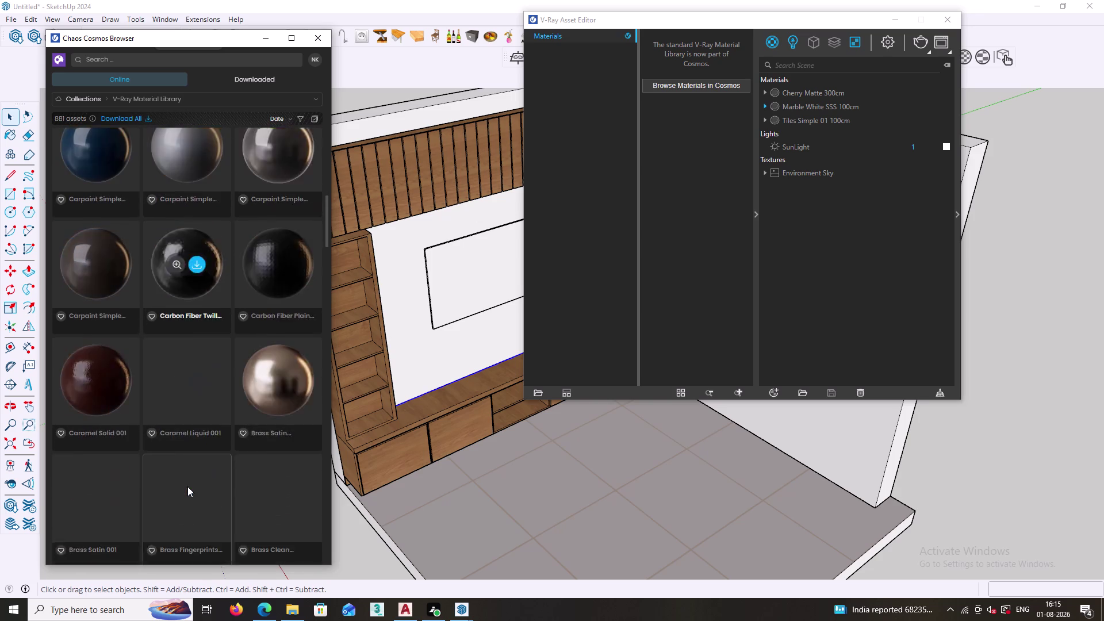
scroll(down, 3)
scroll(down, 3)
scroll(down, 3)
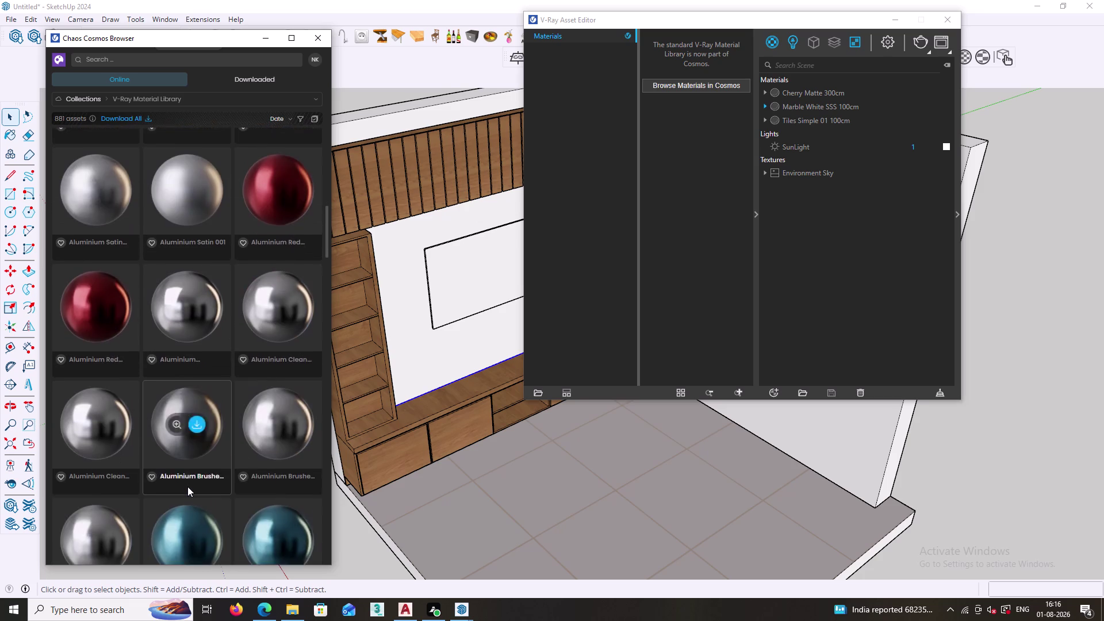
scroll(down, 3)
scroll(down, 3)
scroll(down, 3)
scroll(down, 3)
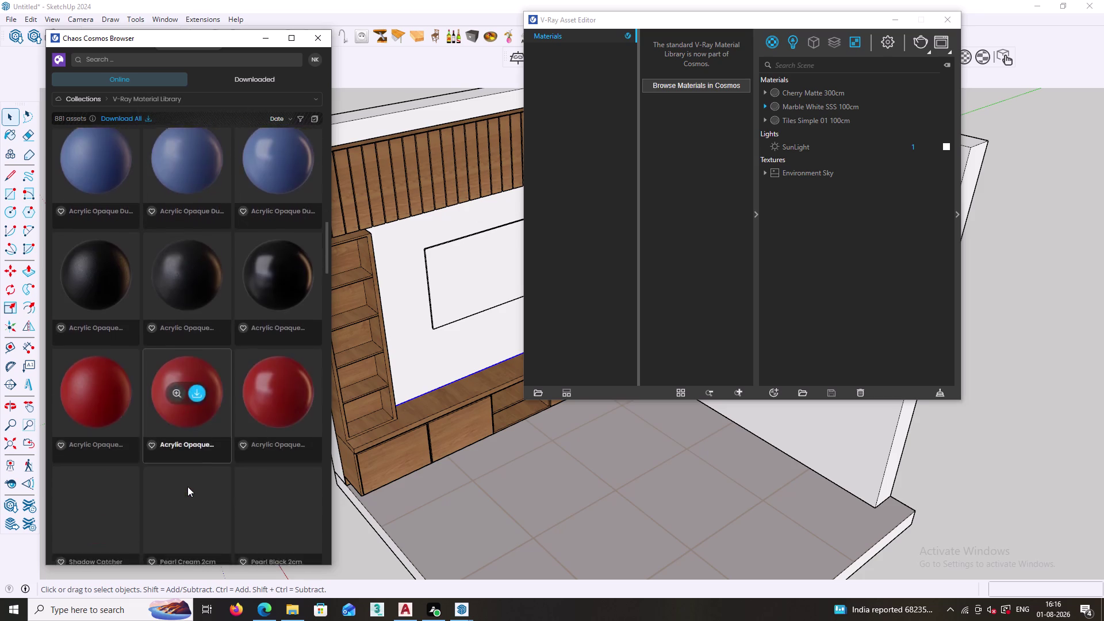
scroll(down, 3)
scroll(up, 3)
scroll(up, 3)
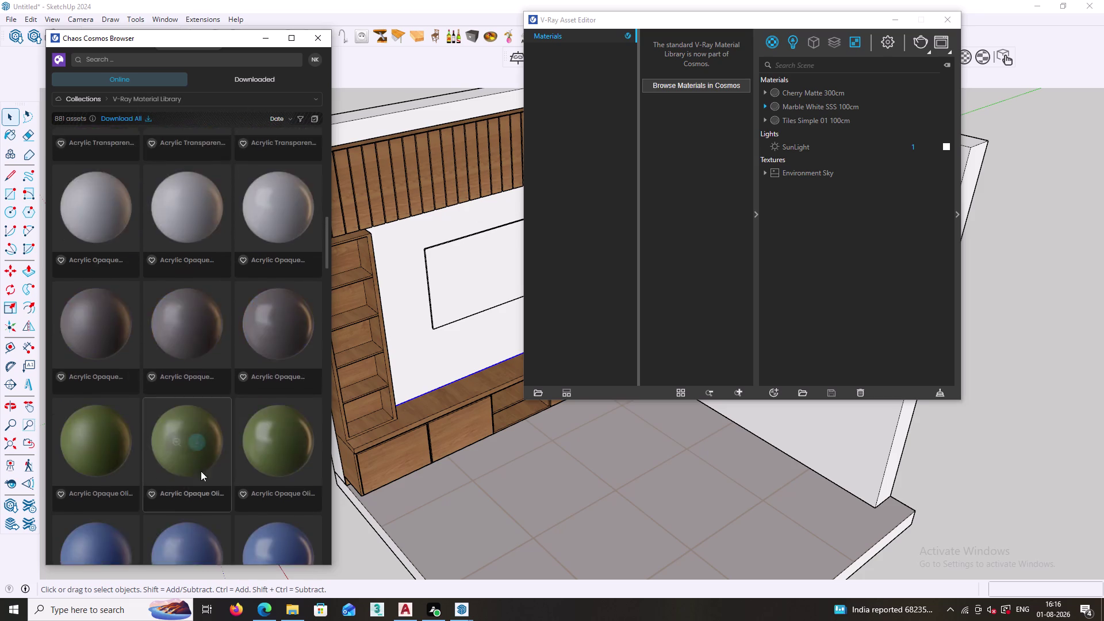
scroll(up, 3)
scroll(up, 3)
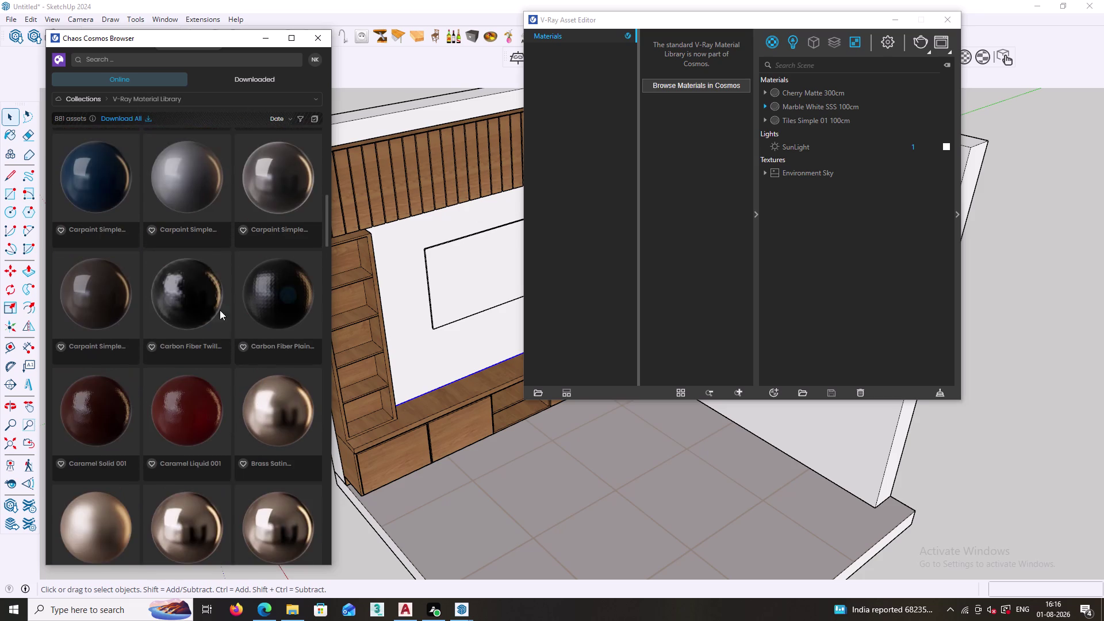
scroll(up, 3)
scroll(up, 3)
scroll(up, 3)
scroll(up, 3)
scroll(up, 3)
scroll(up, 3)
scroll(up, 3)
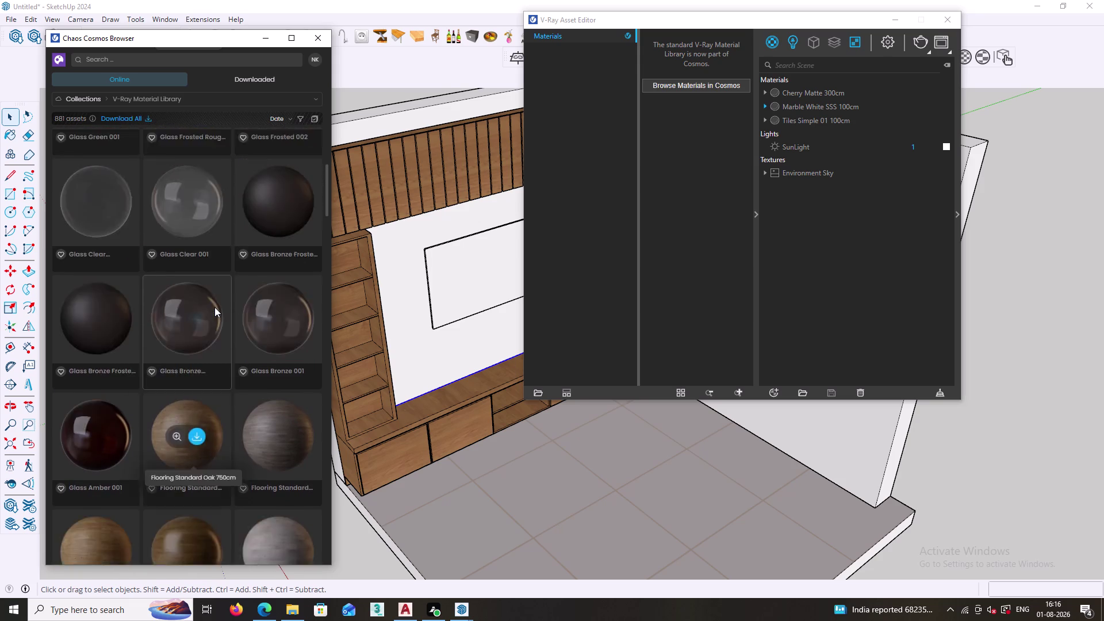
scroll(up, 3)
scroll(up, 3)
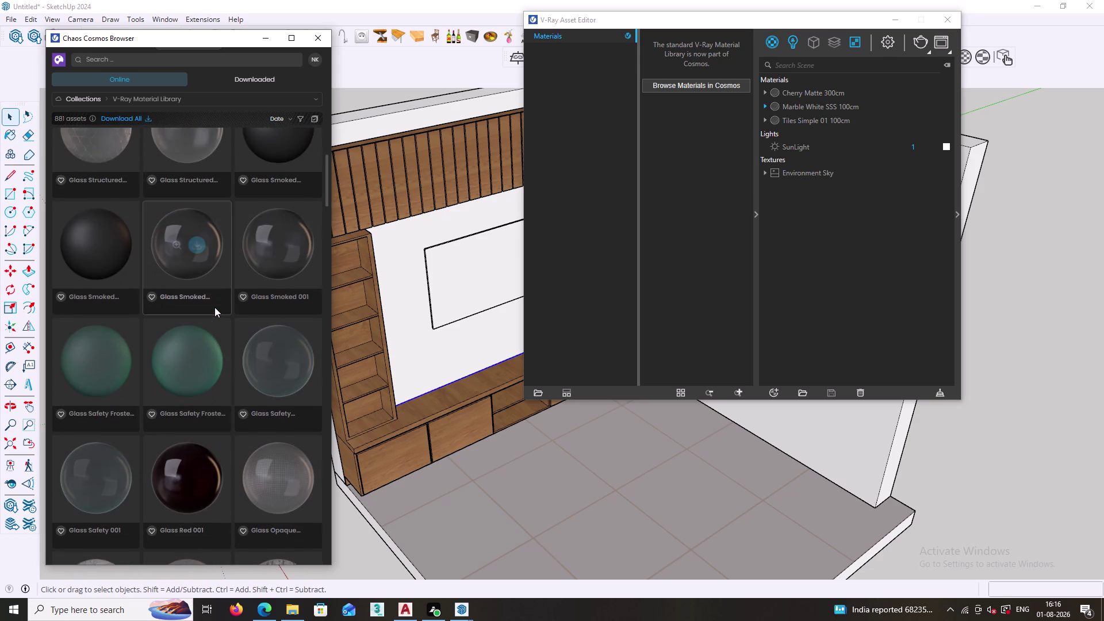
scroll(up, 3)
scroll(up, 3)
scroll(up, 3)
scroll(up, 3)
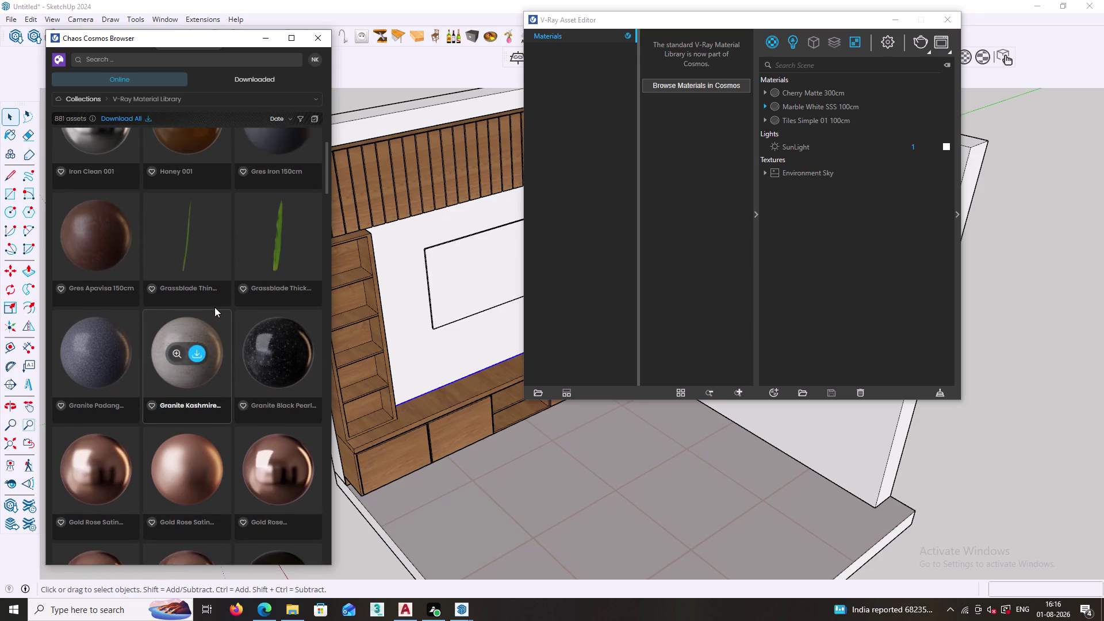
scroll(up, 3)
scroll(up, 3)
scroll(up, 3)
scroll(up, 3)
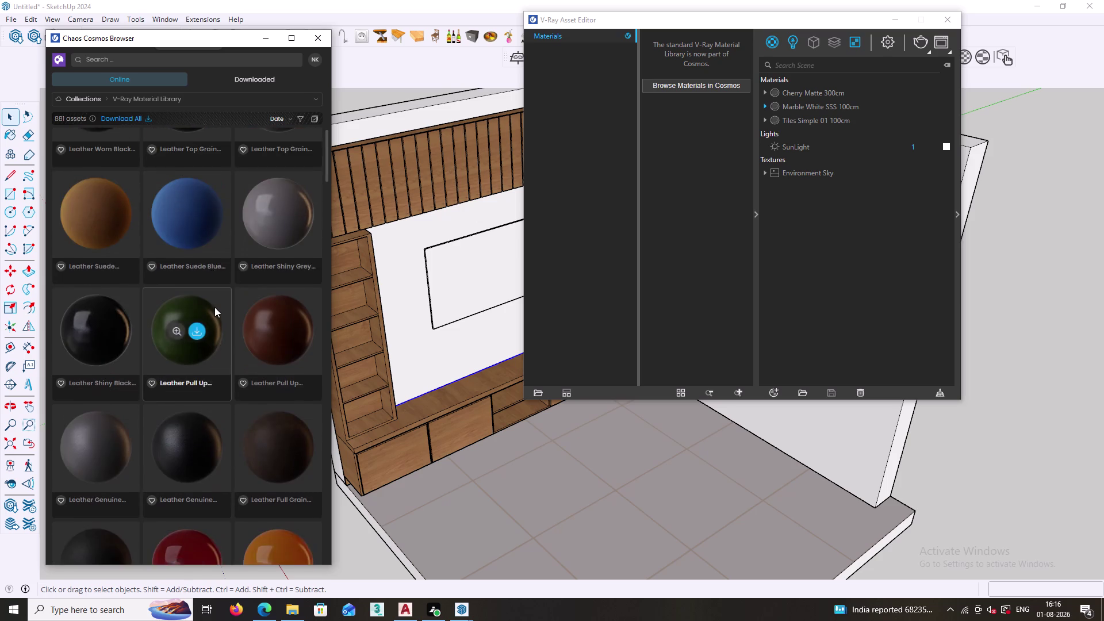
scroll(up, 3)
scroll(up, 3)
scroll(up, 3)
scroll(down, 3)
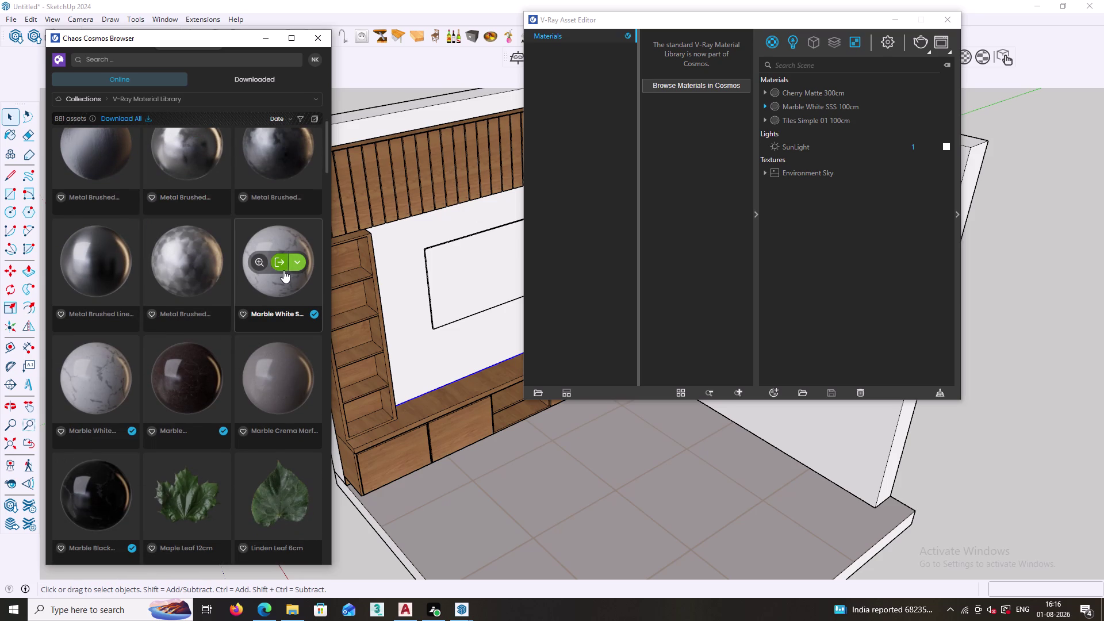
Import Marble White SSS 100cm from Cosmos twice, then close the Cosmos browser.
click(281, 267)
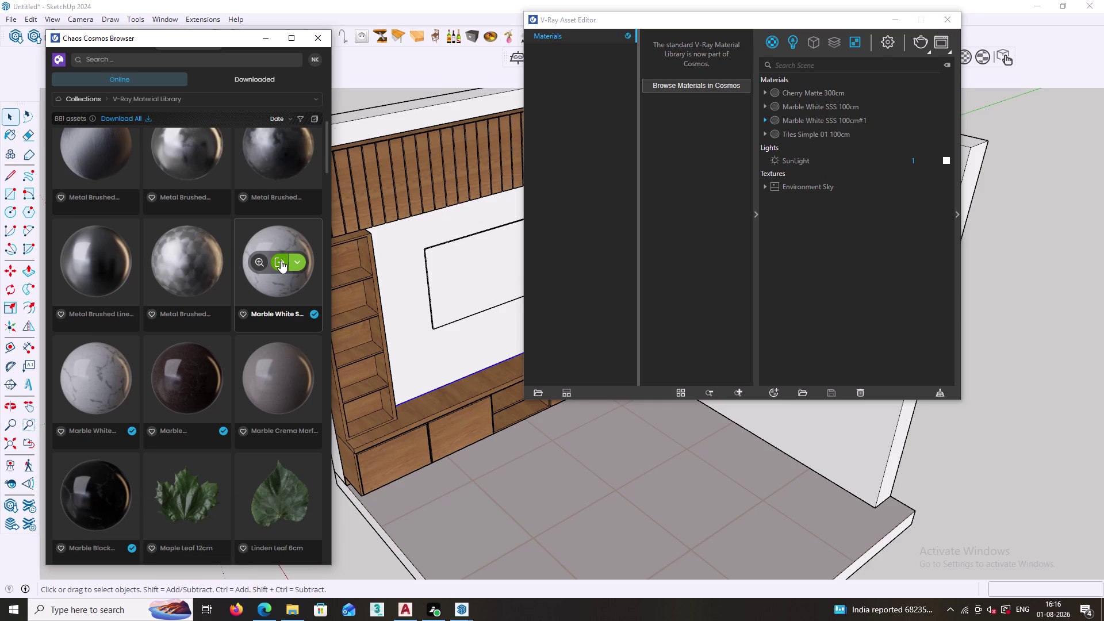
click(281, 261)
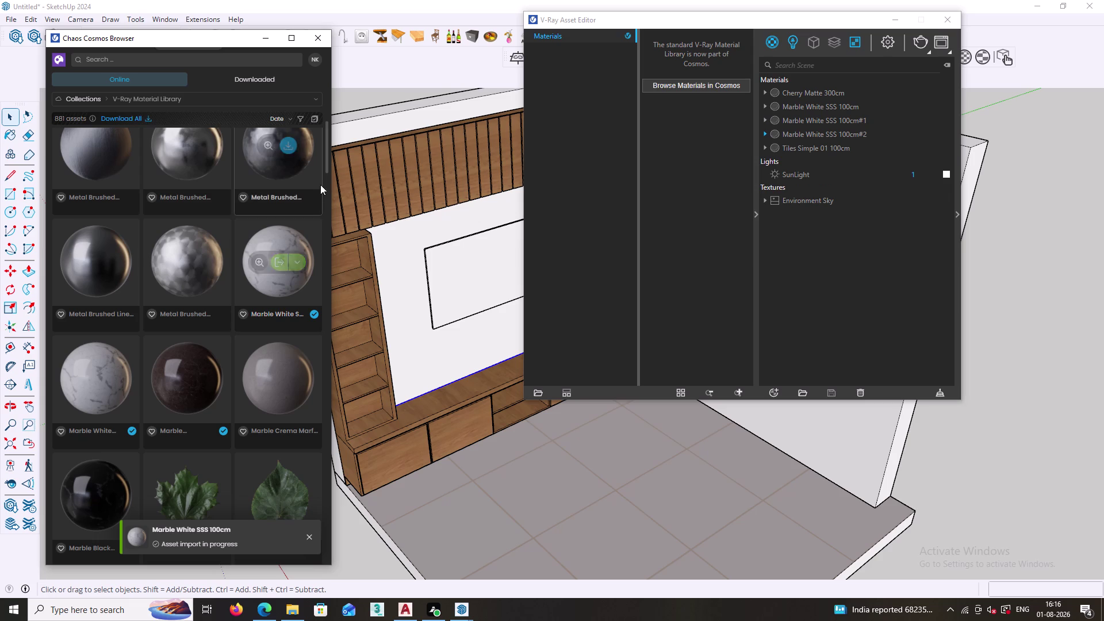
click(317, 39)
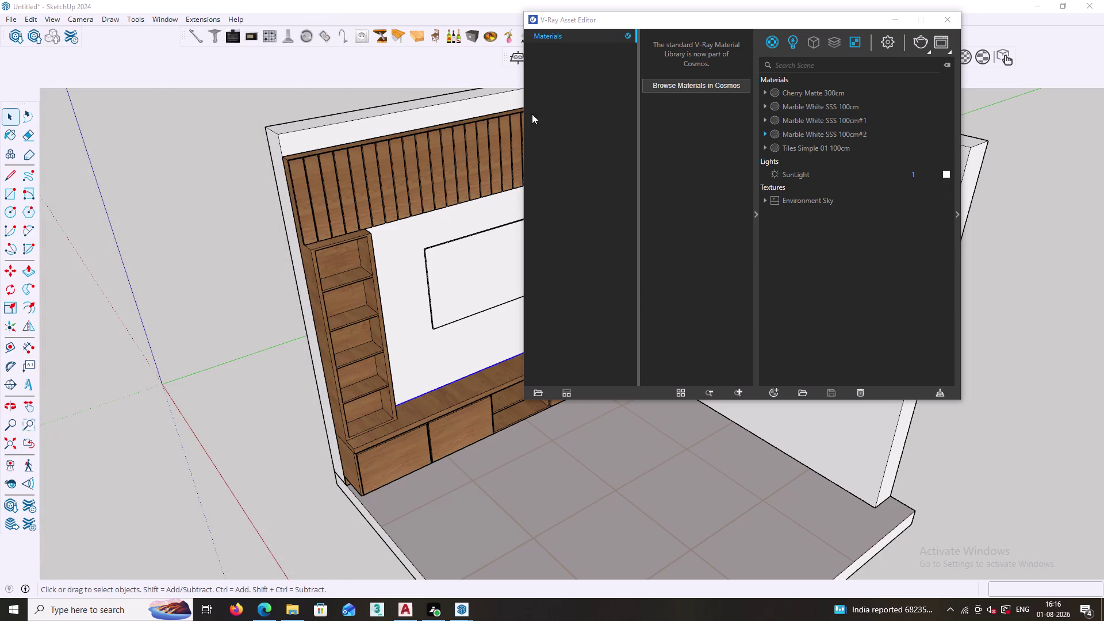
Delete the Marble White SSS 100cm #2 and #1 copies, confirming each deletion.
click(834, 131)
right_click(829, 135)
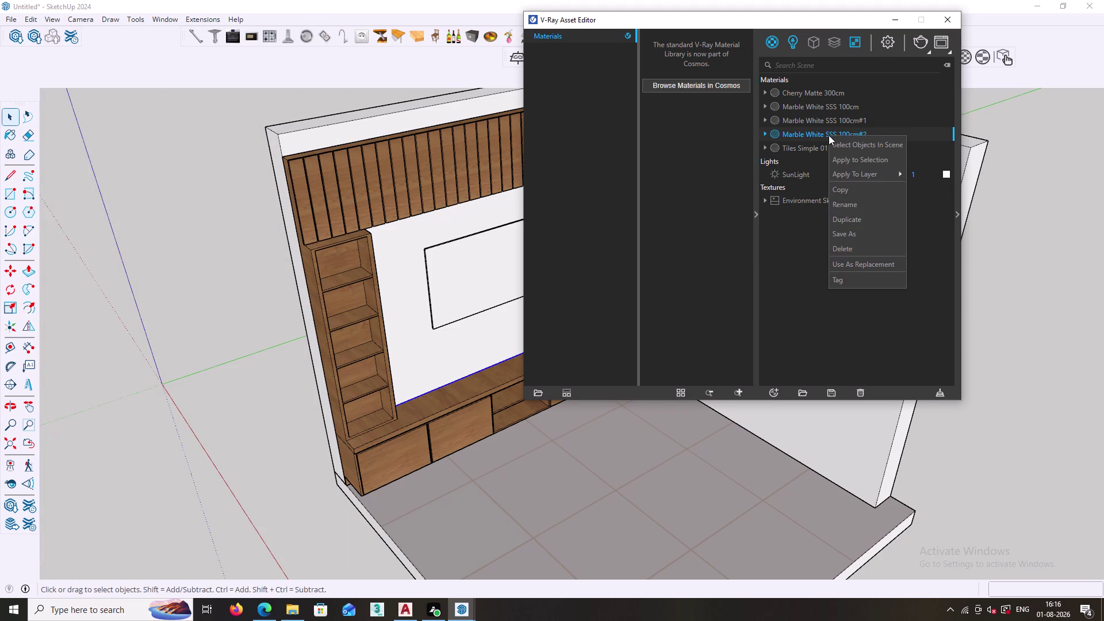
click(847, 249)
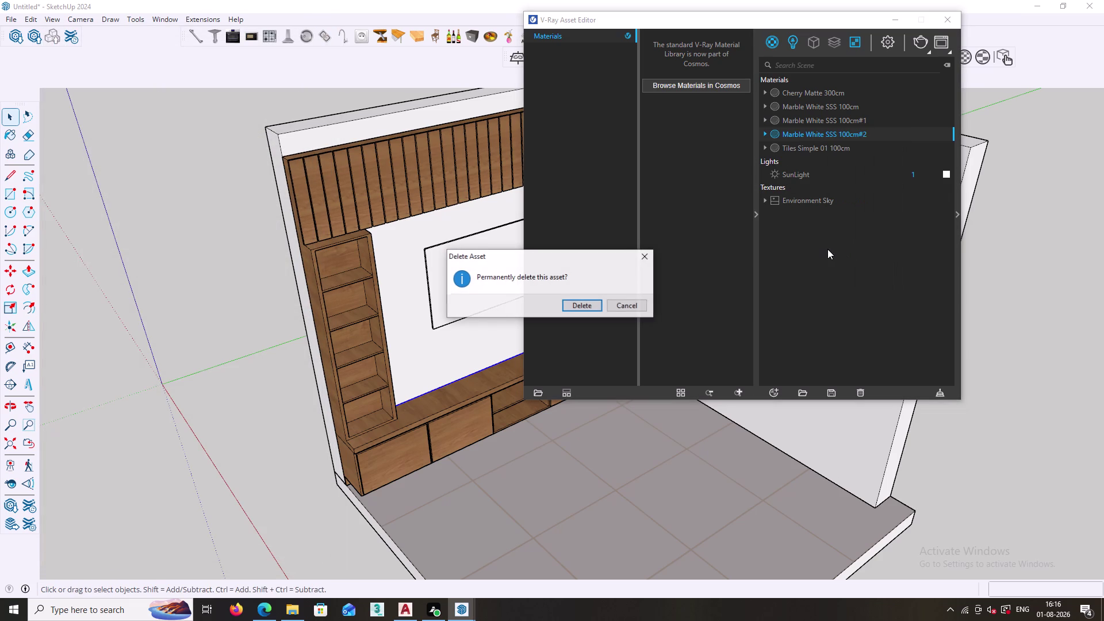
click(577, 303)
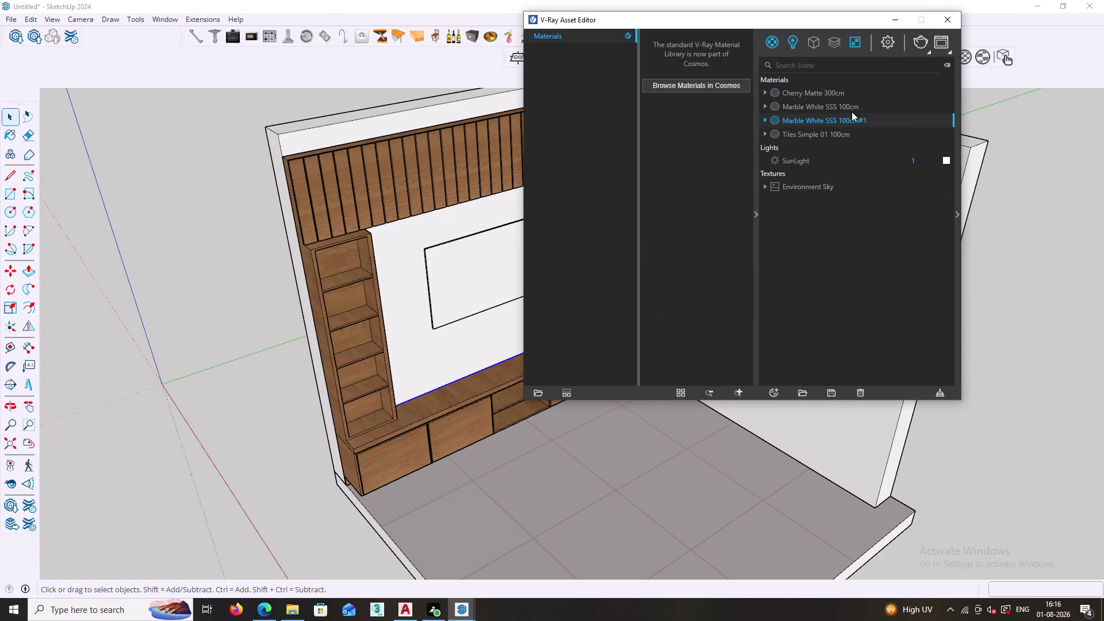
click(848, 117)
right_click(849, 117)
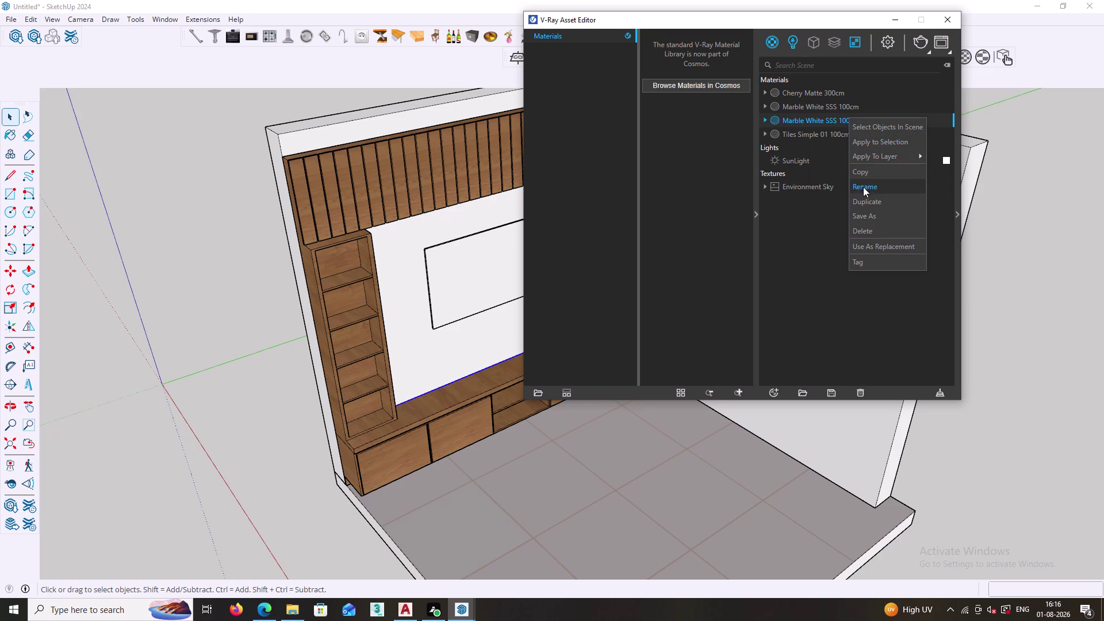
click(864, 231)
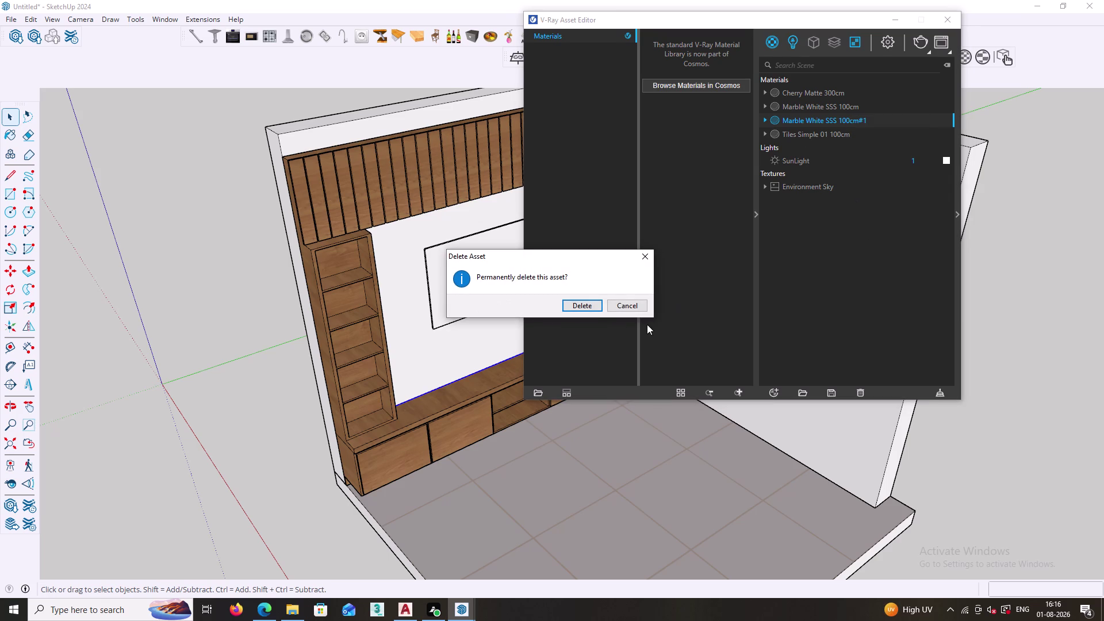
click(589, 309)
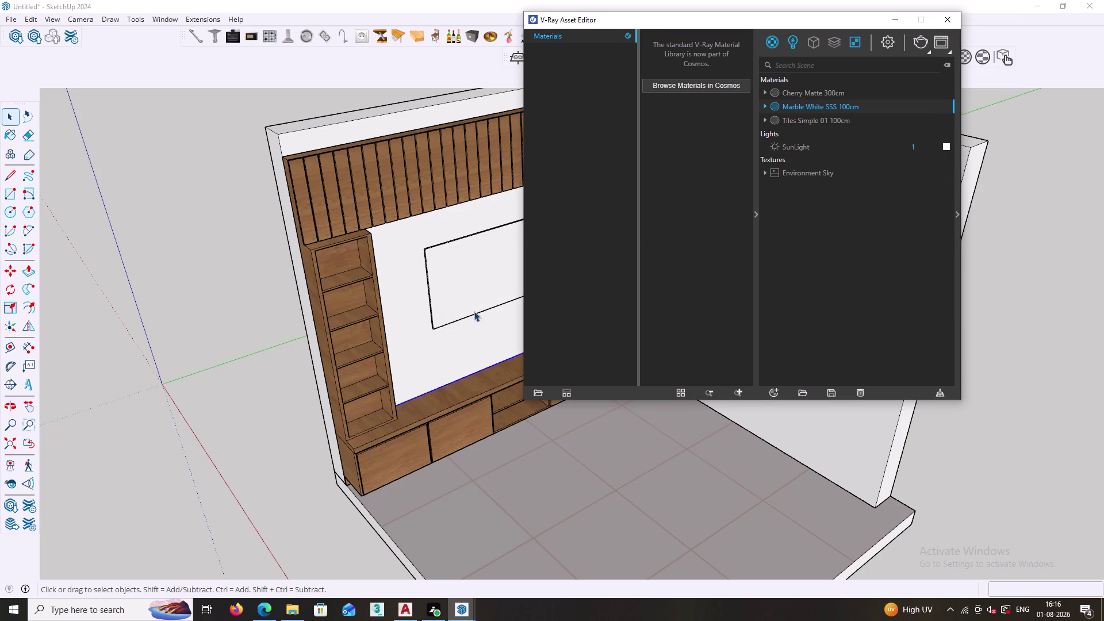
right_click(437, 351)
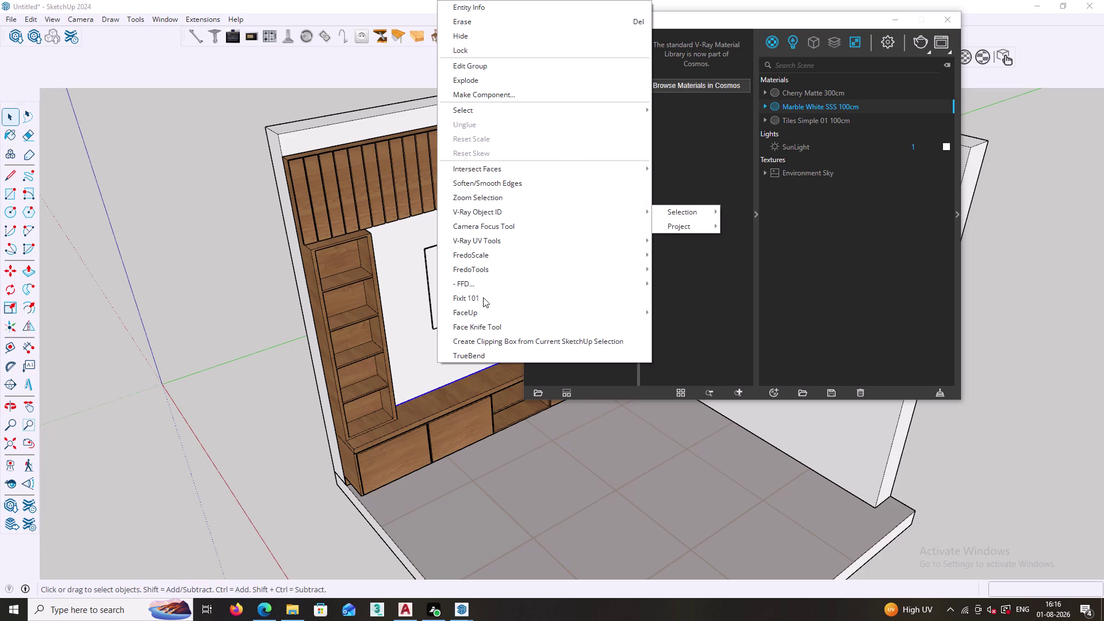
Apply Marble White SSS 100cm to the selected TV back panel and reposition the Asset Editor.
click(861, 108)
right_click(861, 108)
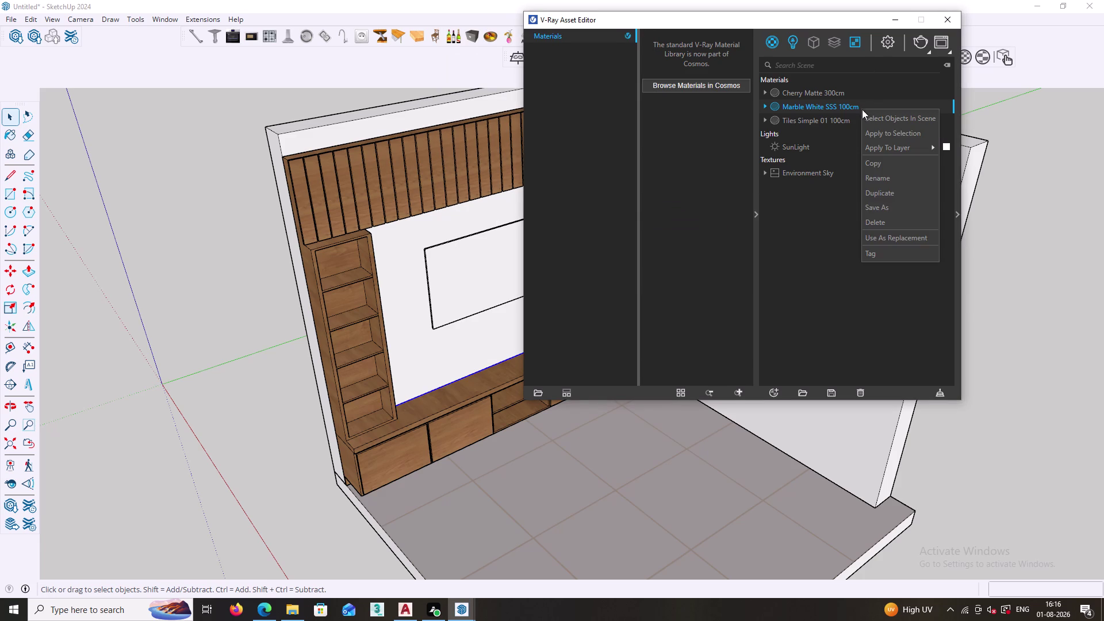
click(875, 133)
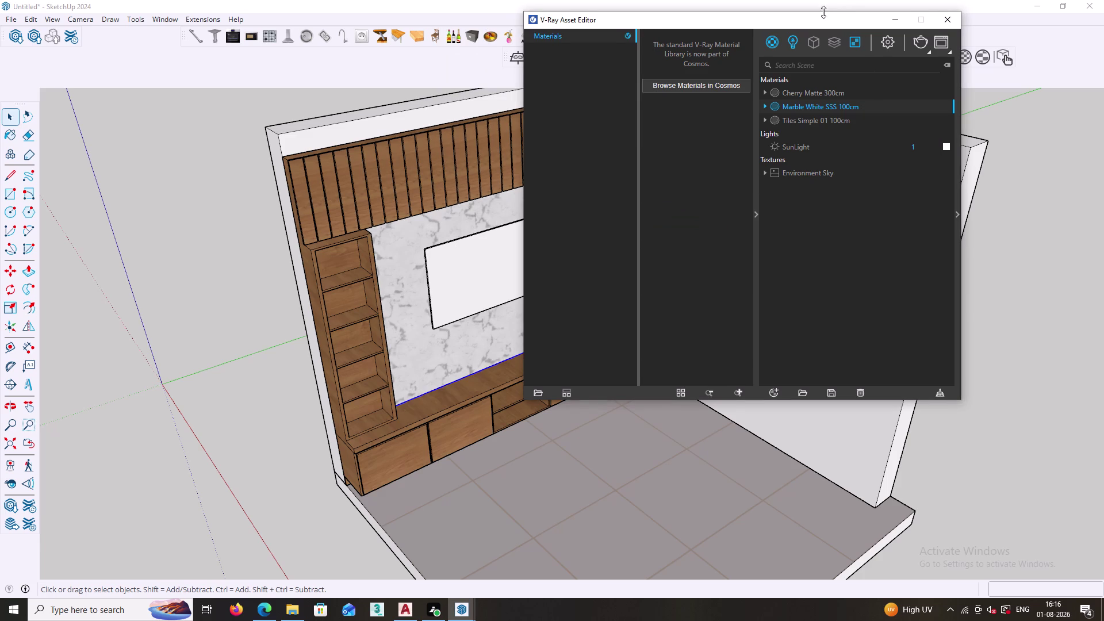
drag(821, 21, 868, 330)
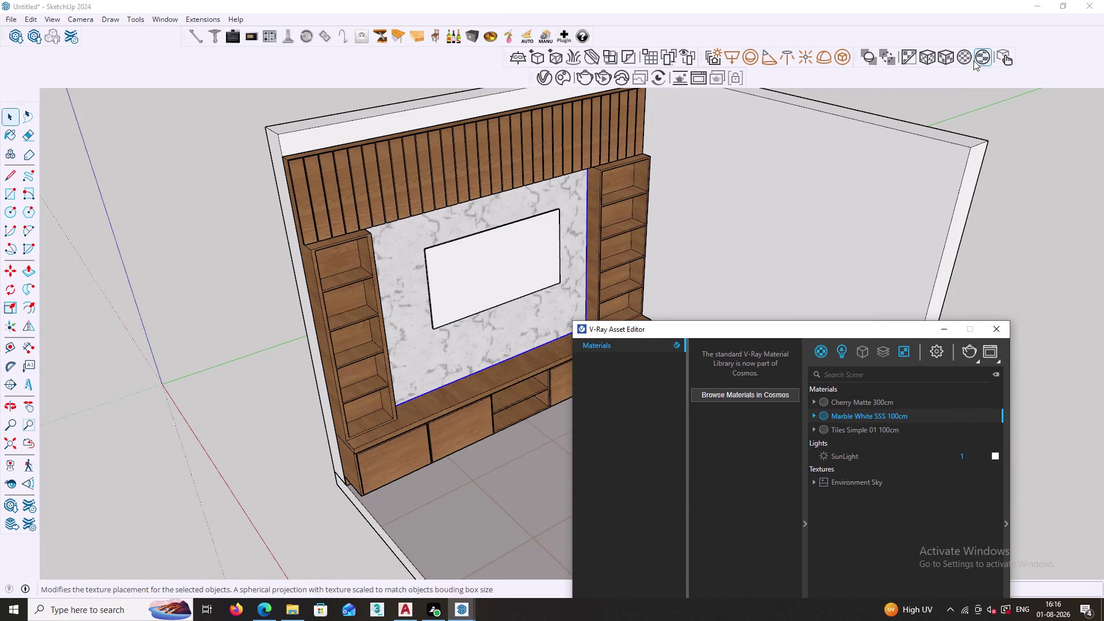
click(944, 58)
drag(834, 332, 778, 89)
click(940, 92)
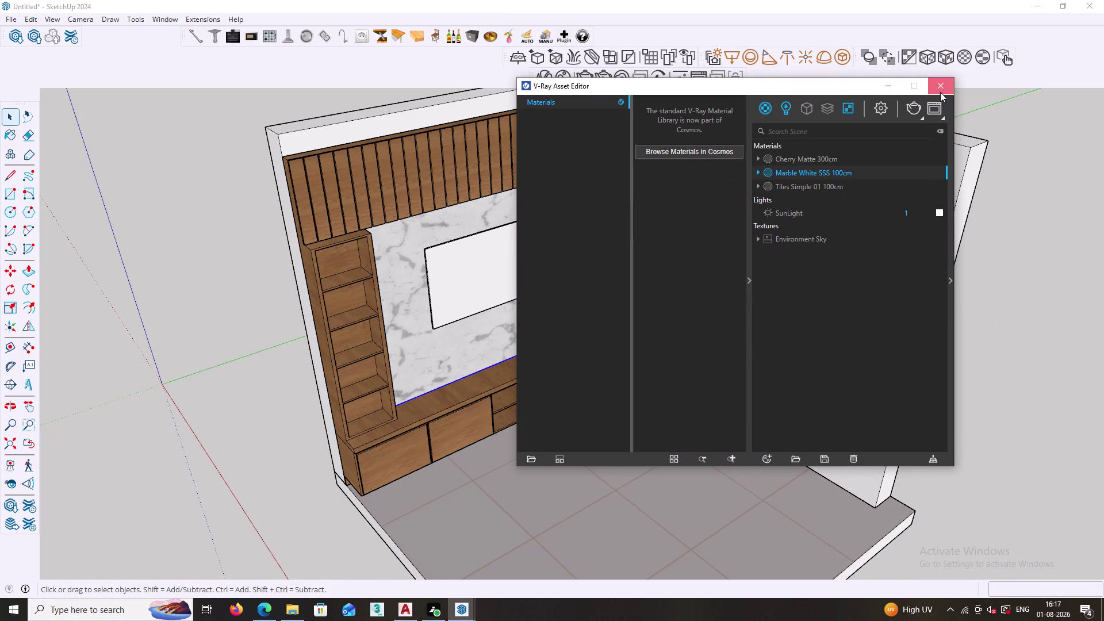
Close the Asset Editor and orbit around the cherry-and-marble TV unit to inspect it.
scroll(down, 3)
drag(168, 317, 175, 317)
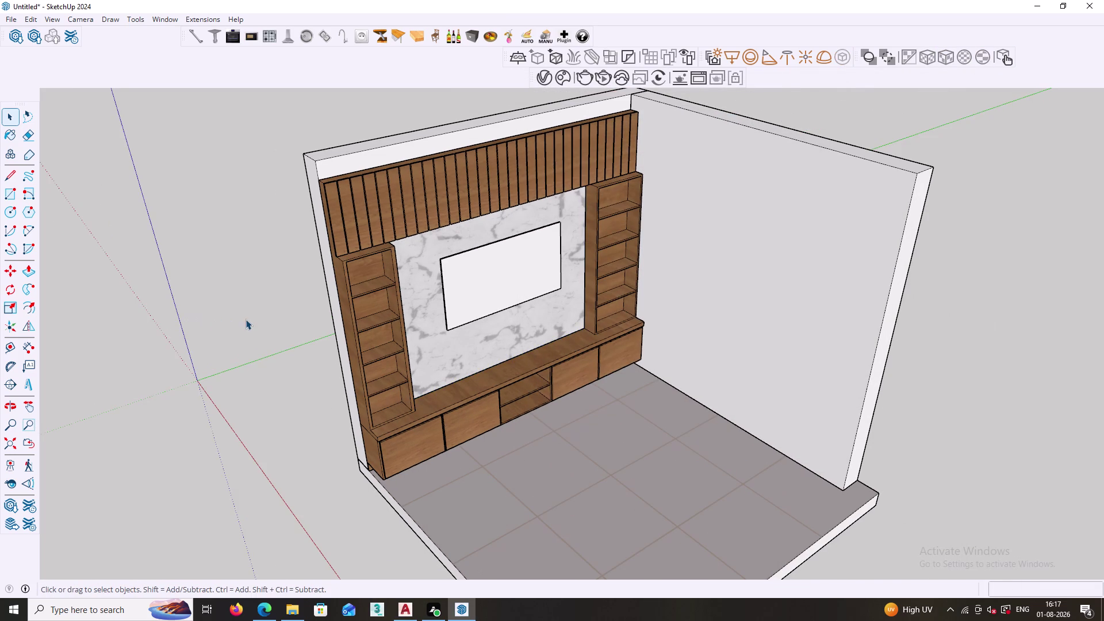
click(247, 319)
scroll(down, 3)
middle_drag(511, 384, 467, 253)
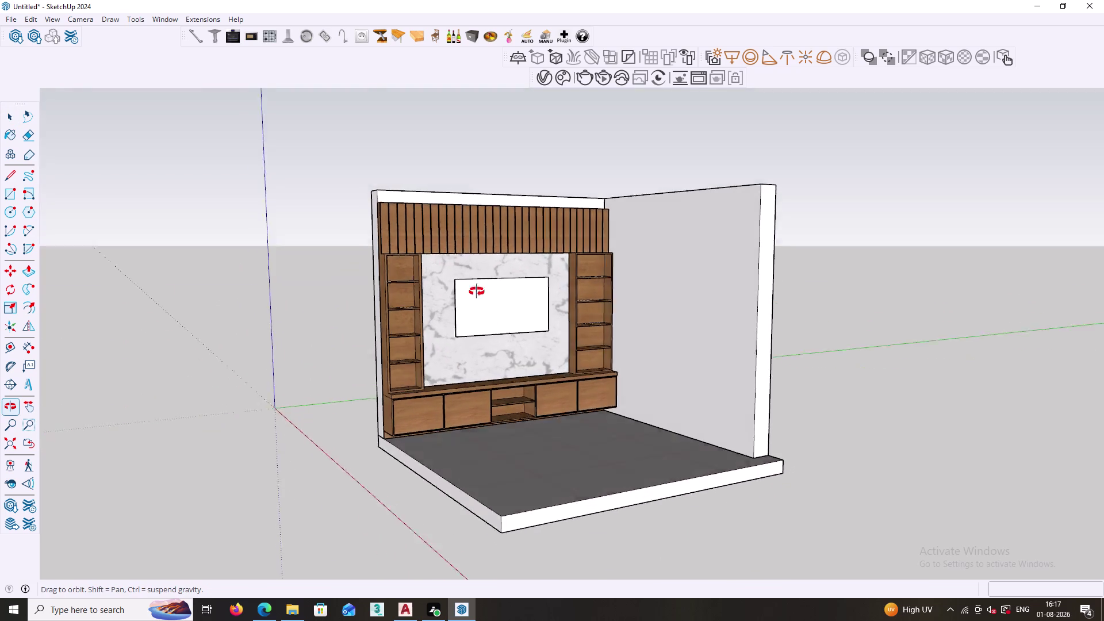
middle_drag(468, 252, 485, 349)
scroll(up, 3)
middle_drag(396, 403, 376, 380)
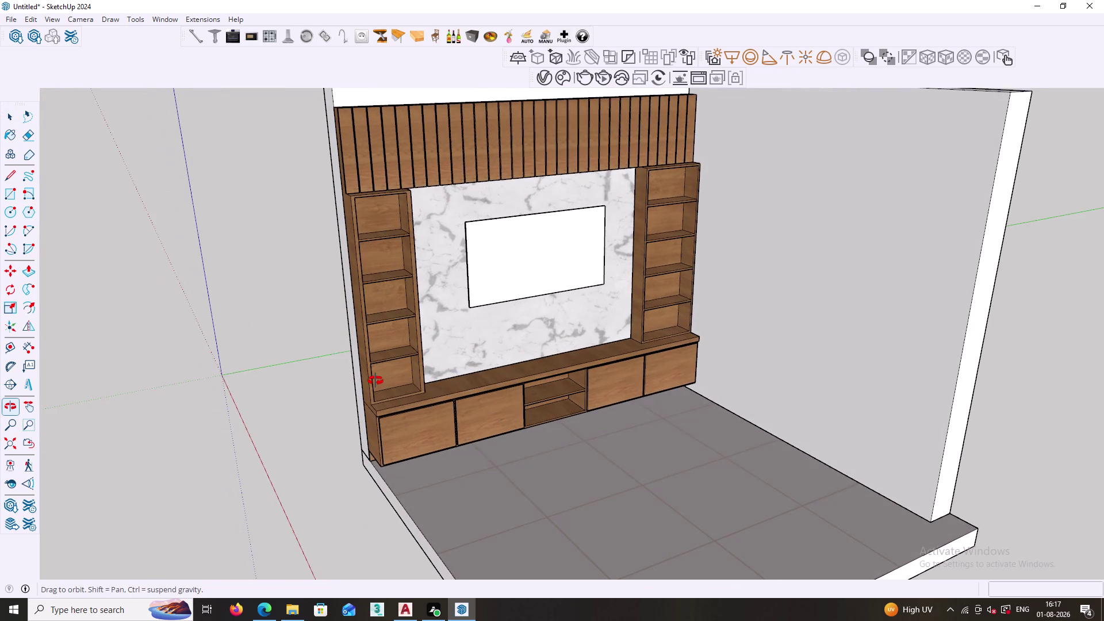
middle_drag(375, 381, 376, 377)
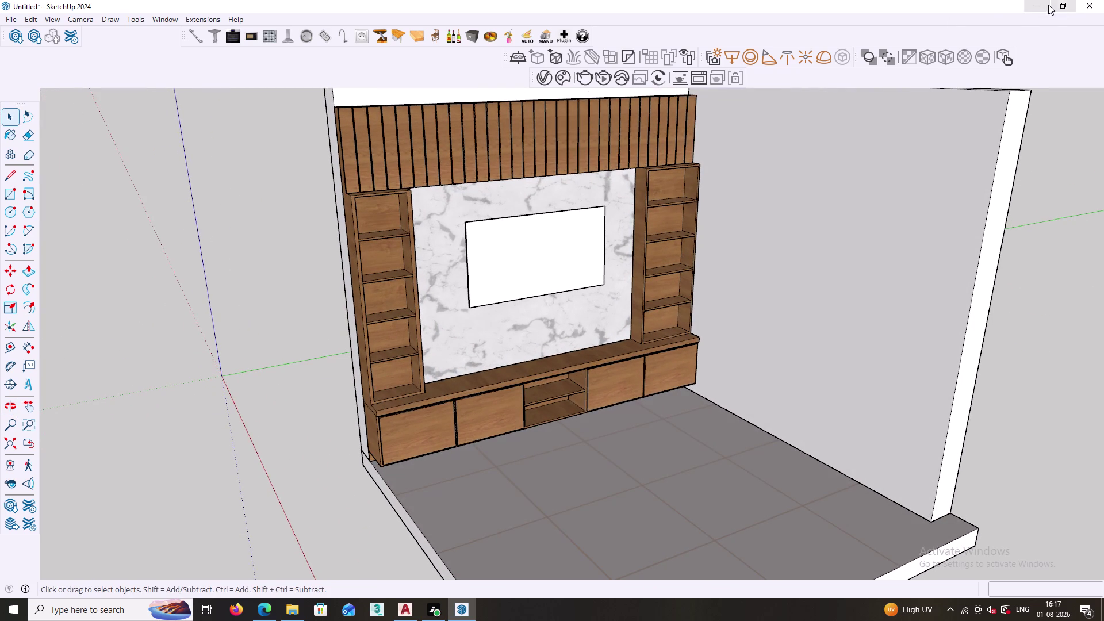